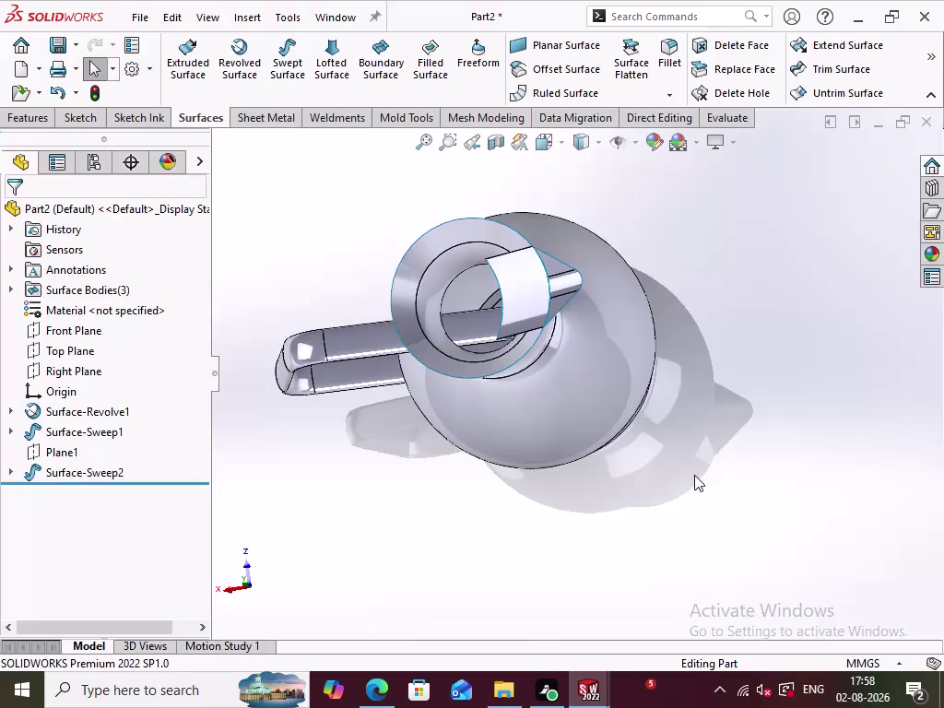
Start a mutual surface trim with Surface-Revolve1 and Surface-Sweep1 as trim surfaces.
middle_drag(519, 489, 565, 334)
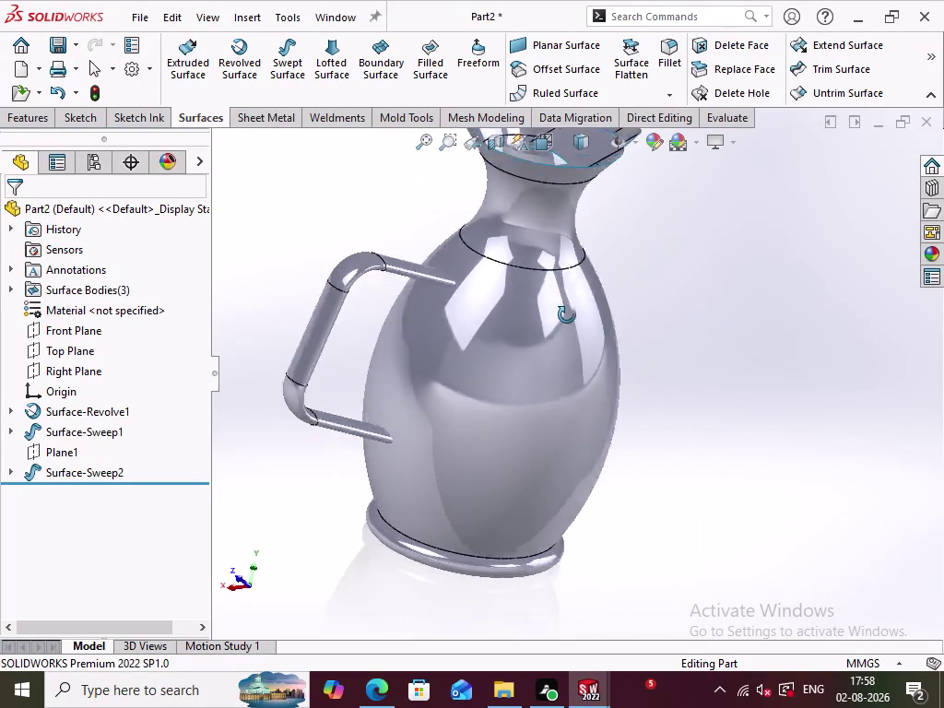
middle_drag(565, 334, 561, 343)
click(847, 68)
middle_drag(724, 358, 703, 368)
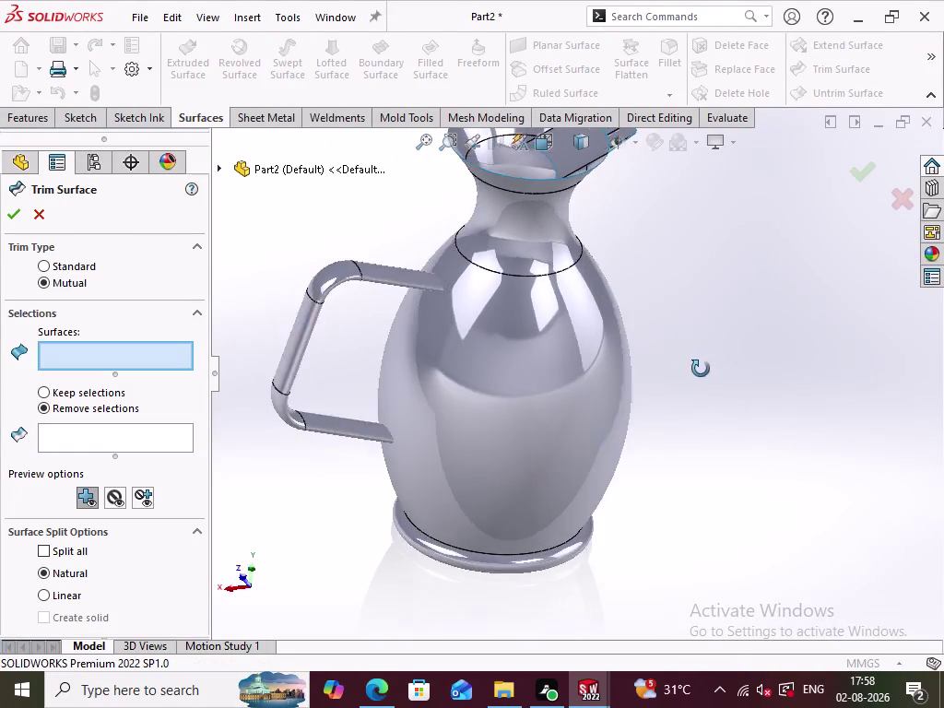
middle_drag(703, 367, 678, 369)
click(514, 384)
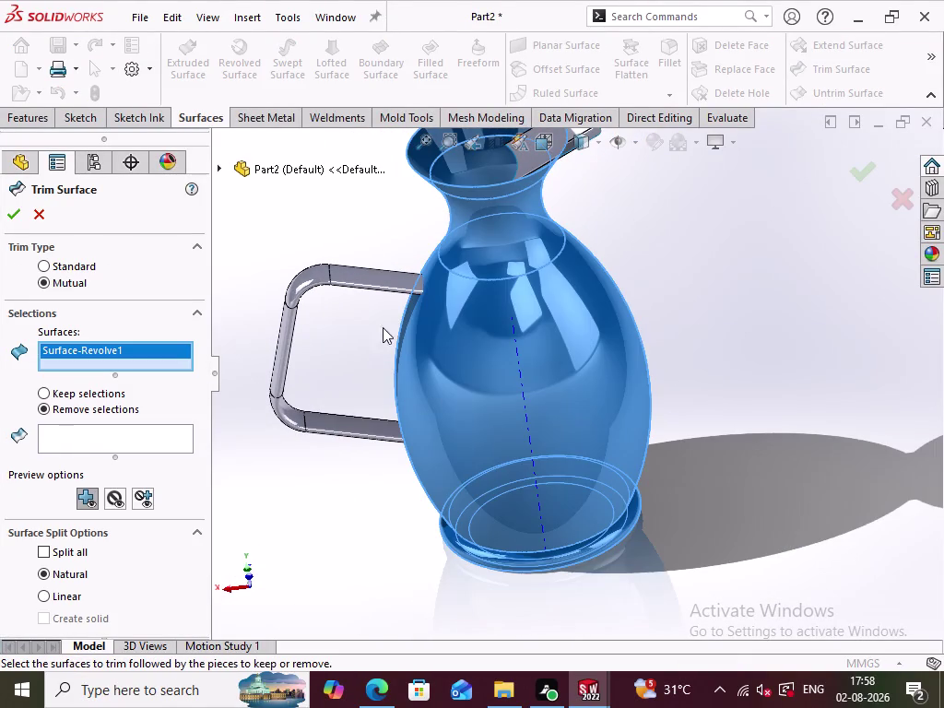
click(373, 283)
Remove both handle ends inside the jug, creating Surface-Trim1.
click(140, 447)
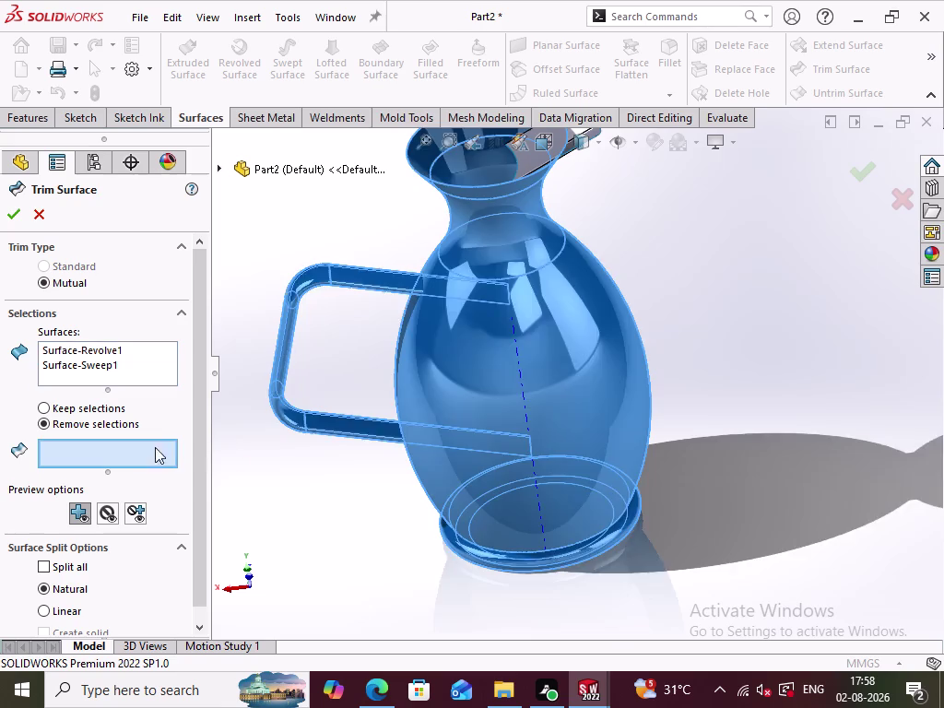
middle_drag(774, 390, 780, 543)
scroll(down, 3)
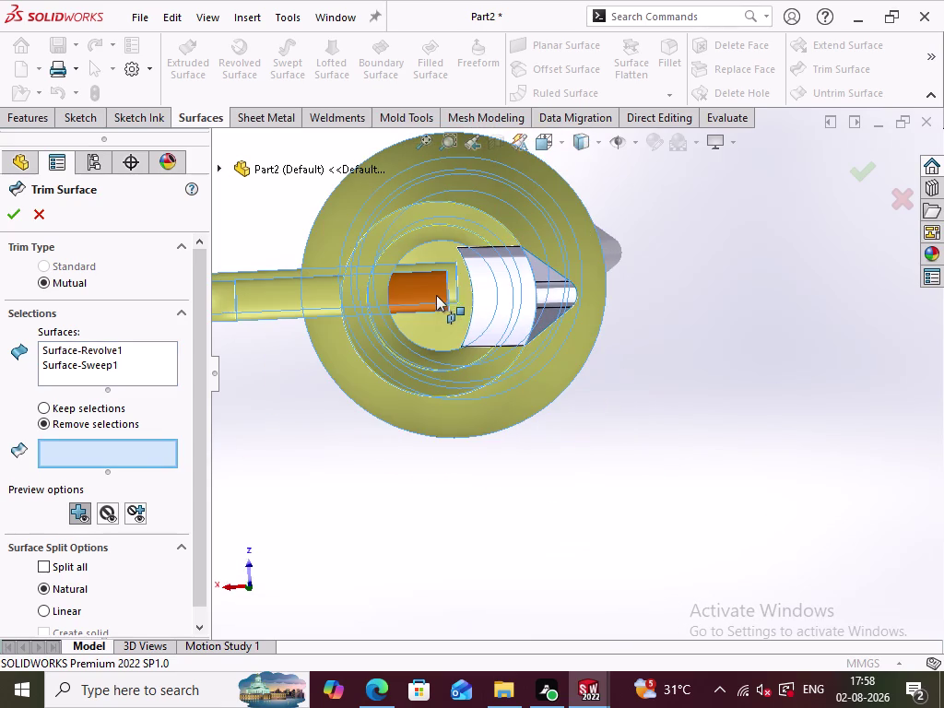
click(432, 292)
click(451, 273)
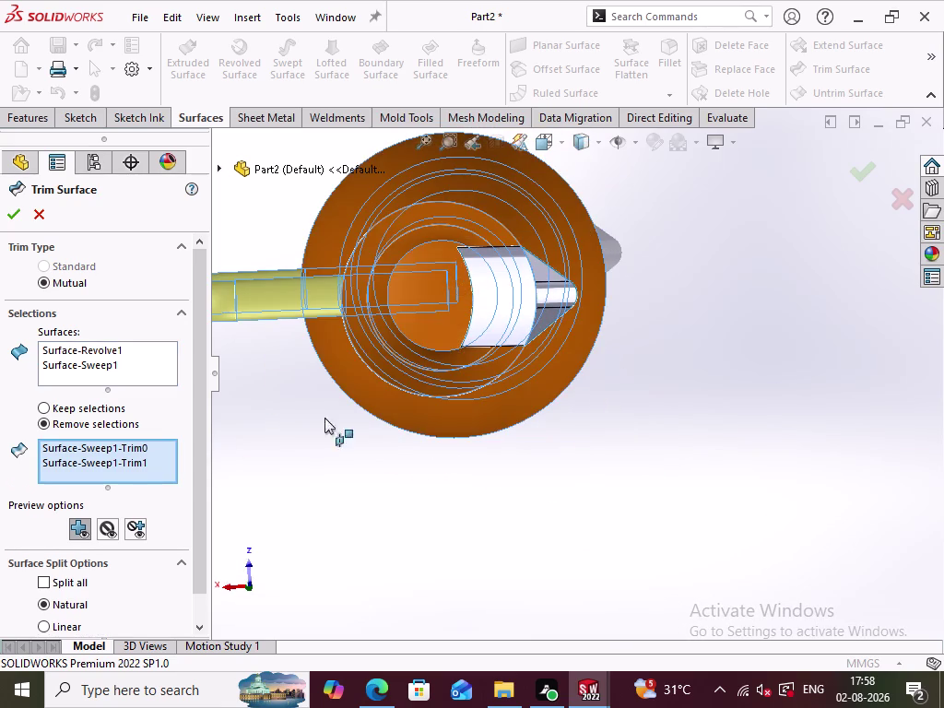
middle_drag(346, 462, 342, 387)
click(15, 211)
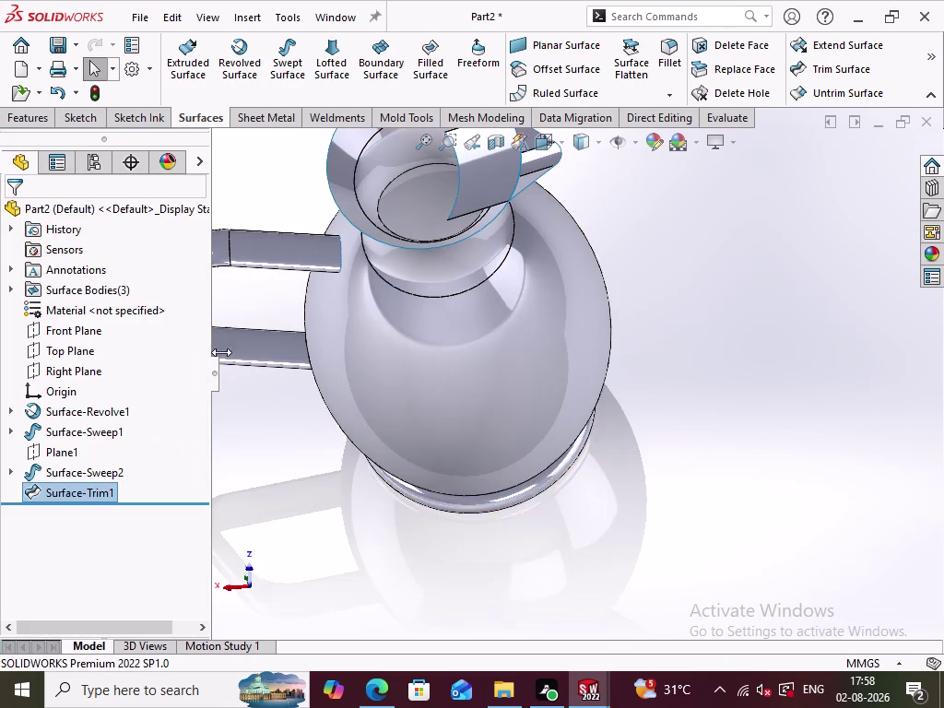
Start another mutual trim, clearing old picks and selecting Surface-Sweep2 and the jug body.
middle_drag(426, 509, 458, 547)
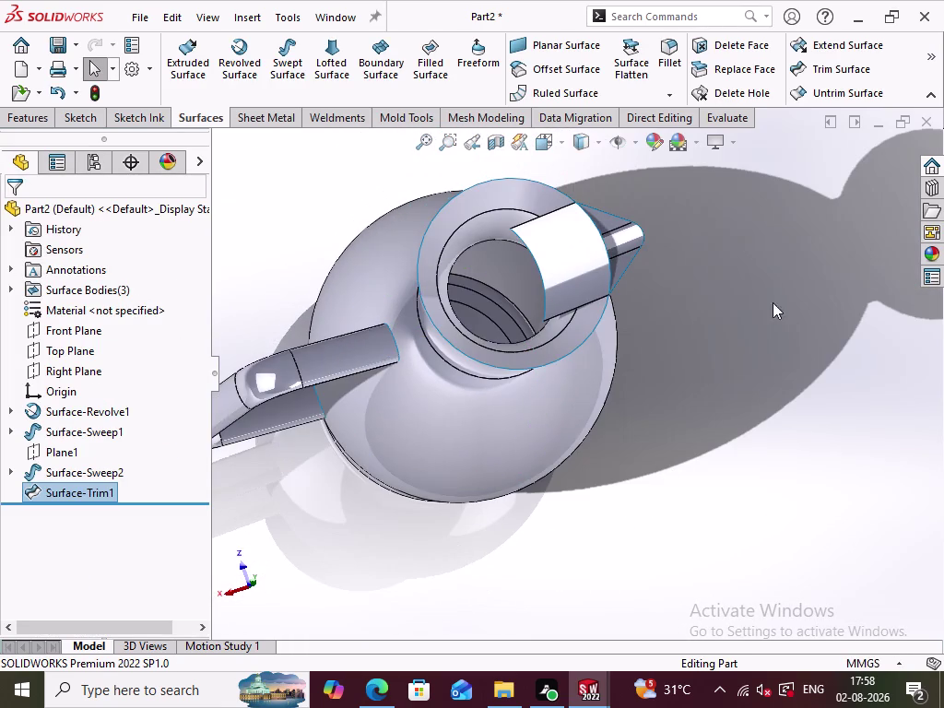
click(812, 70)
middle_drag(667, 435, 652, 381)
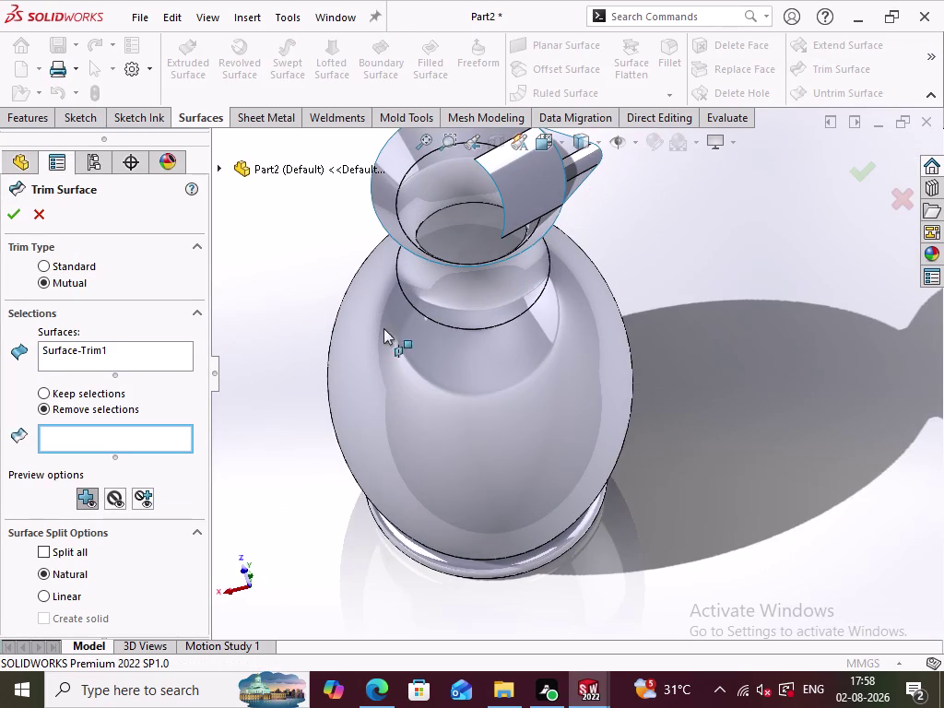
click(149, 361)
right_click(149, 361)
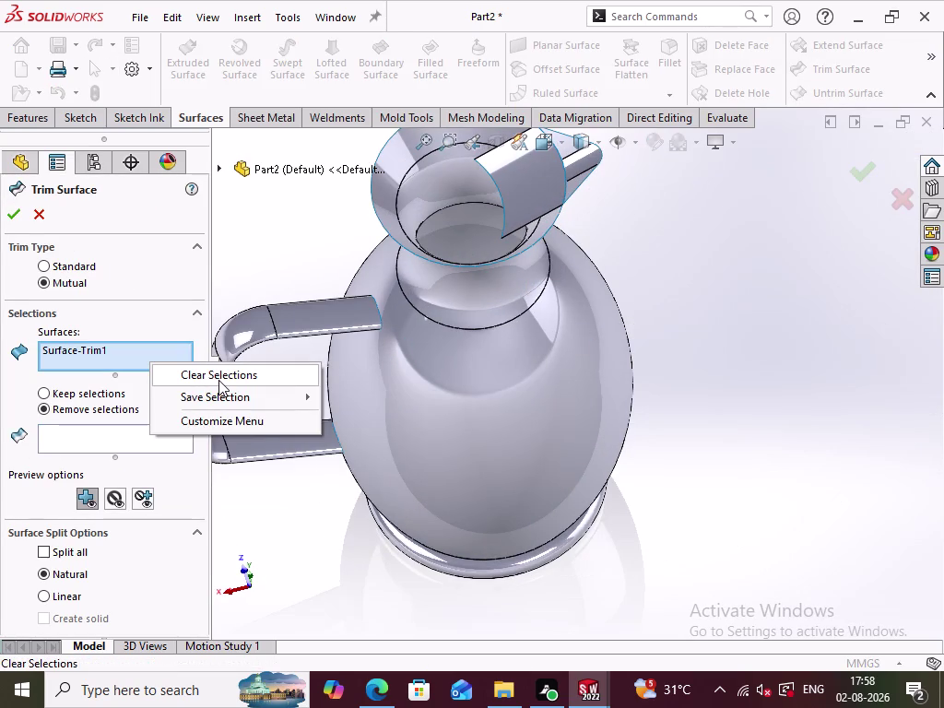
click(219, 380)
click(148, 345)
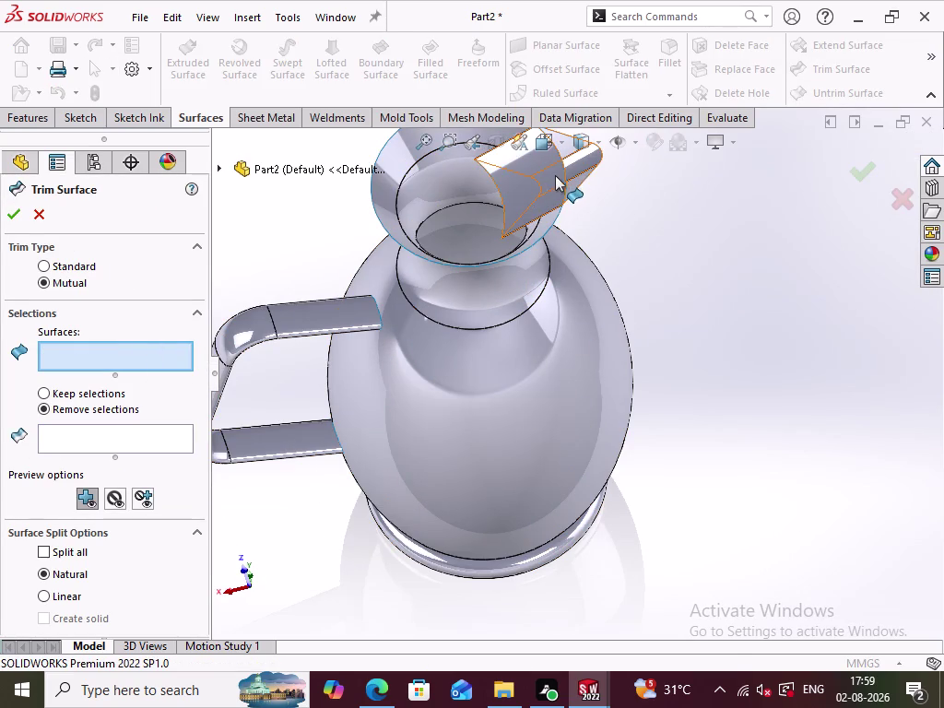
click(554, 175)
click(534, 353)
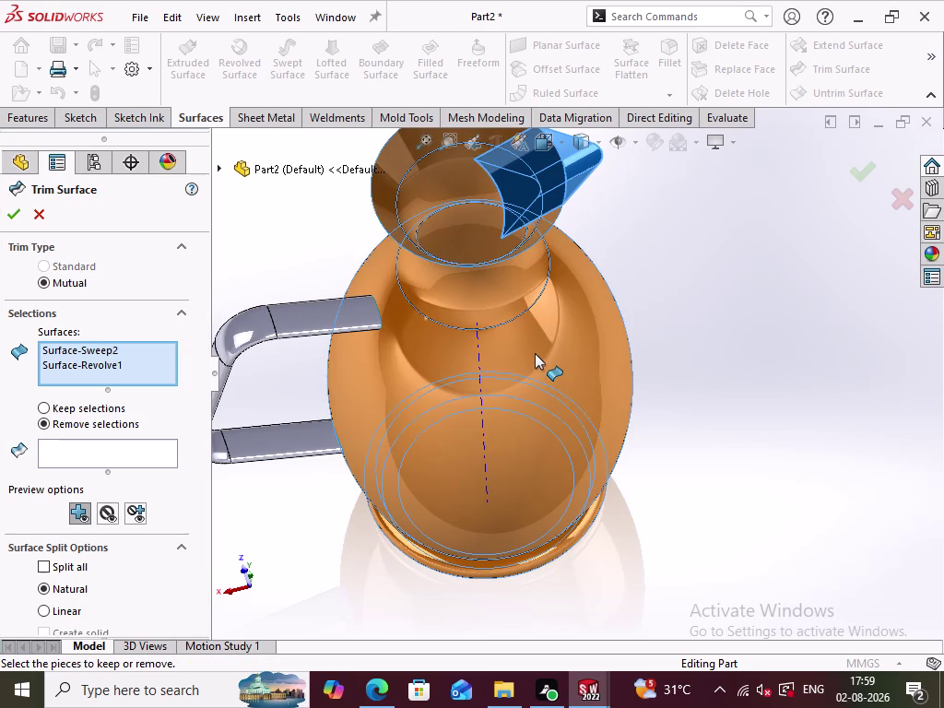
Remove the spout piece inside the jug and the body patch beneath it, creating Surface-Trim2.
click(132, 453)
middle_click(719, 319)
middle_drag(733, 354, 734, 374)
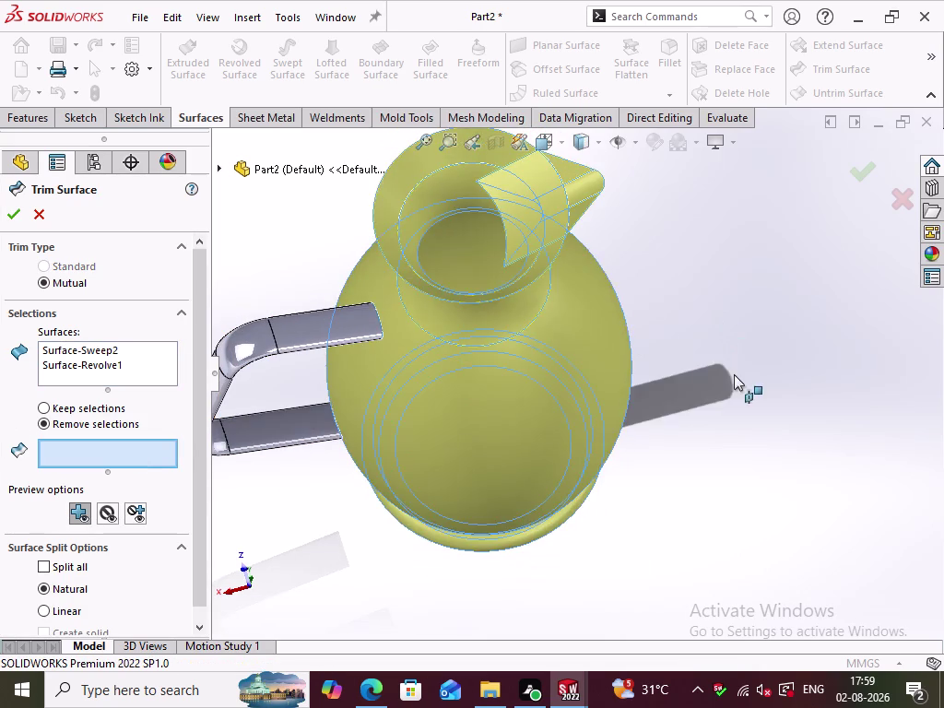
click(513, 218)
click(550, 203)
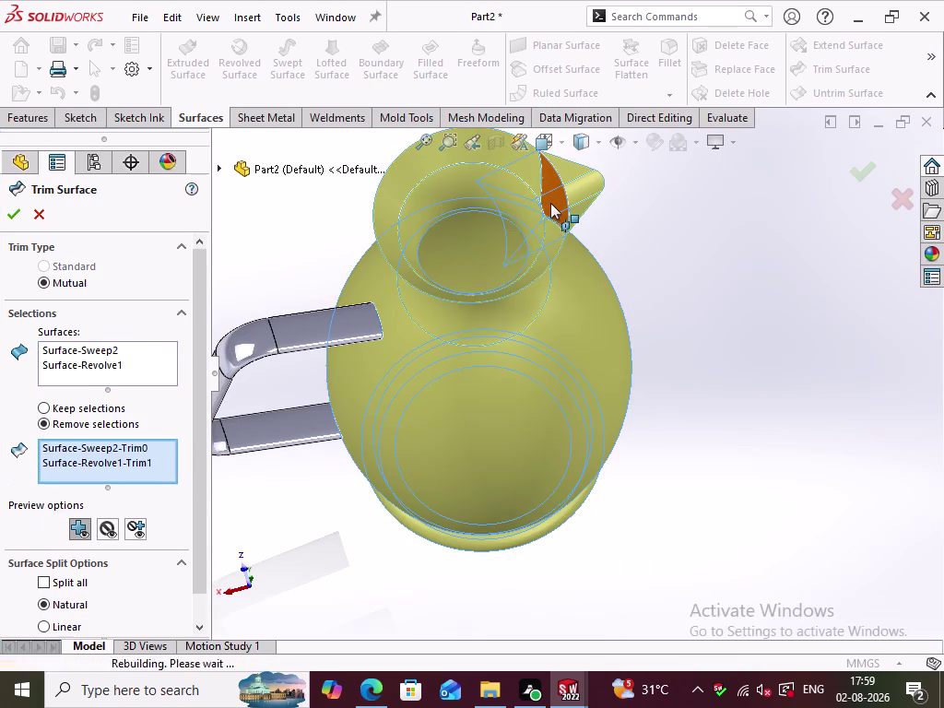
scroll(up, 3)
click(17, 208)
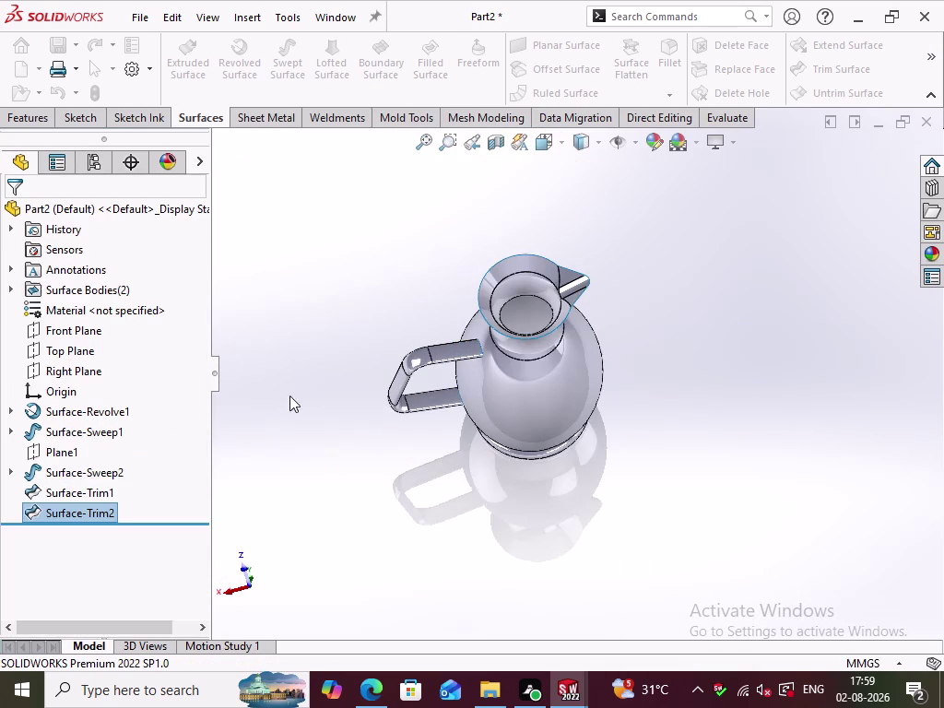
click(397, 472)
Return the trimmed jug to Isometric view and bring up the Knit Surface tool.
middle_drag(409, 472, 466, 457)
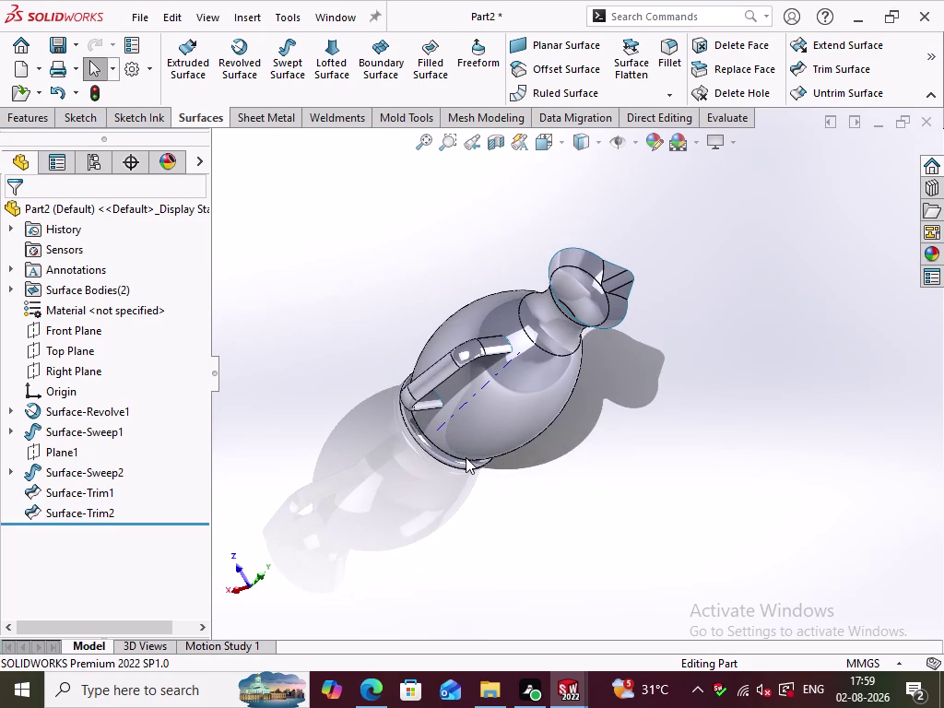
key(ctrl+7)
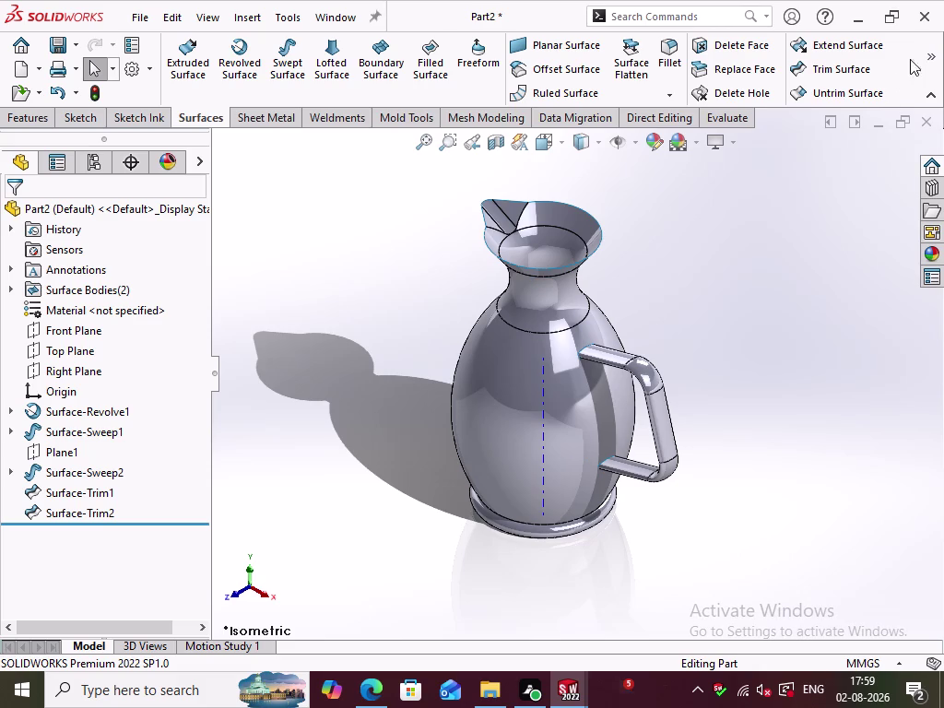
click(933, 52)
Select Surface-Trim2 and Surface-Trim1 for knitting and attempt to confirm.
click(918, 114)
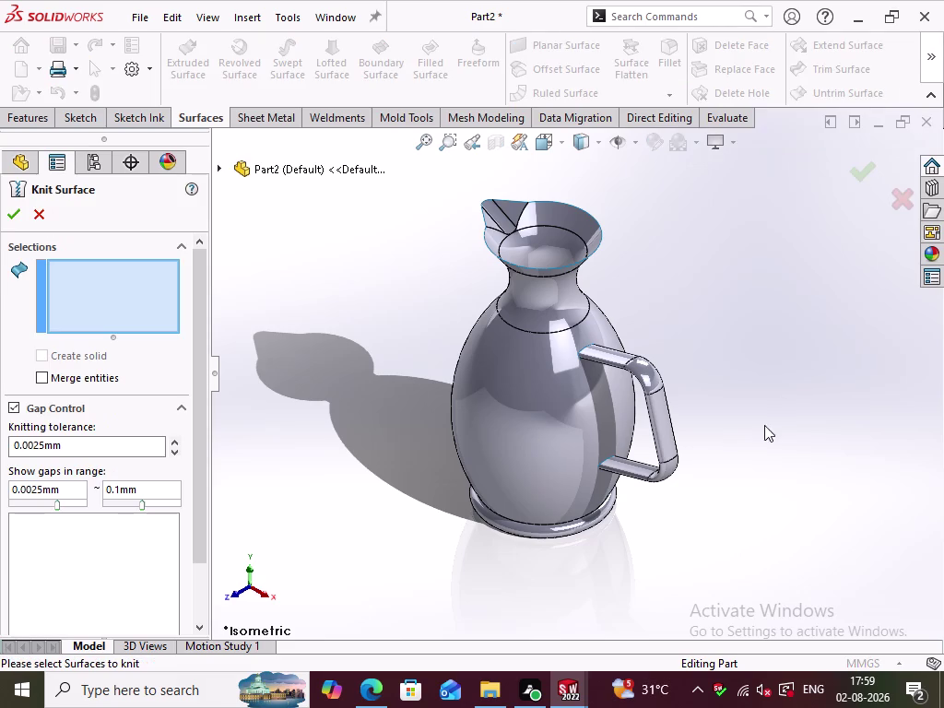
drag(748, 510, 383, 189)
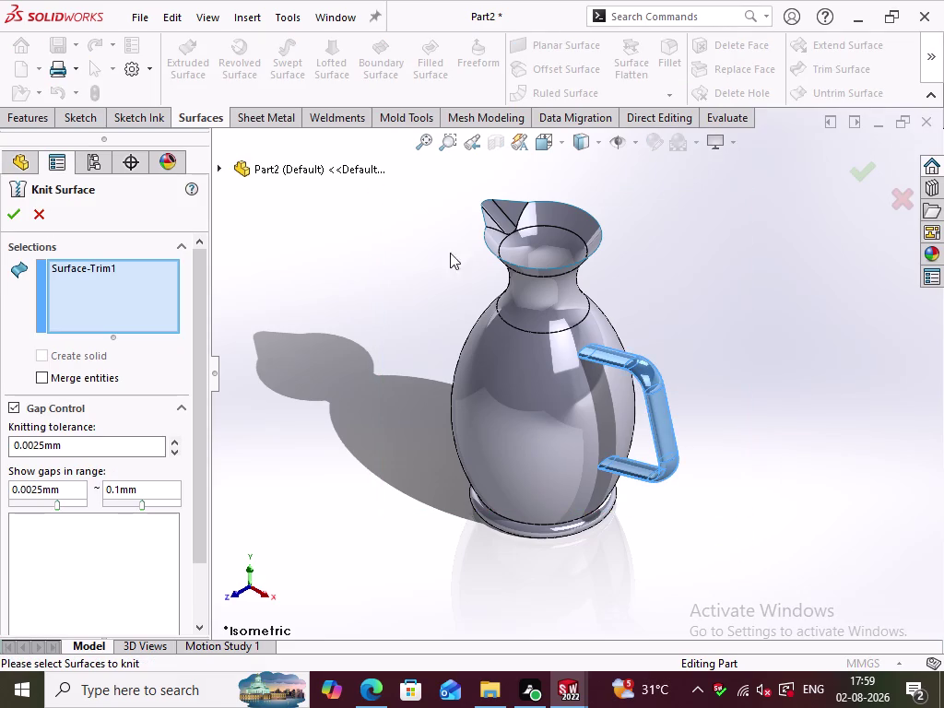
drag(682, 580, 422, 103)
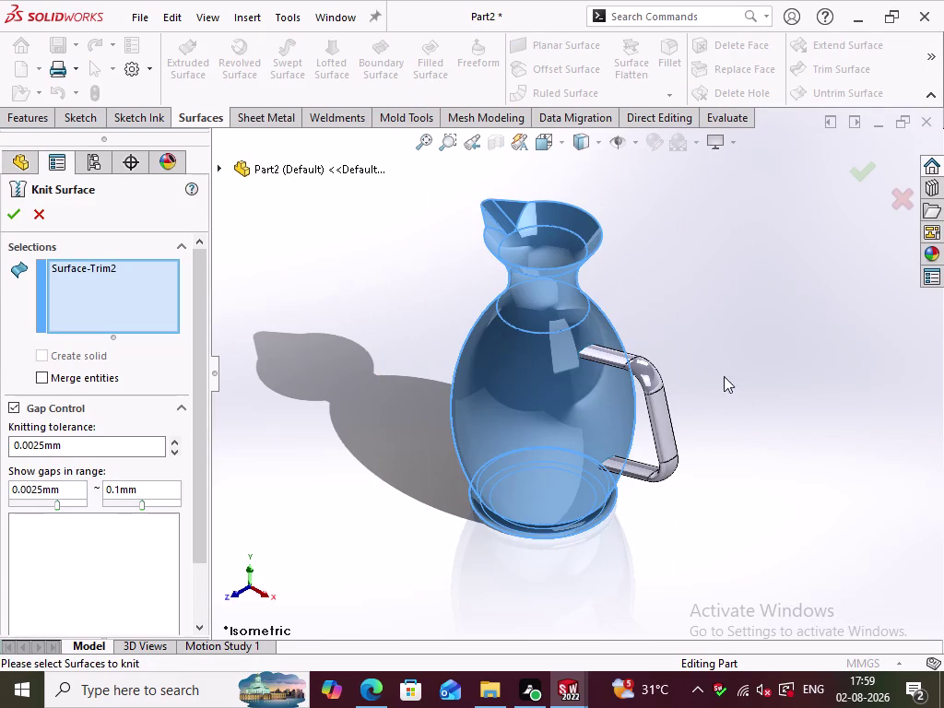
click(651, 390)
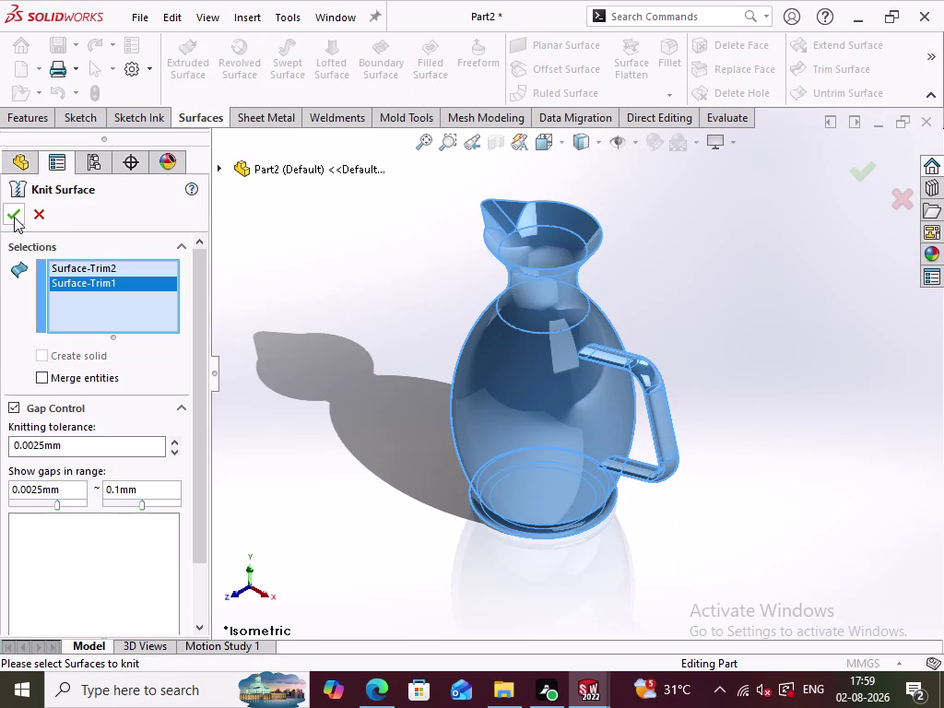
click(14, 216)
Inspect the jug from below, then exit Knit Surface without adding a knit.
click(286, 366)
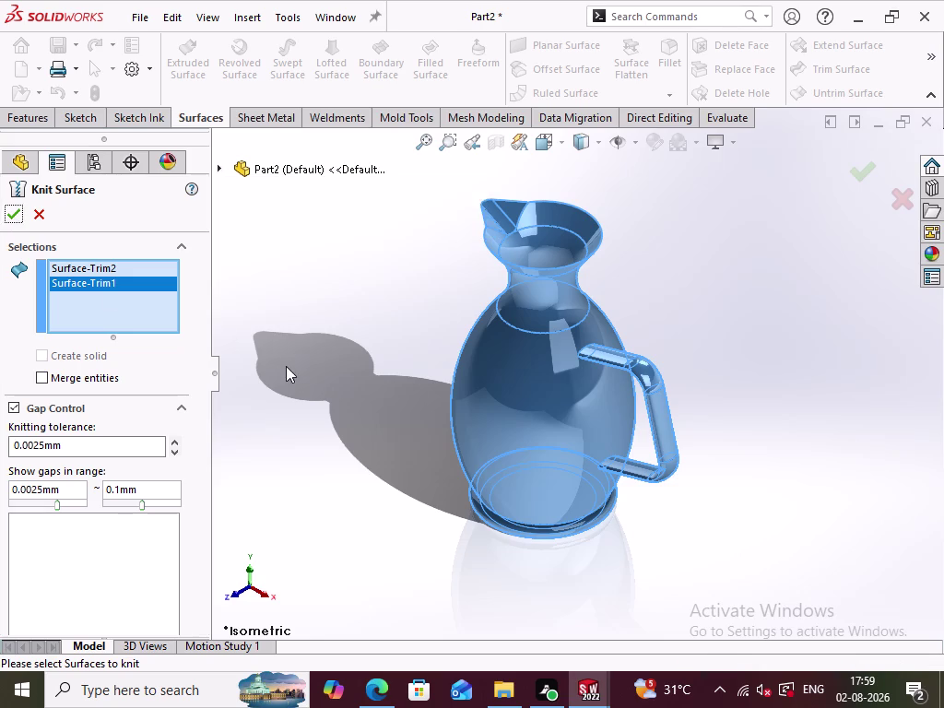
middle_drag(354, 439, 713, 345)
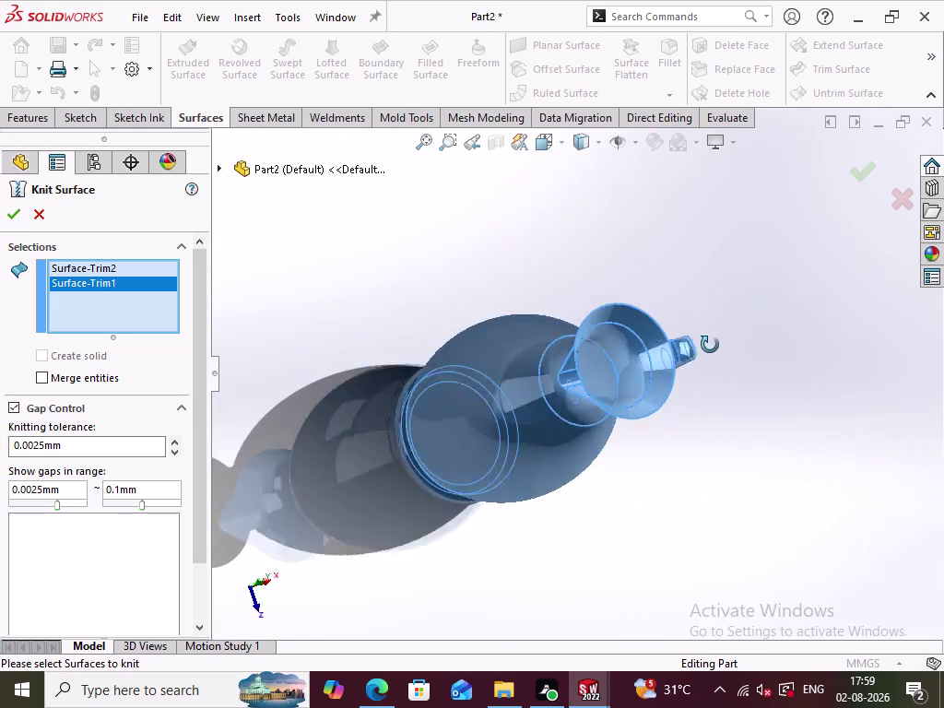
middle_drag(713, 345, 666, 352)
click(46, 212)
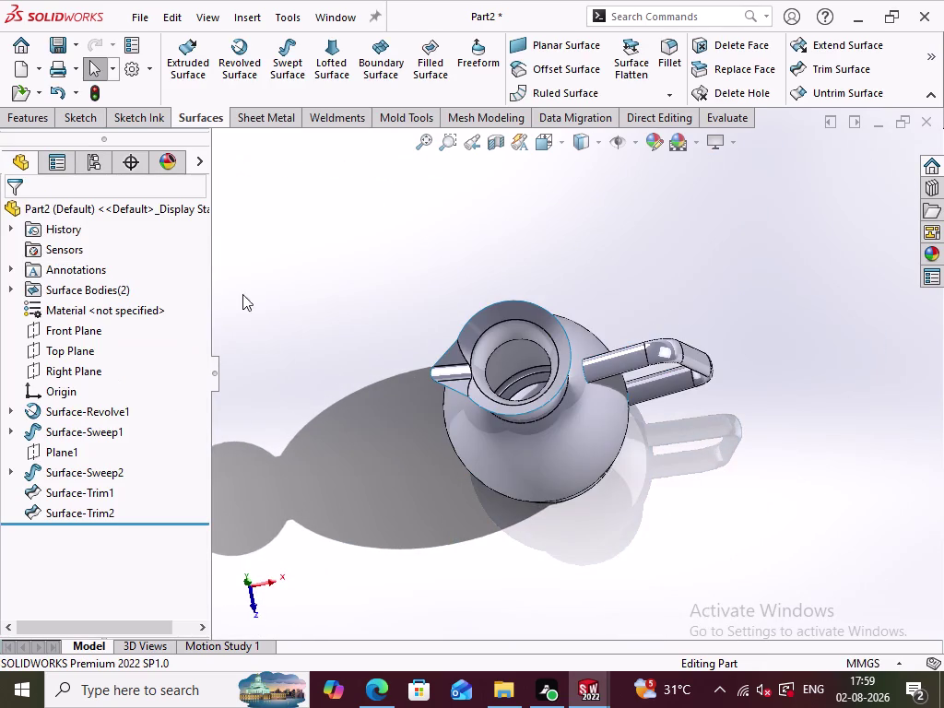
click(272, 354)
middle_drag(412, 544, 415, 393)
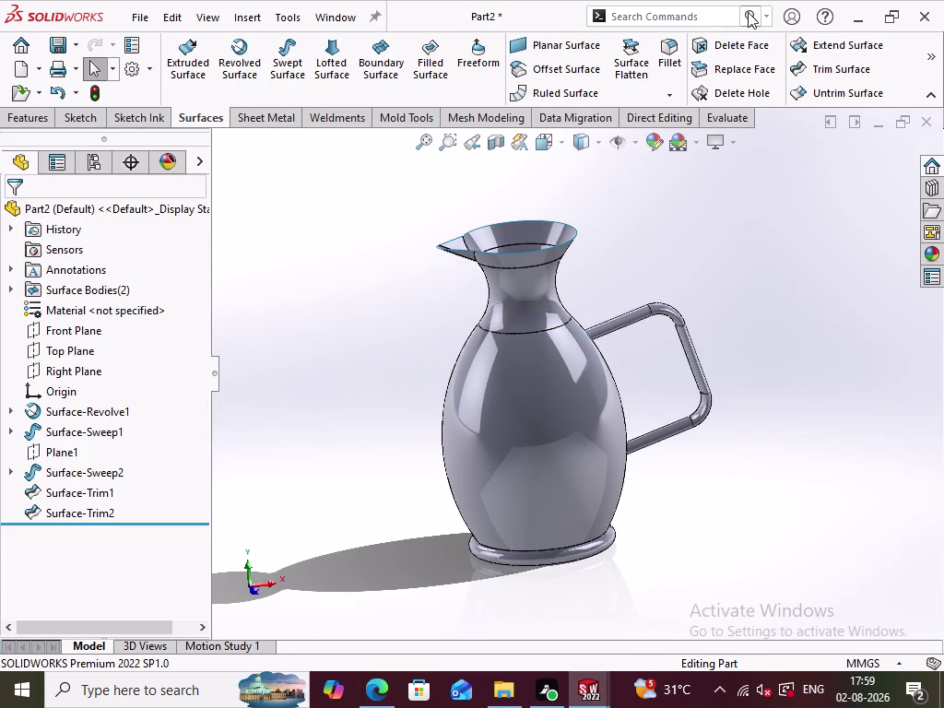
click(748, 12)
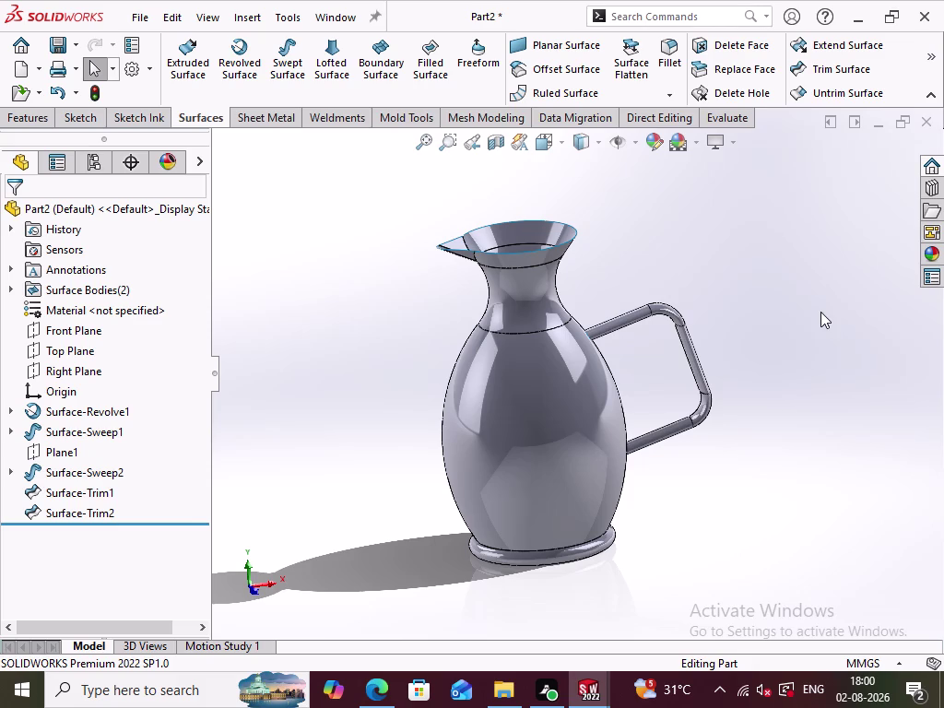
click(820, 312)
click(254, 21)
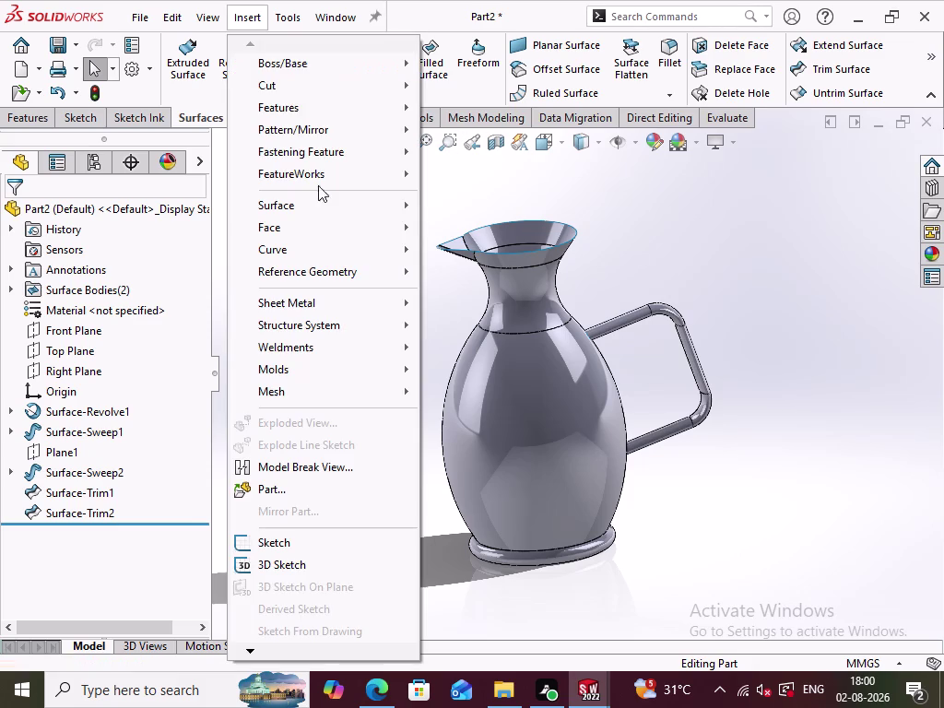
click(737, 213)
click(296, 23)
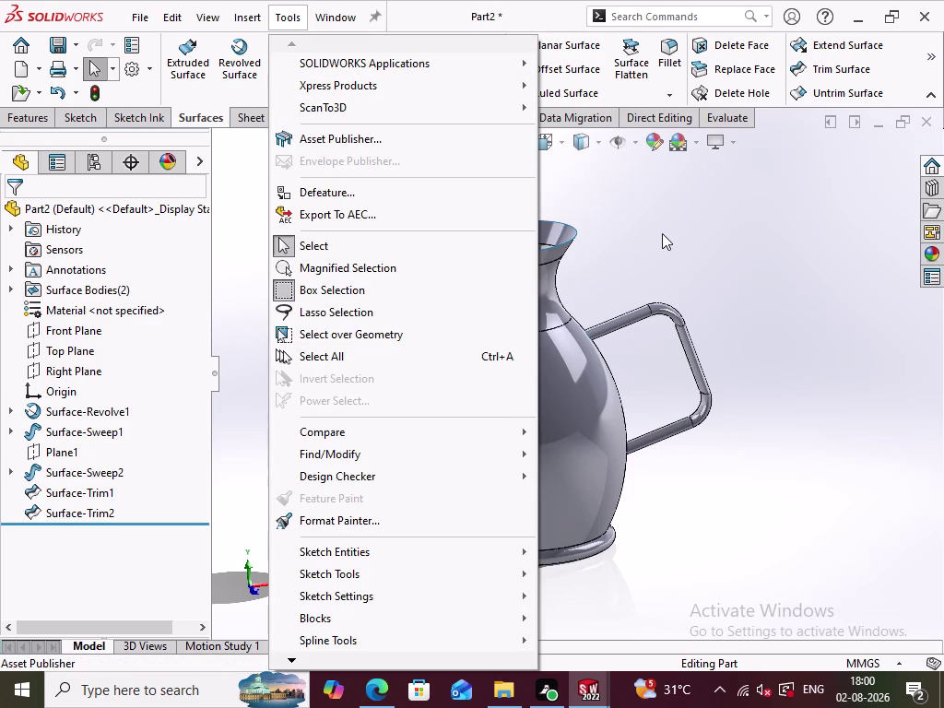
click(506, 436)
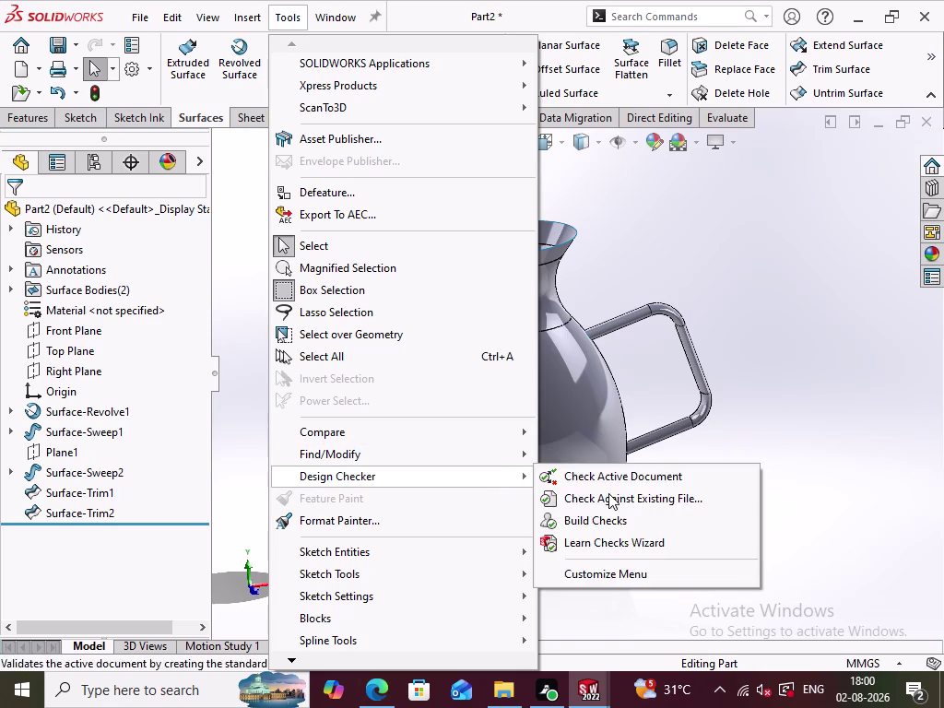
click(738, 300)
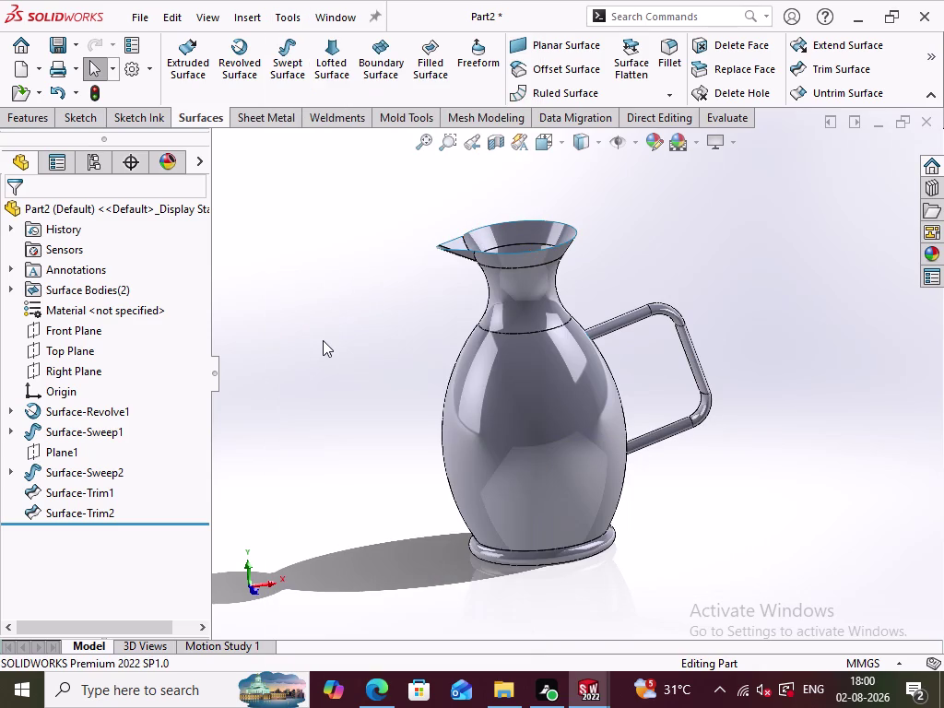
click(9, 408)
click(66, 407)
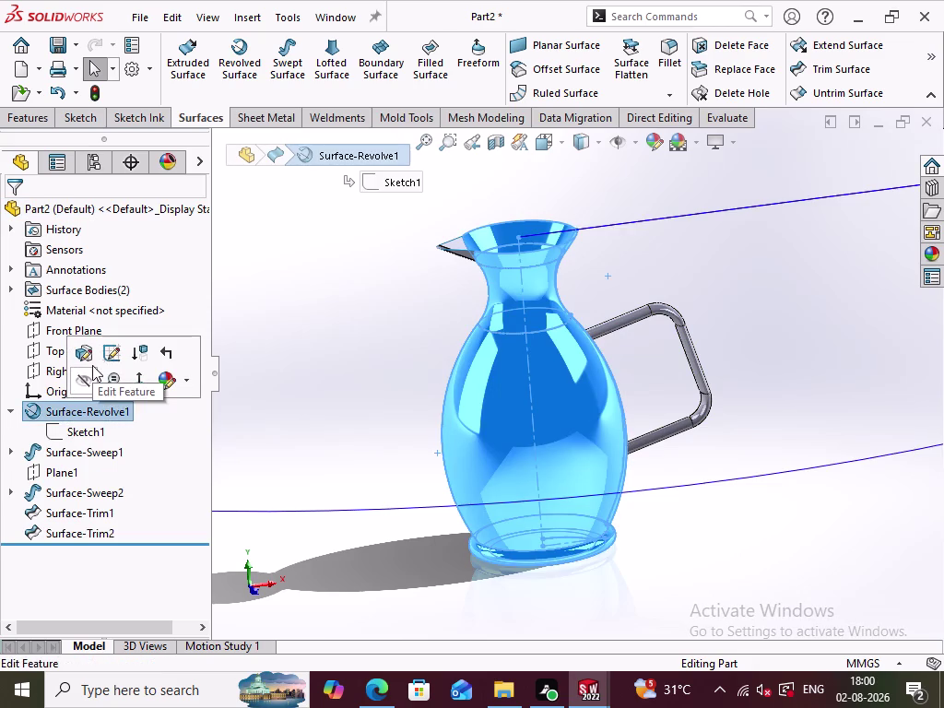
click(92, 365)
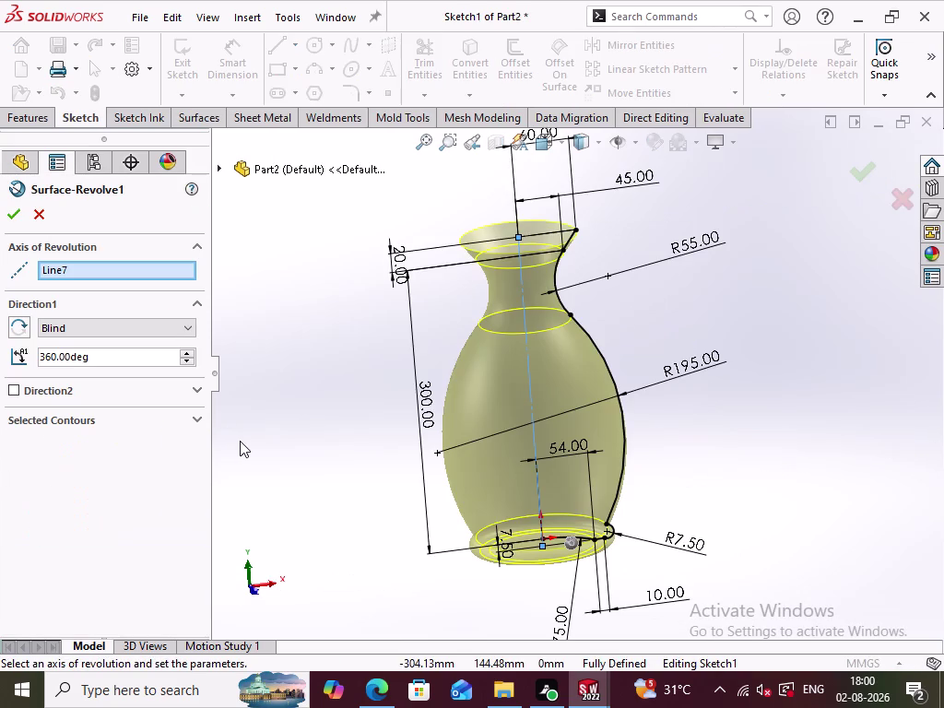
click(41, 215)
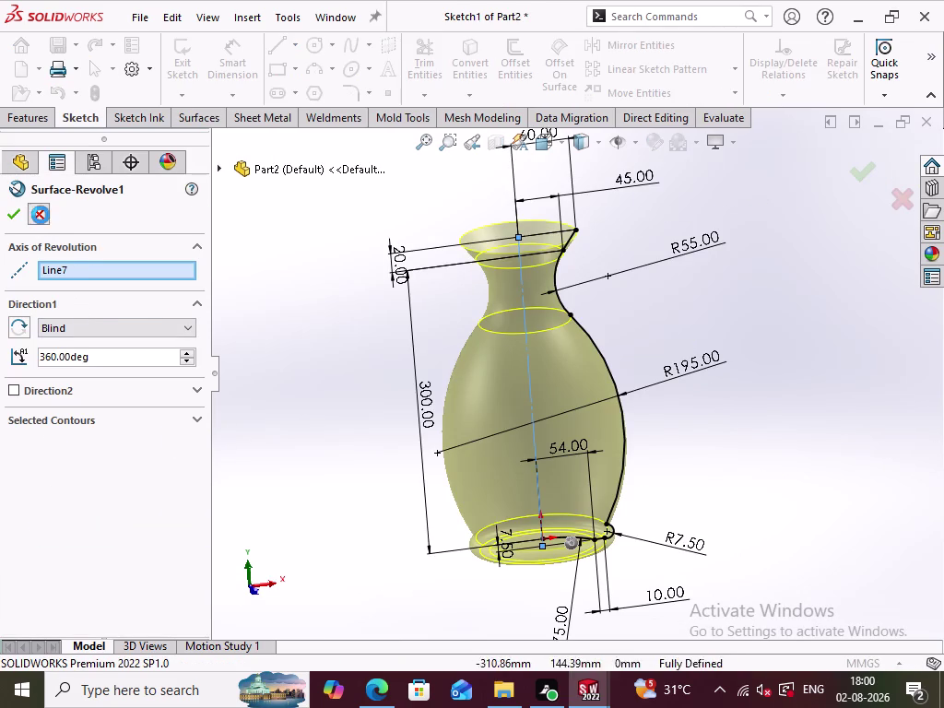
click(10, 448)
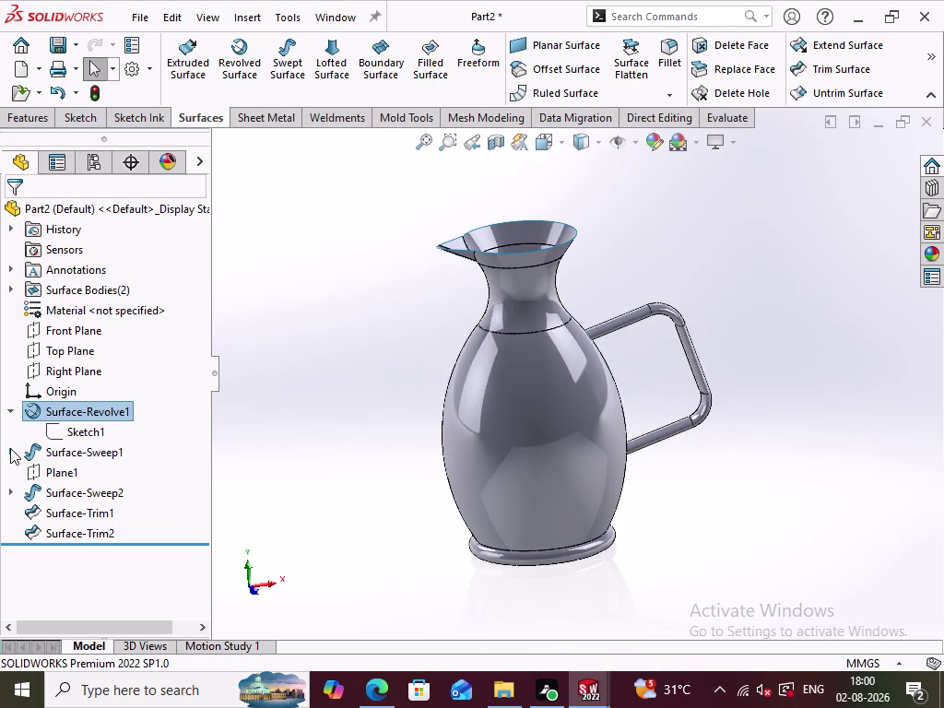
click(59, 449)
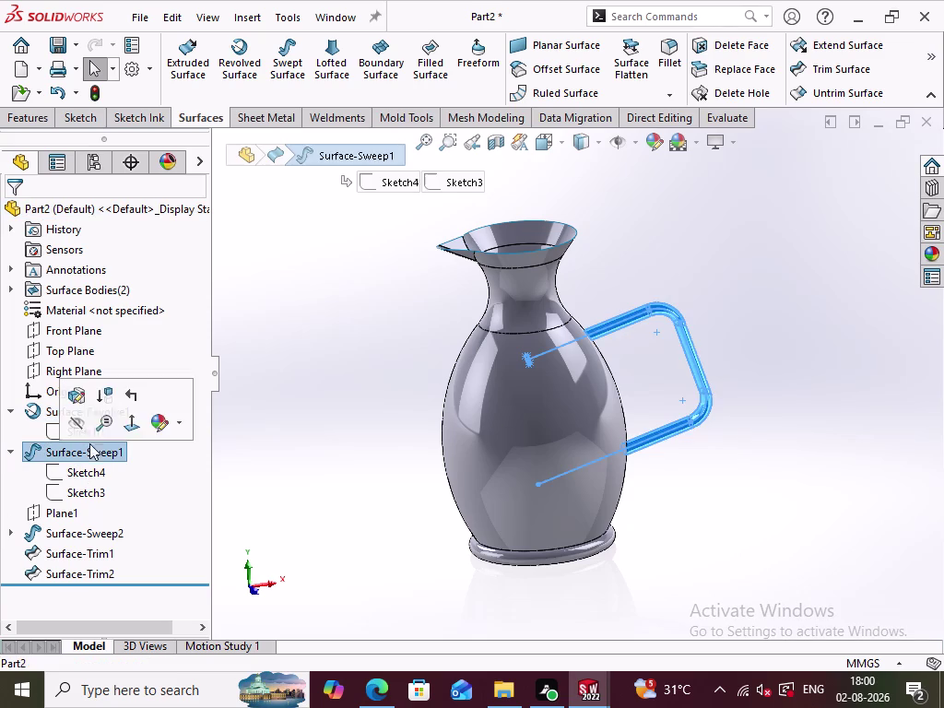
click(84, 390)
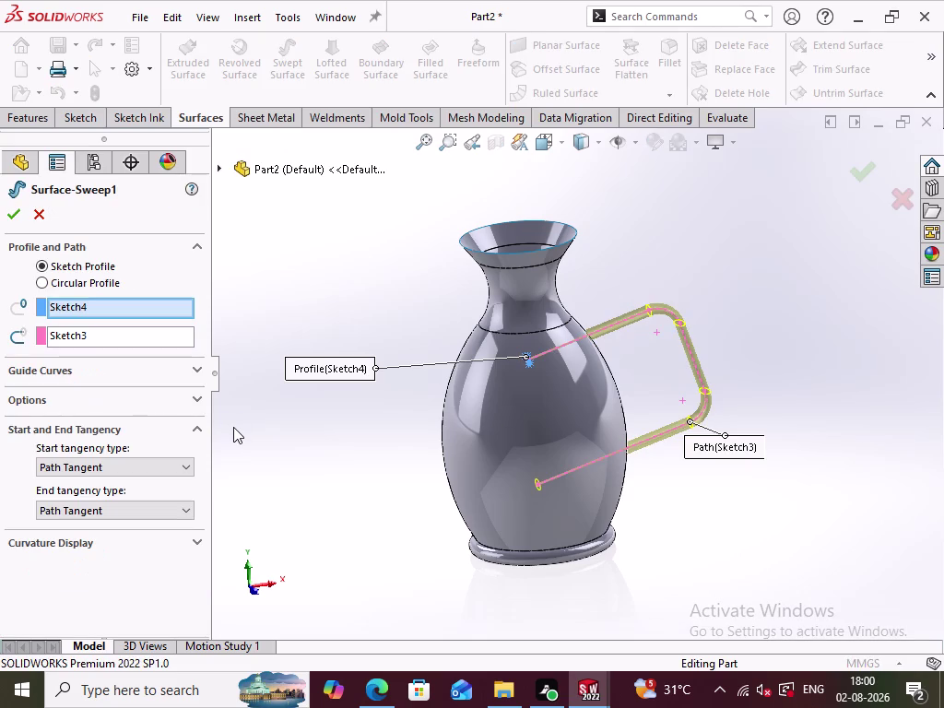
click(43, 217)
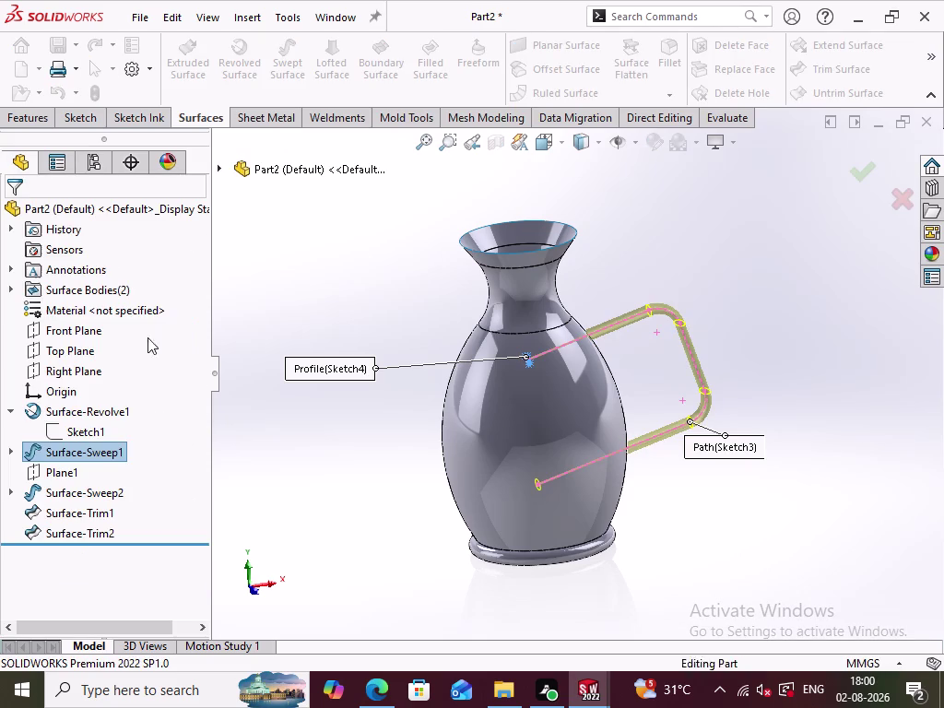
click(263, 472)
click(16, 492)
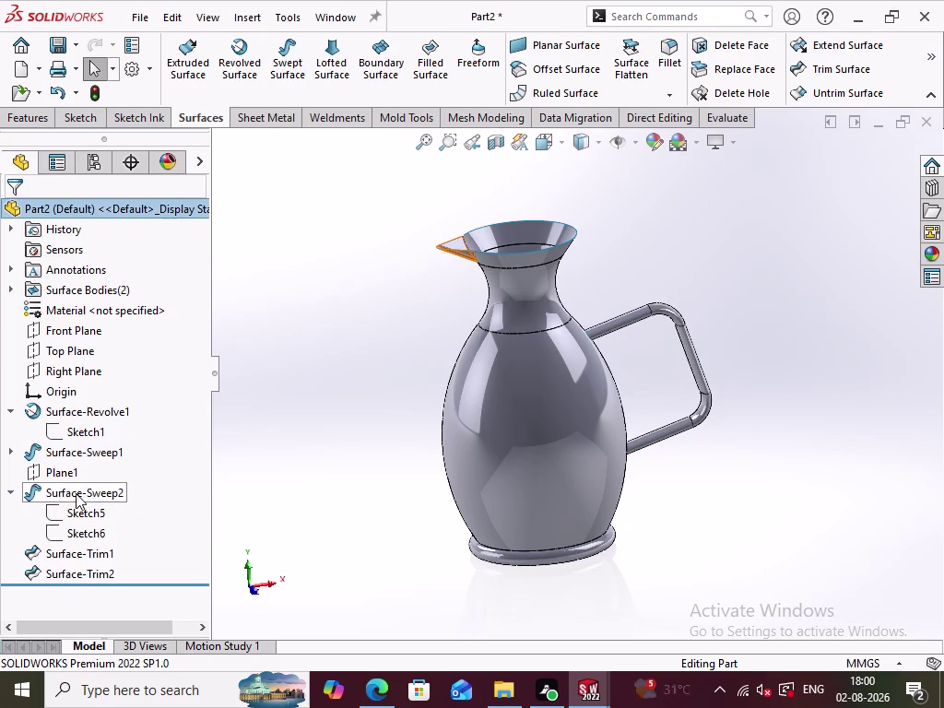
click(11, 488)
click(40, 487)
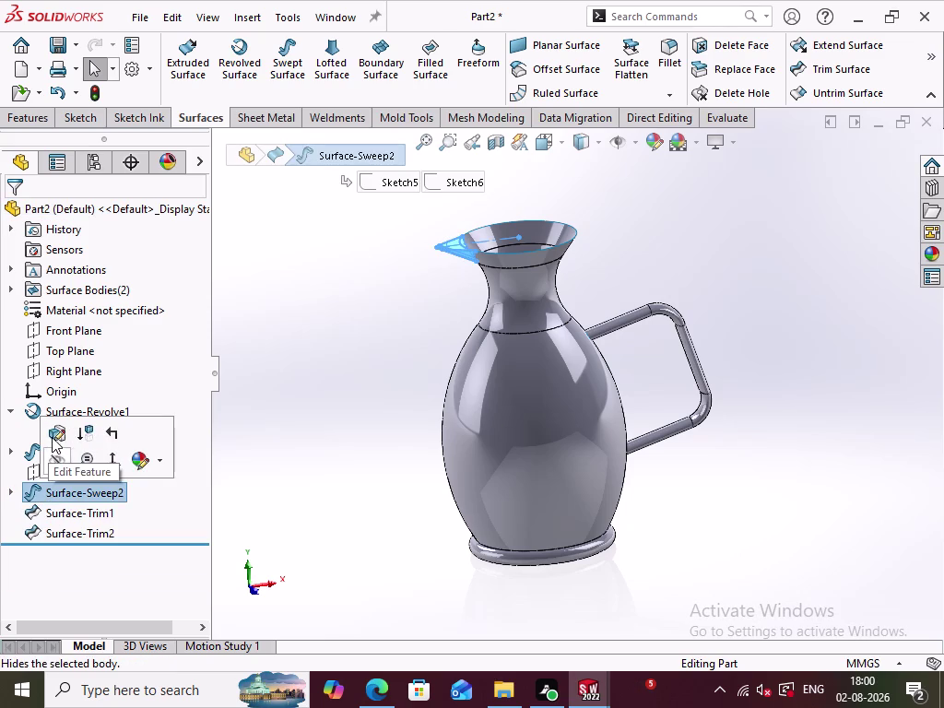
click(53, 437)
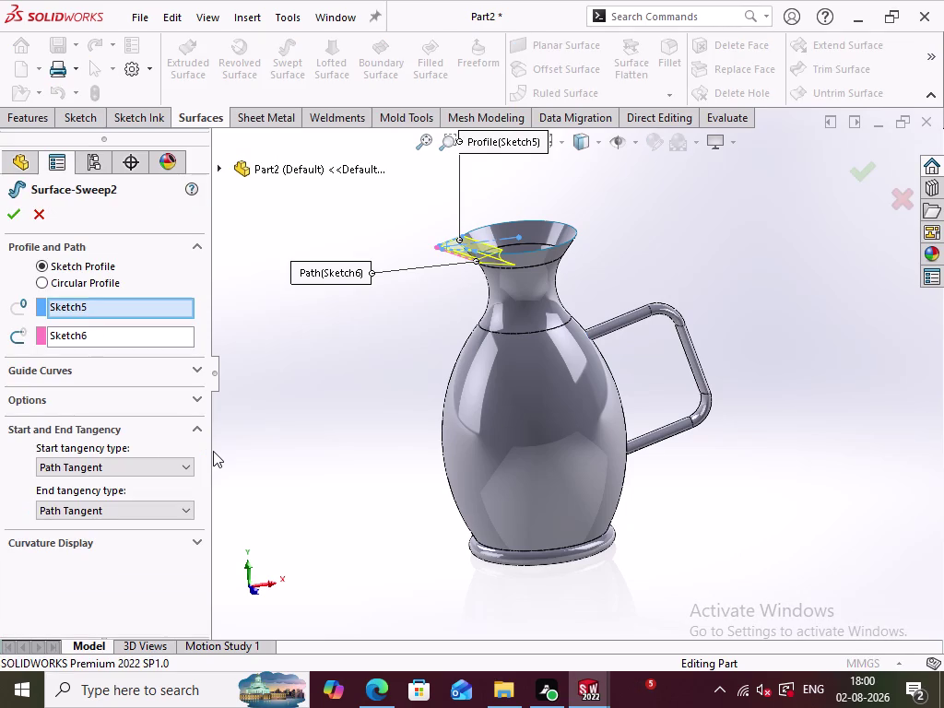
click(39, 213)
click(314, 423)
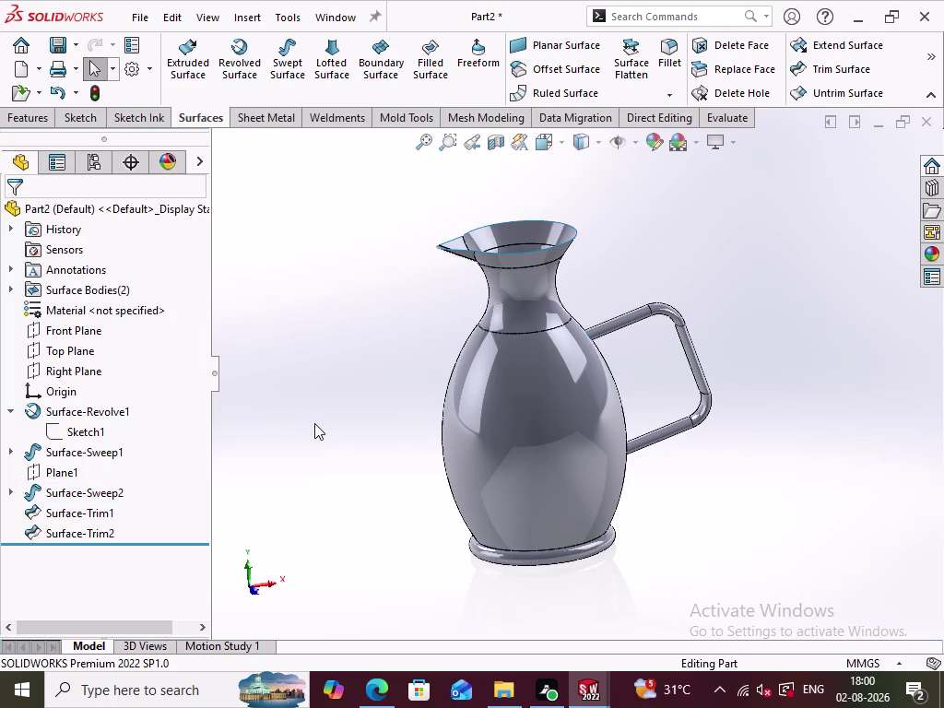
middle_drag(314, 423, 340, 611)
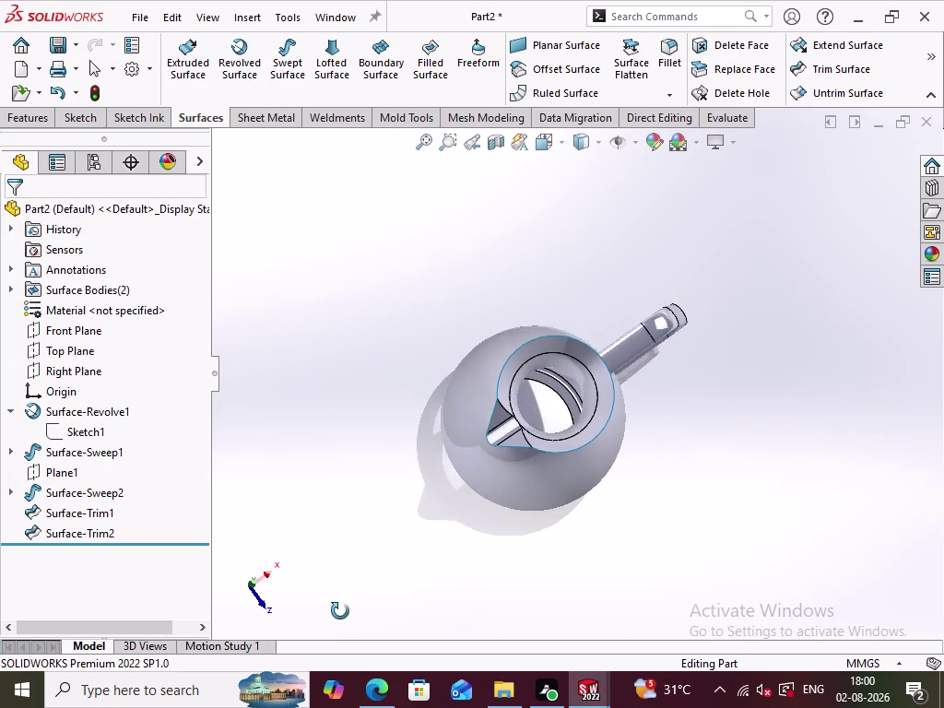
middle_drag(340, 611, 551, 430)
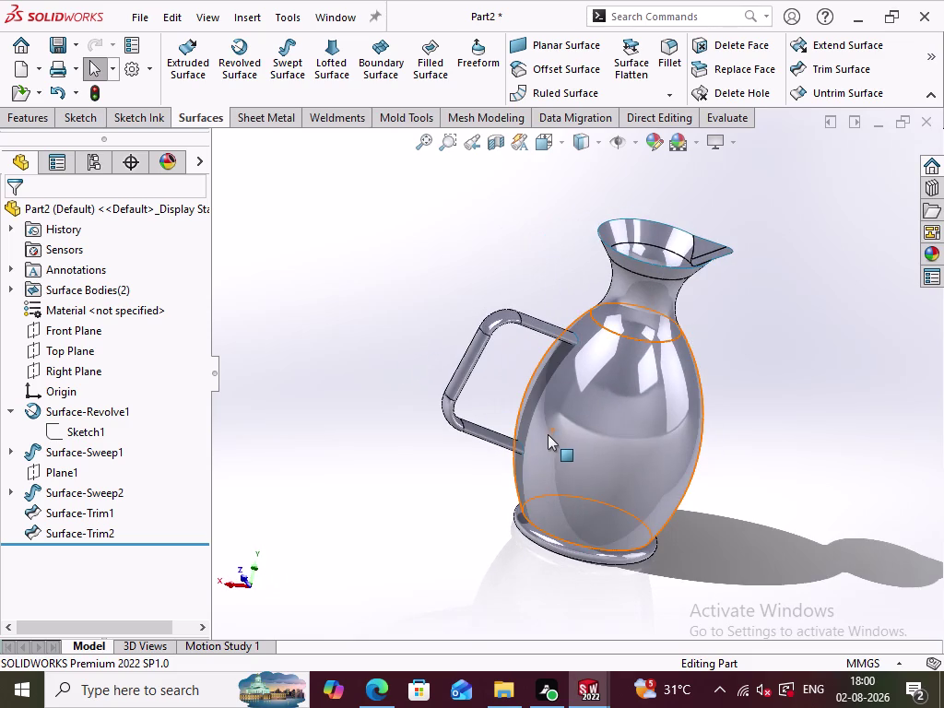
key(ctrl+7)
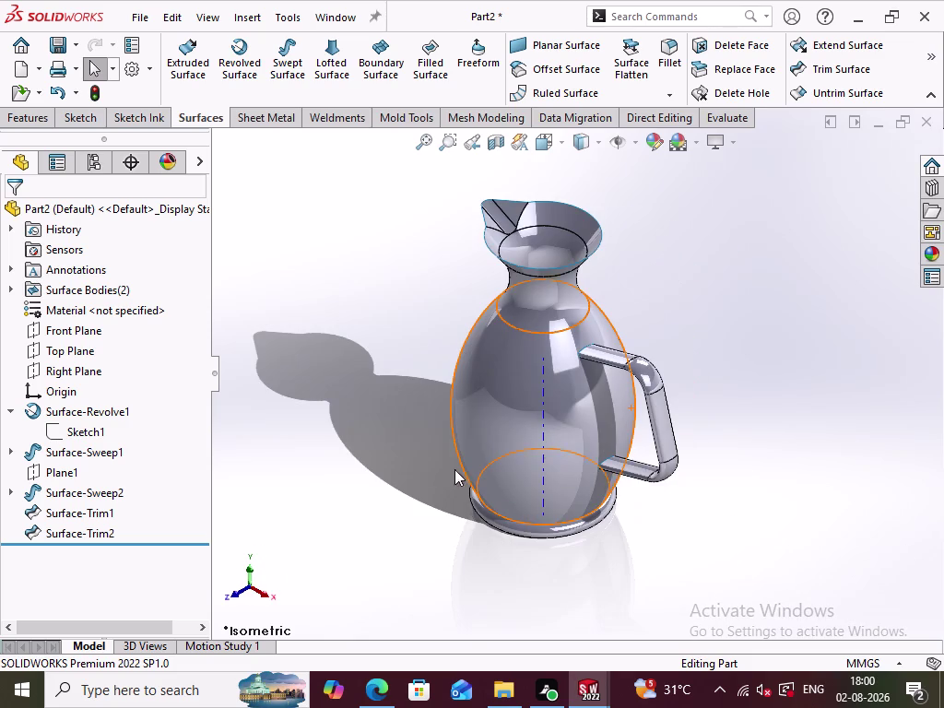
click(320, 451)
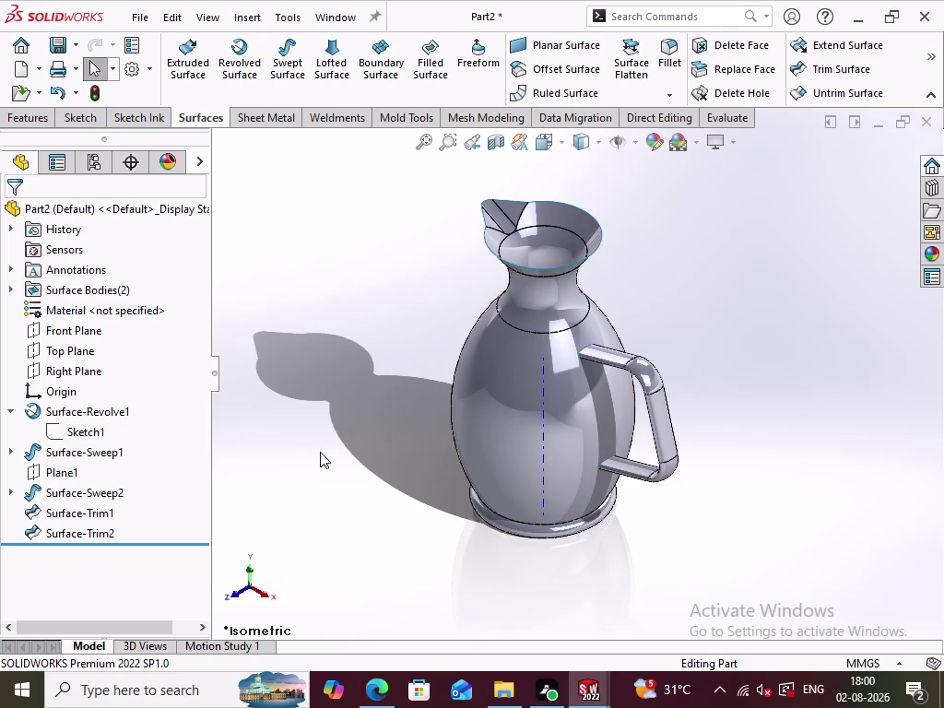
click(308, 466)
click(90, 289)
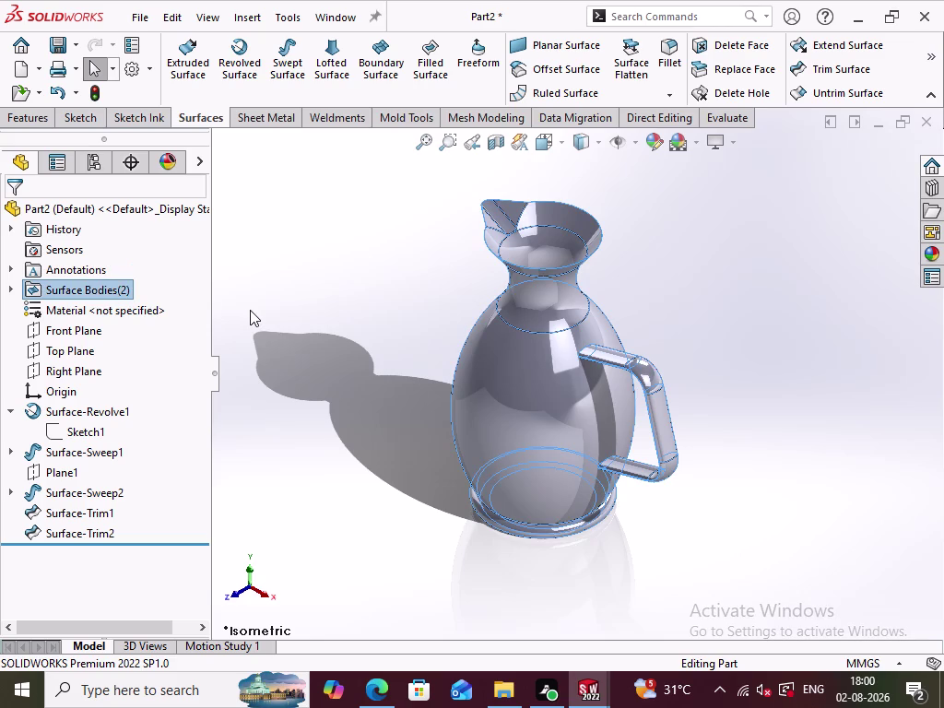
right_click(107, 293)
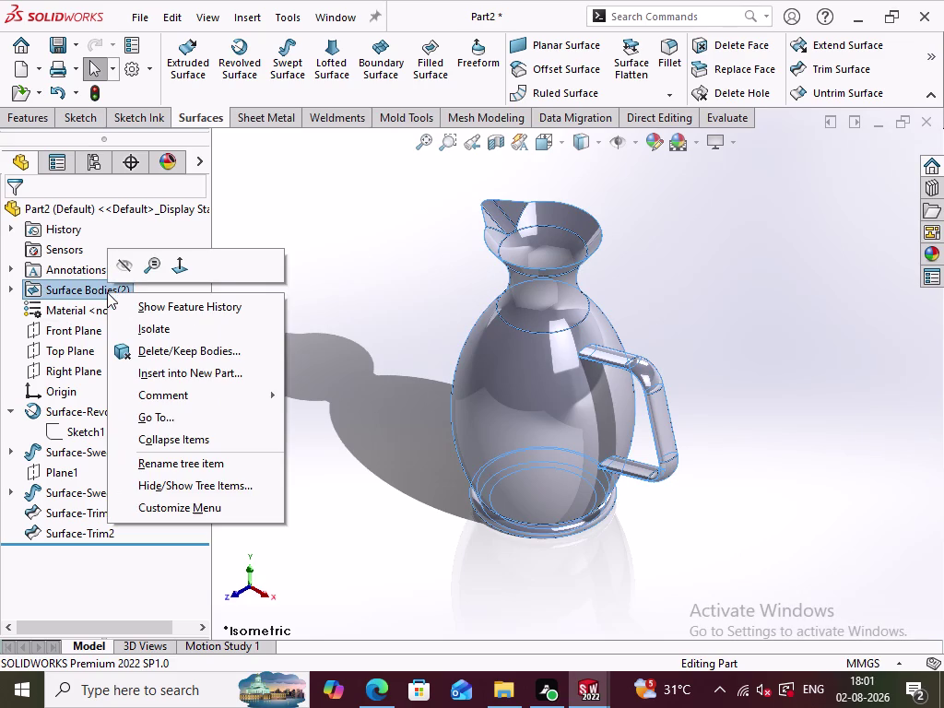
Open Appearances for both bodies and collapse the metal and rubber categories.
click(648, 140)
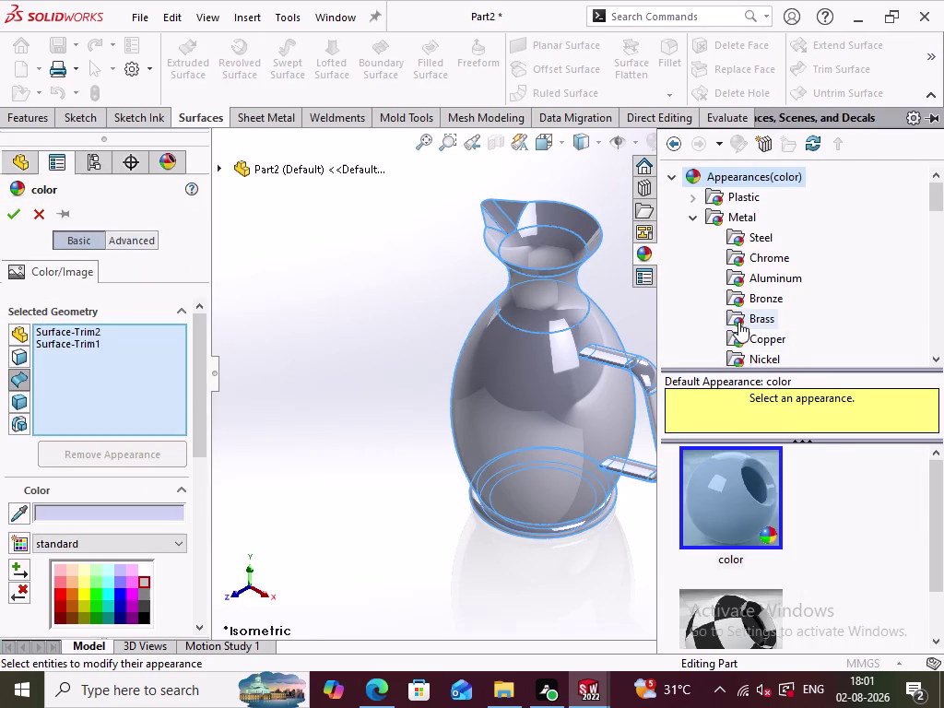
scroll(down, 3)
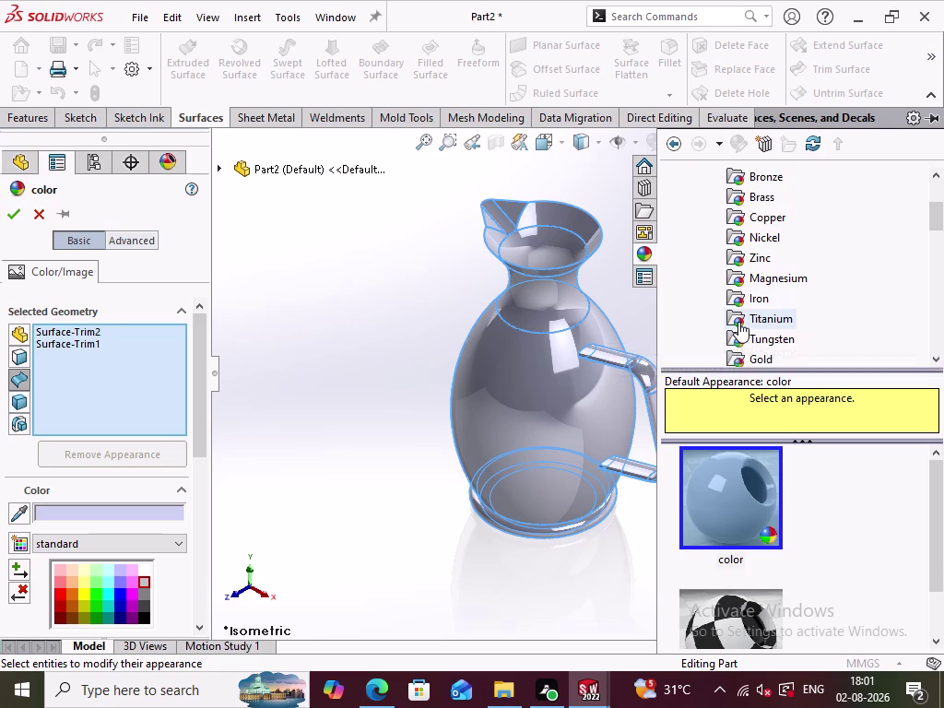
scroll(down, 3)
scroll(down, 3)
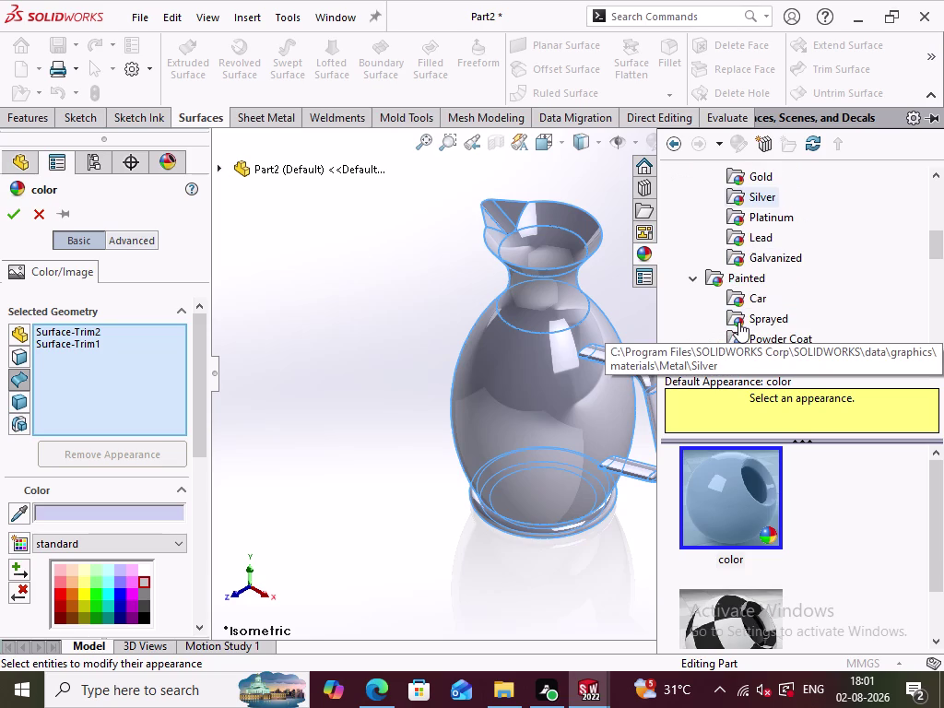
click(693, 278)
scroll(up, 3)
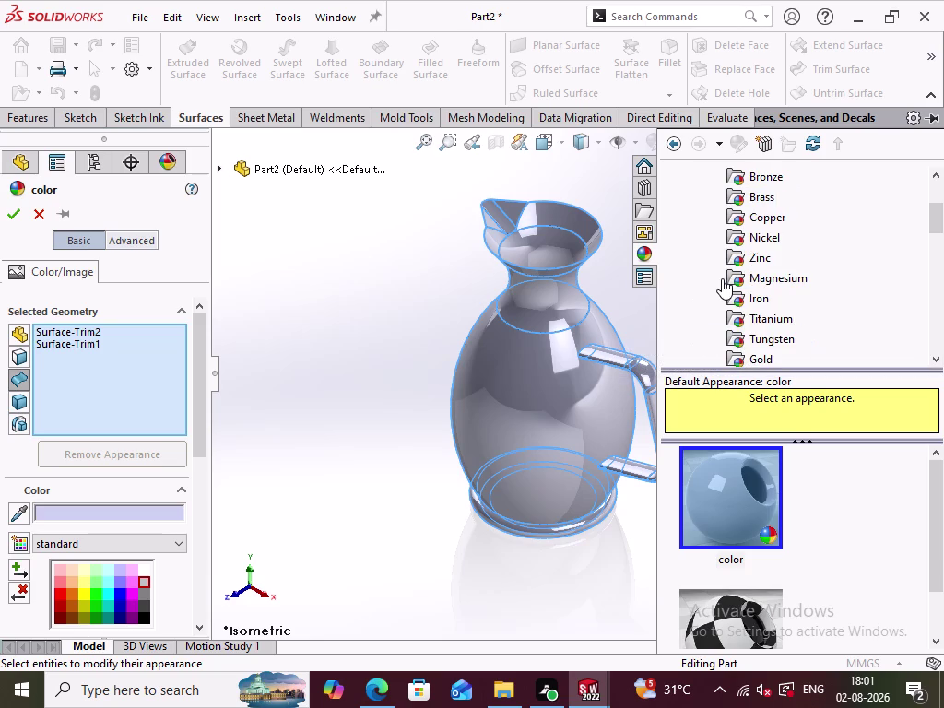
scroll(down, 3)
scroll(up, 3)
scroll(up, 3)
click(698, 219)
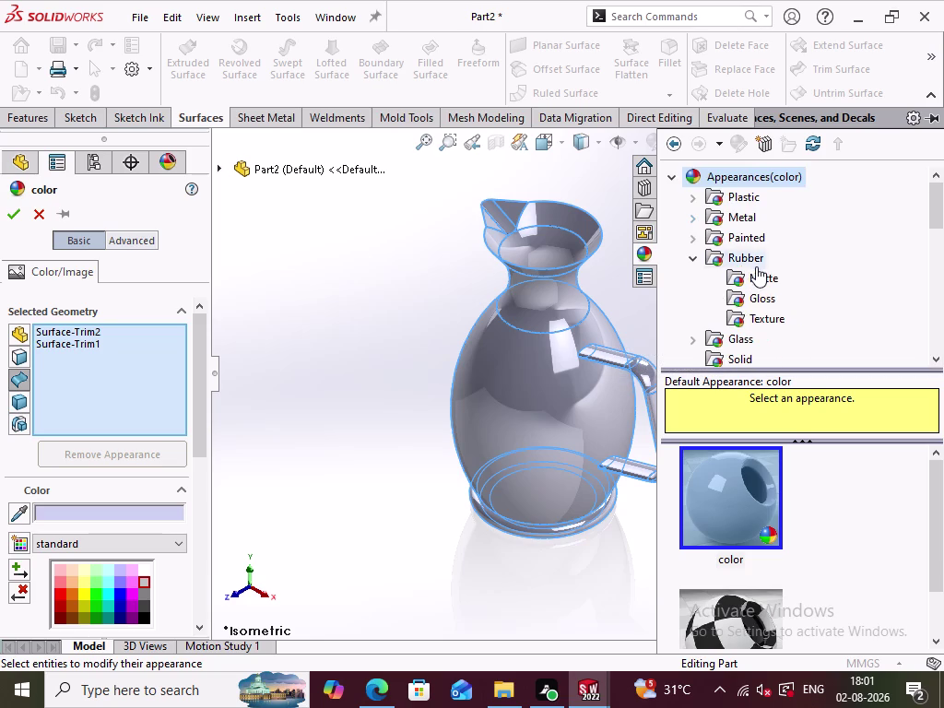
scroll(up, 3)
click(689, 253)
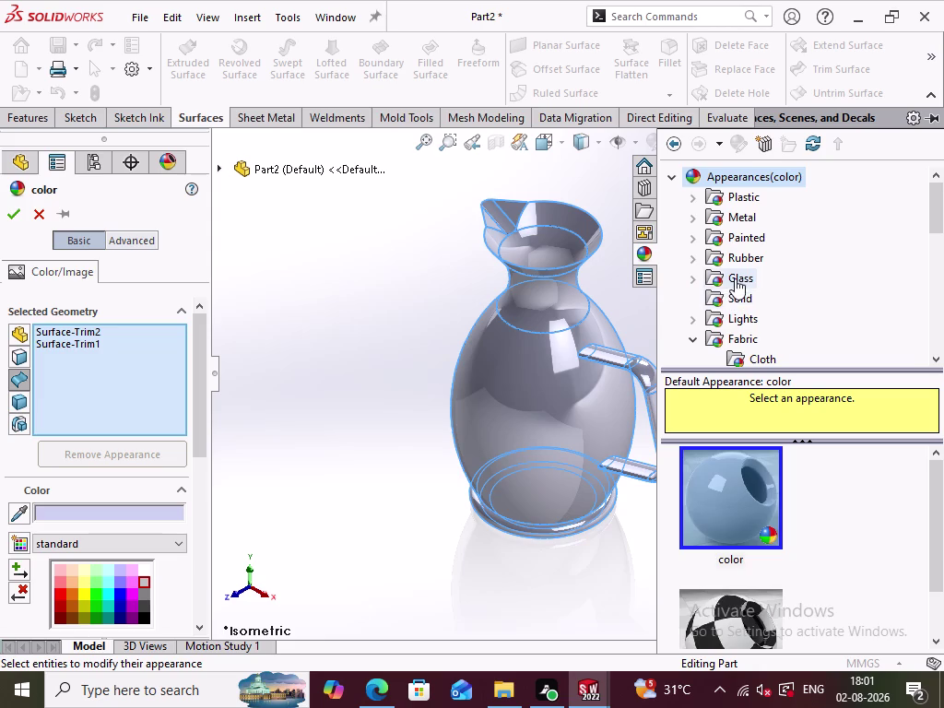
Apply 'glass sandblasted 01' from Glass > Textured to both jug bodies.
click(736, 277)
click(697, 281)
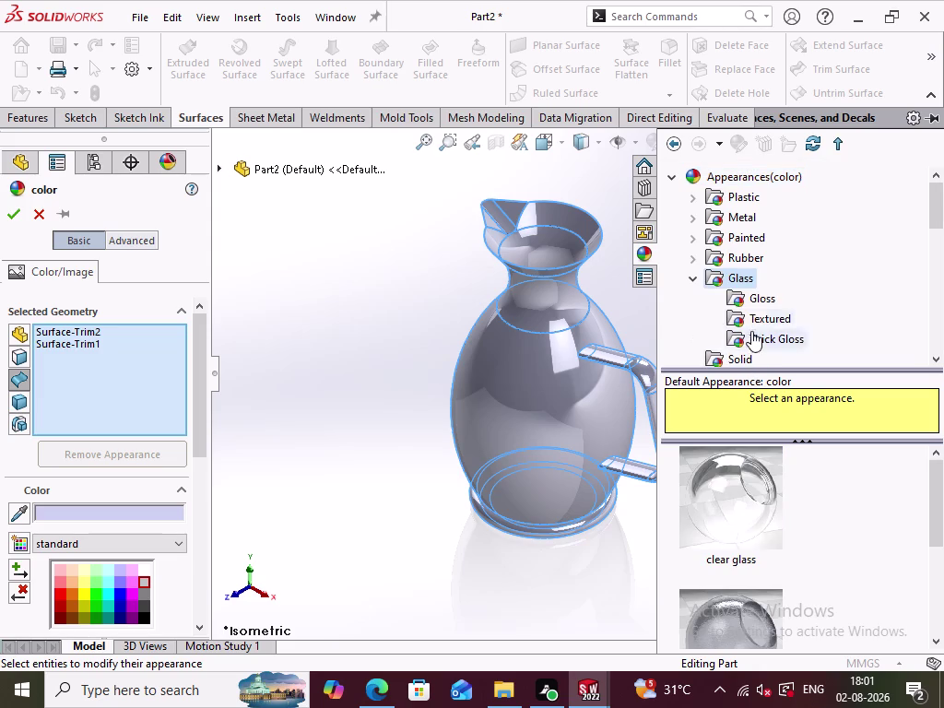
click(757, 305)
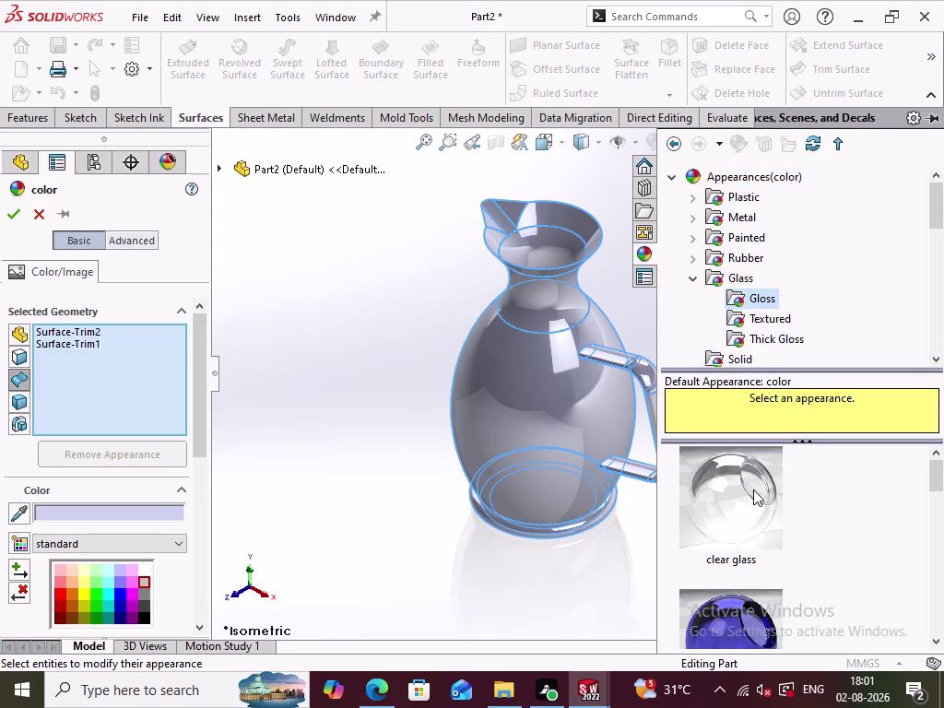
click(770, 314)
scroll(down, 3)
scroll(down, 3)
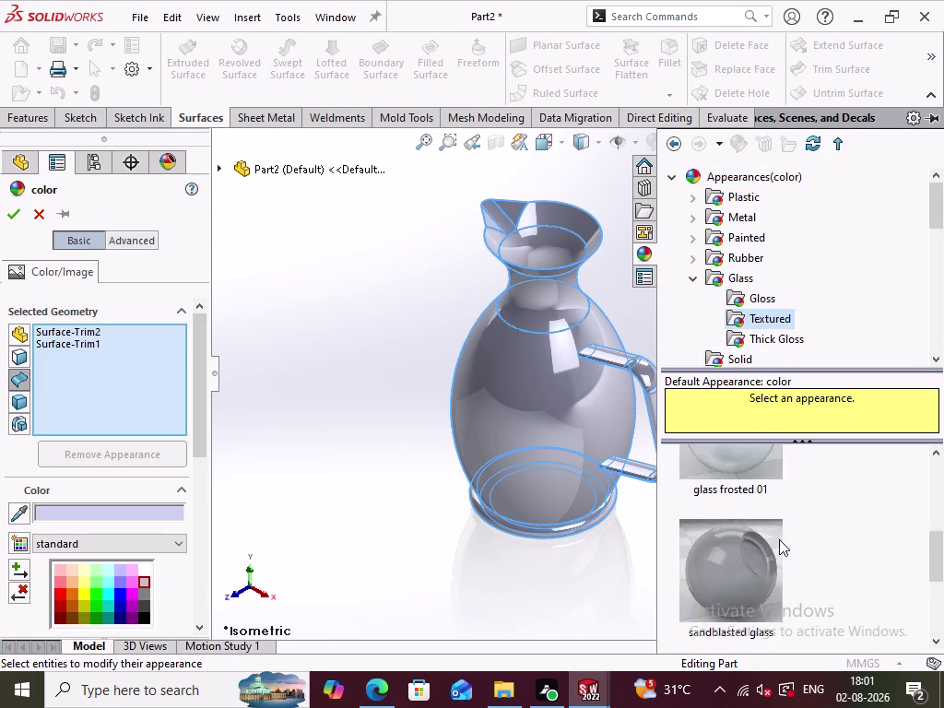
scroll(down, 3)
scroll(up, 3)
scroll(down, 3)
drag(743, 511, 534, 402)
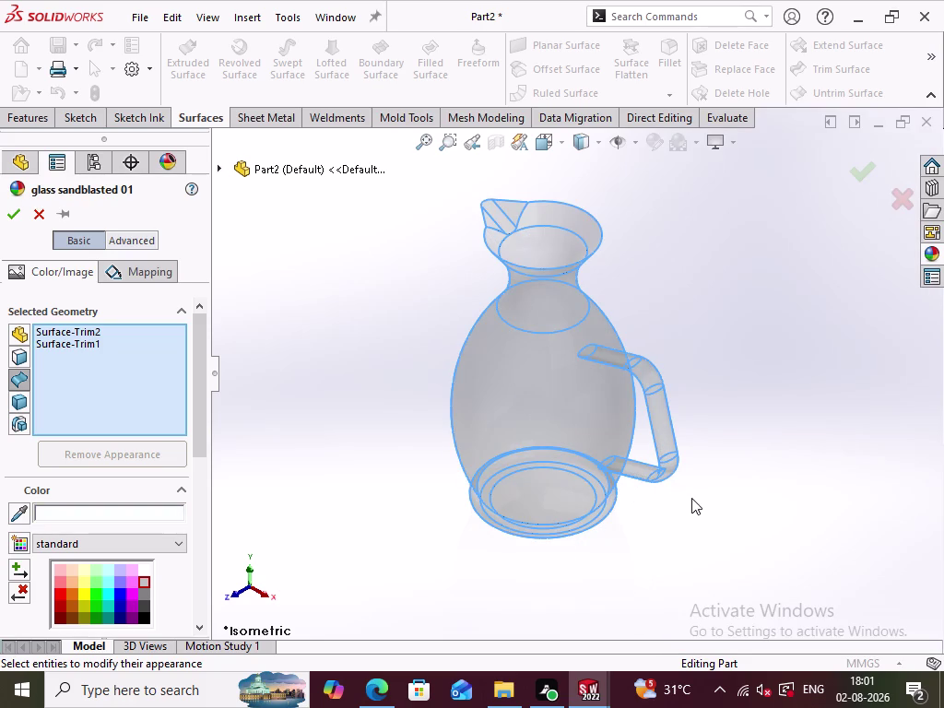
click(13, 219)
Select the jug's revolved body face and open its Face appearance editor.
middle_drag(357, 473, 410, 398)
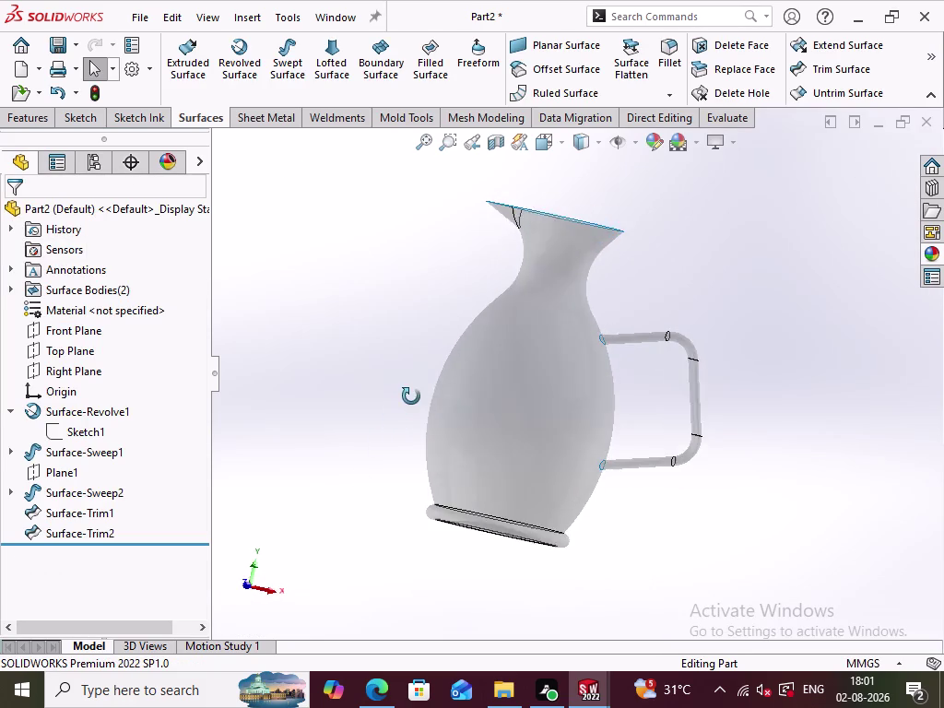
middle_drag(411, 398, 398, 386)
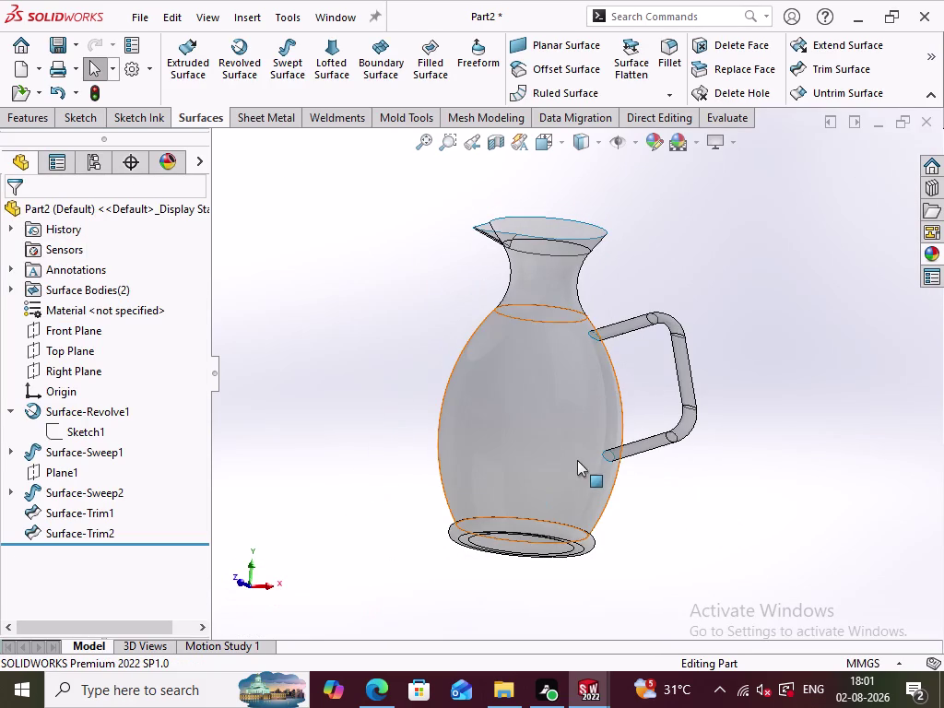
click(546, 416)
click(702, 484)
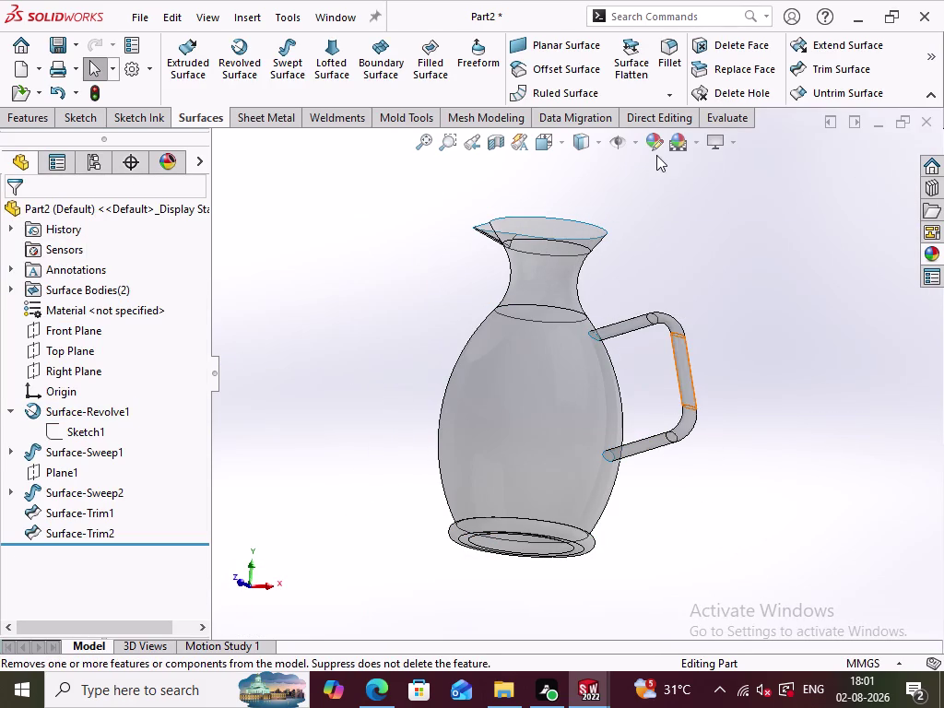
click(750, 426)
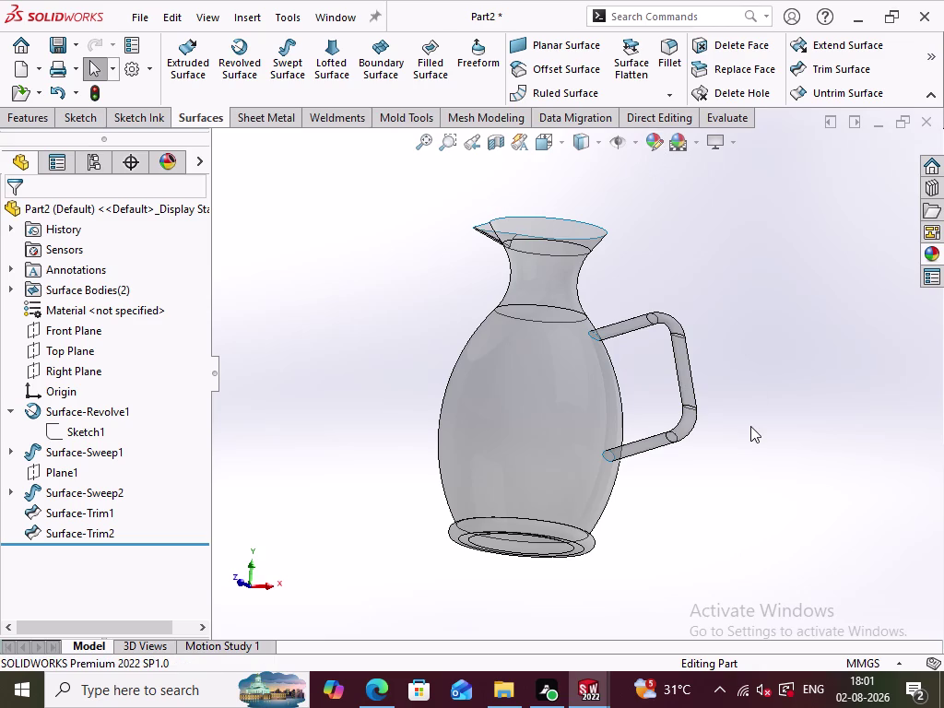
click(485, 422)
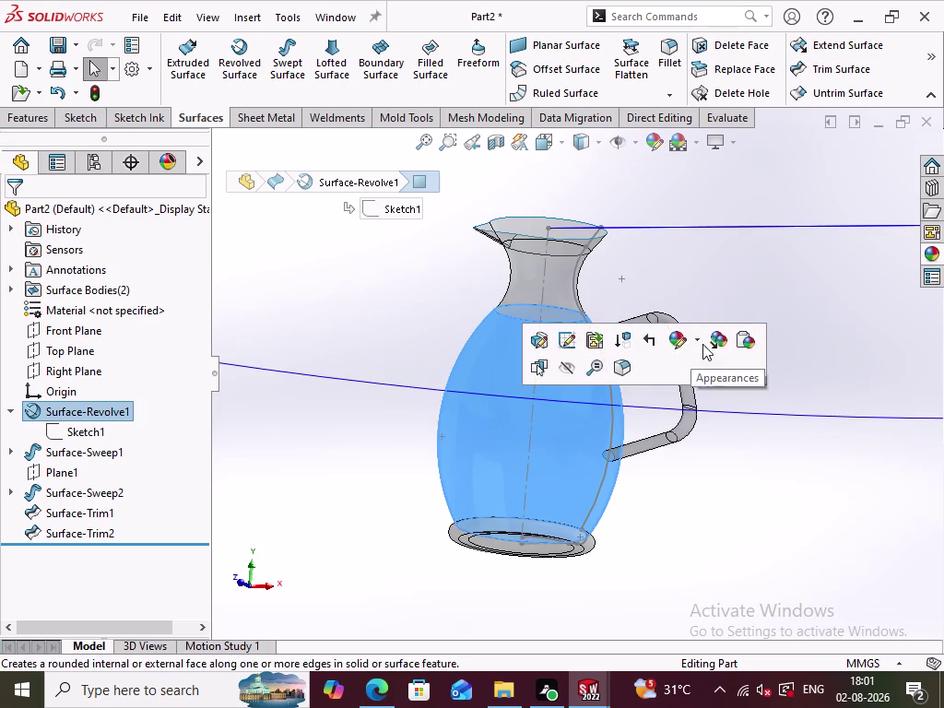
click(697, 341)
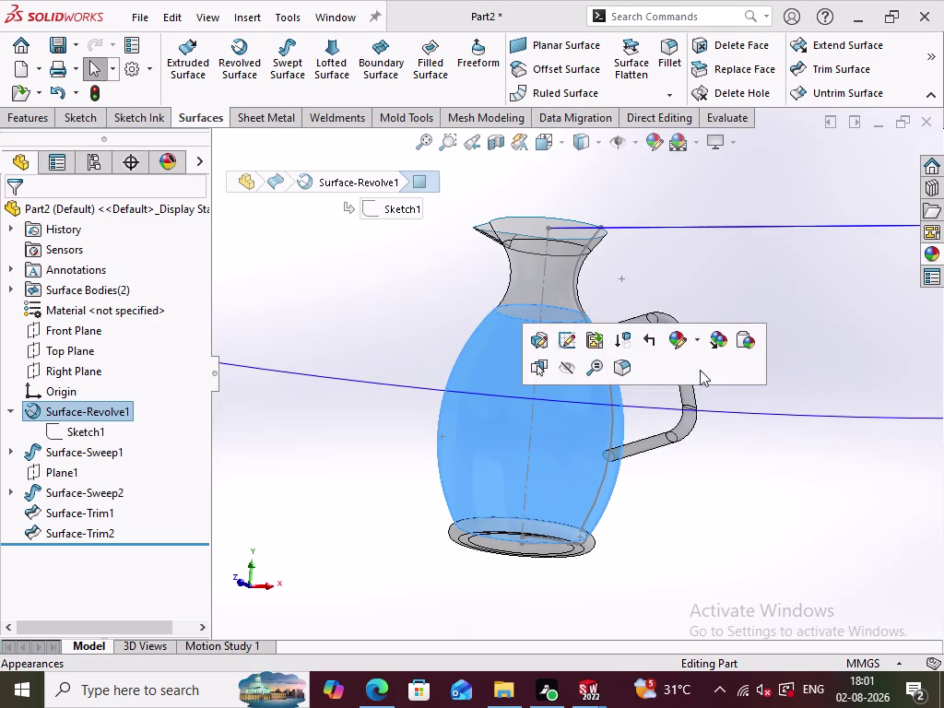
click(692, 342)
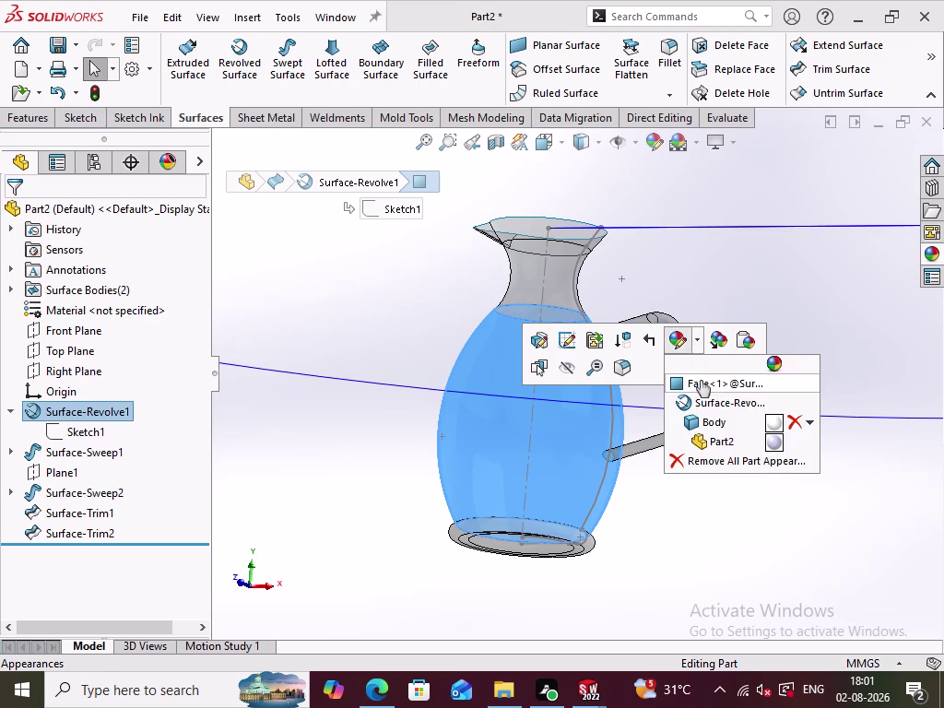
click(702, 379)
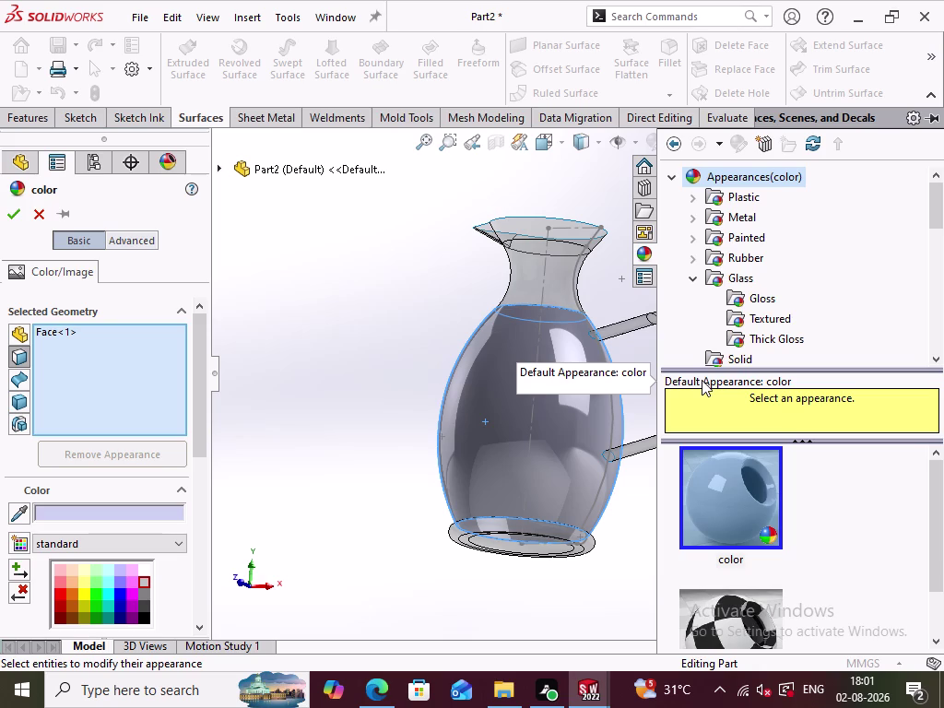
Try yellow, cyan and pale pastel swatches on the jug's body face.
scroll(down, 3)
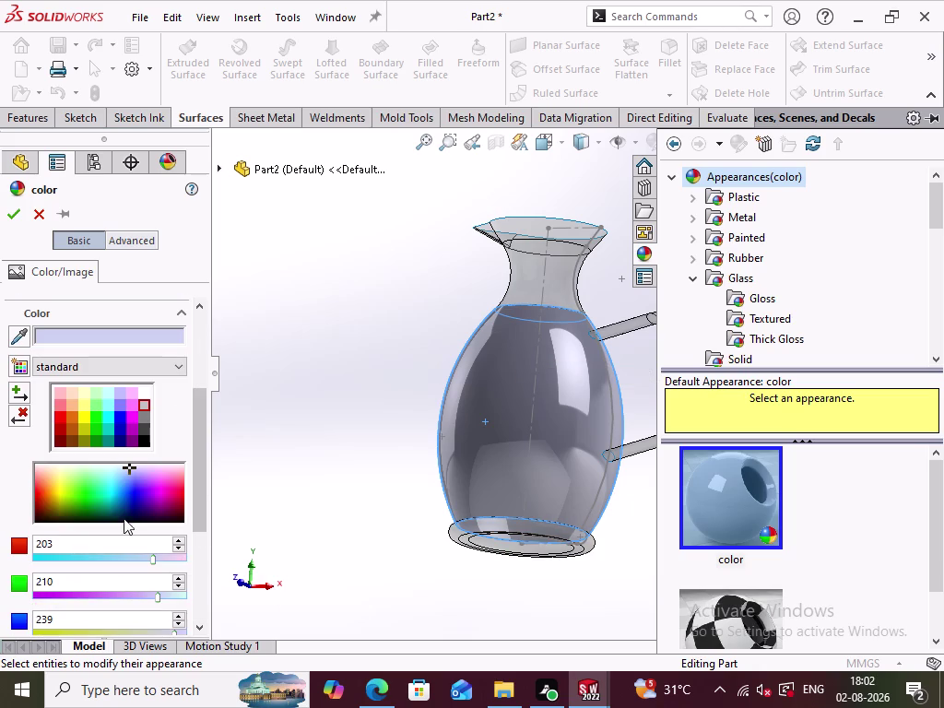
click(86, 415)
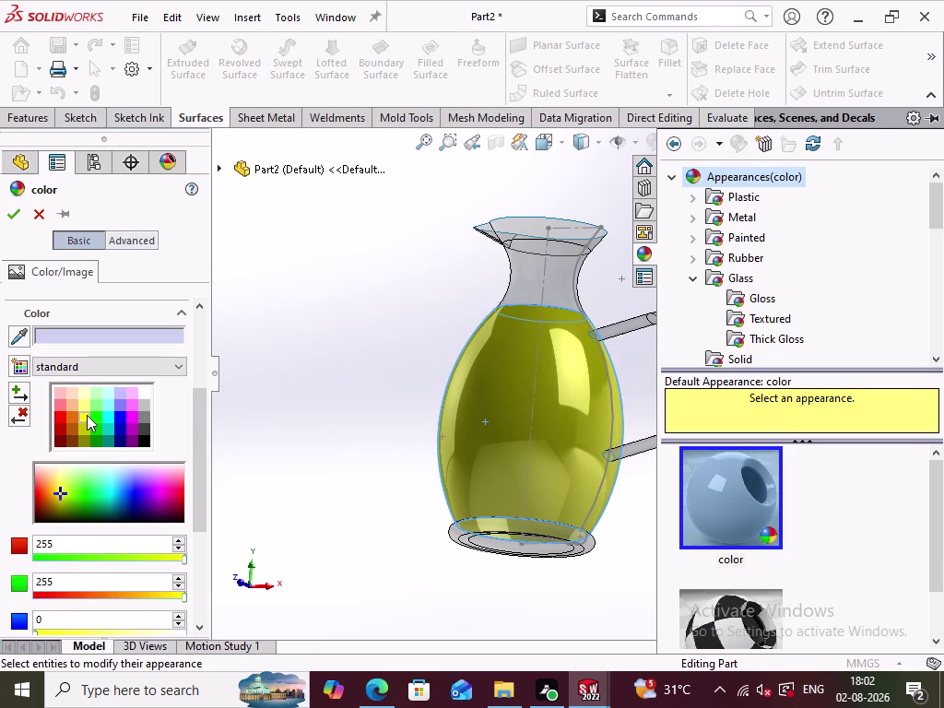
click(107, 414)
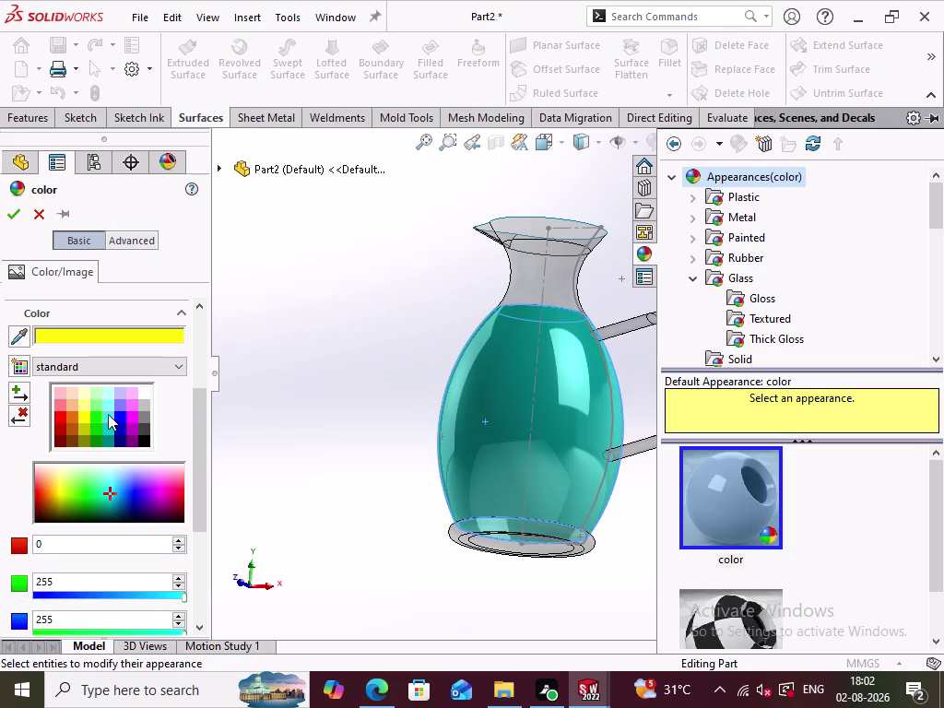
scroll(up, 3)
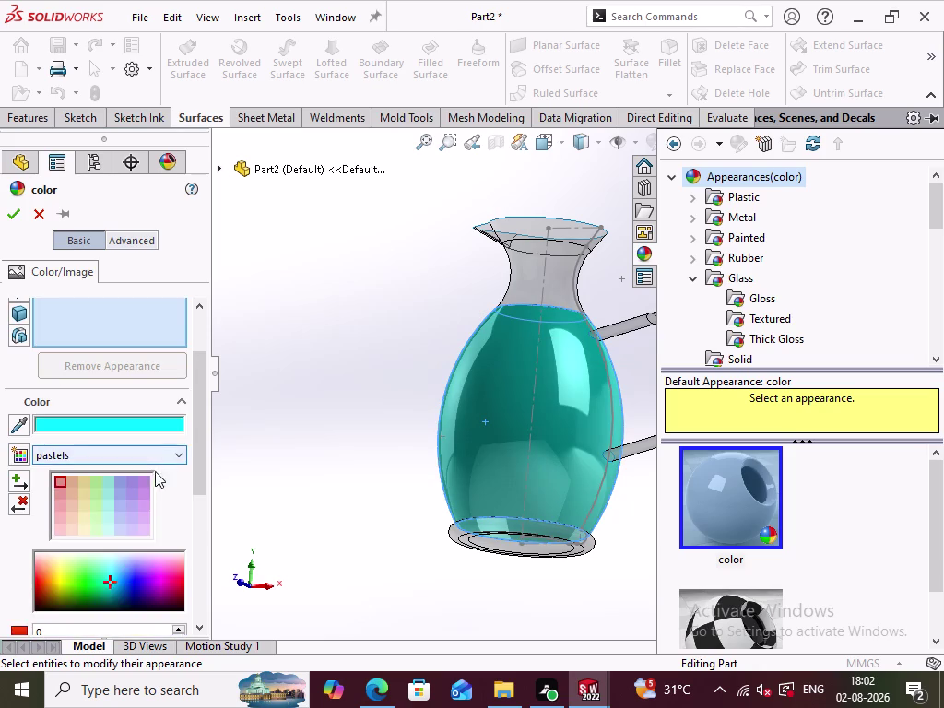
scroll(up, 3)
scroll(down, 3)
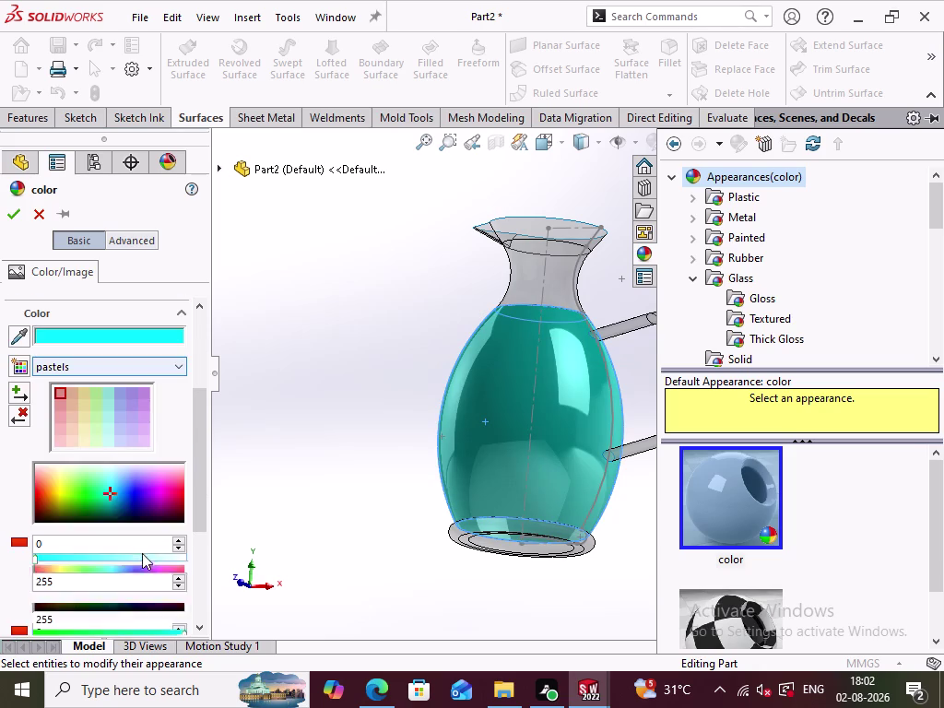
click(109, 415)
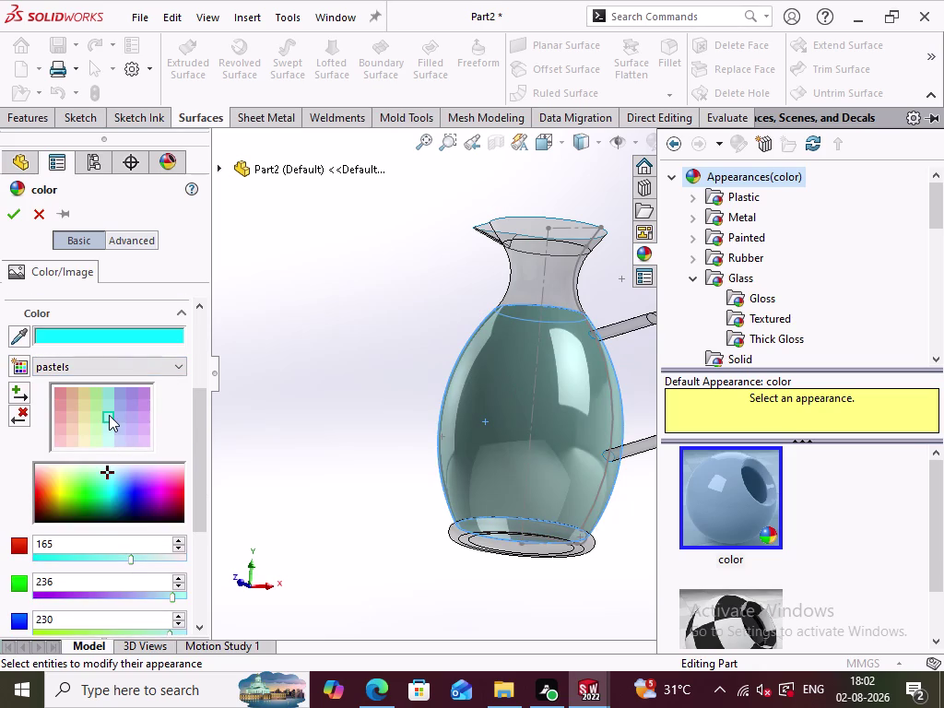
click(108, 427)
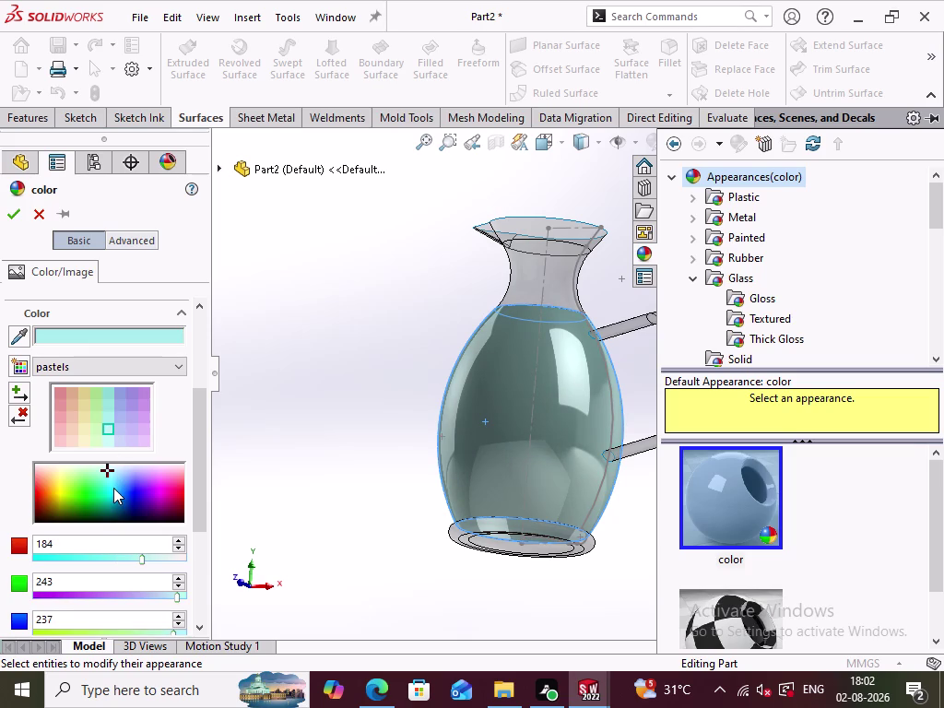
Settle on yellow after turquoise and green shades, and add the neck face.
click(110, 486)
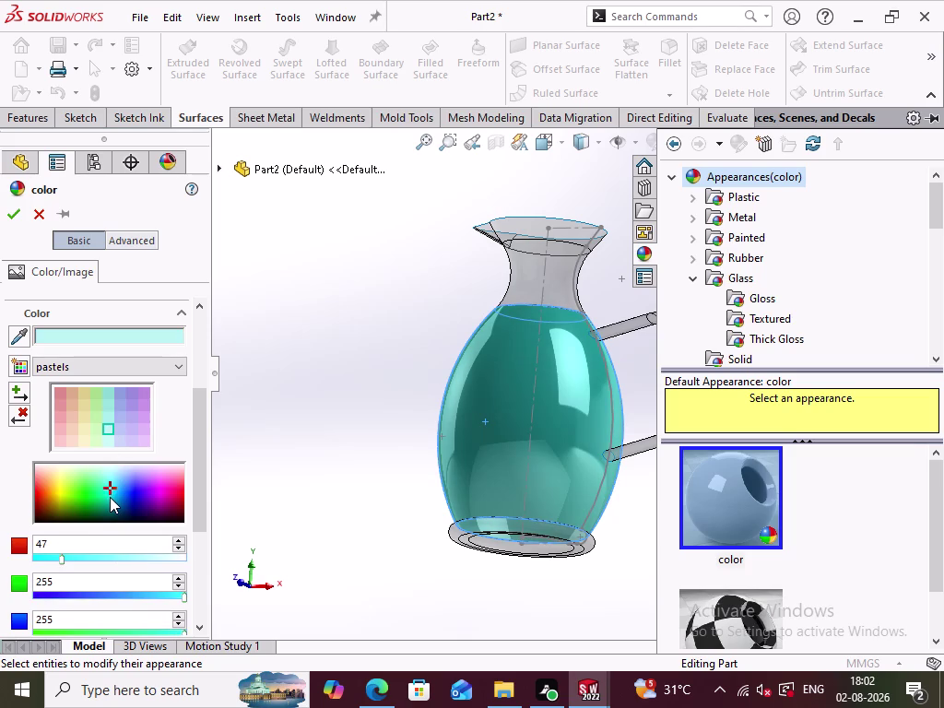
click(110, 497)
click(76, 490)
click(60, 490)
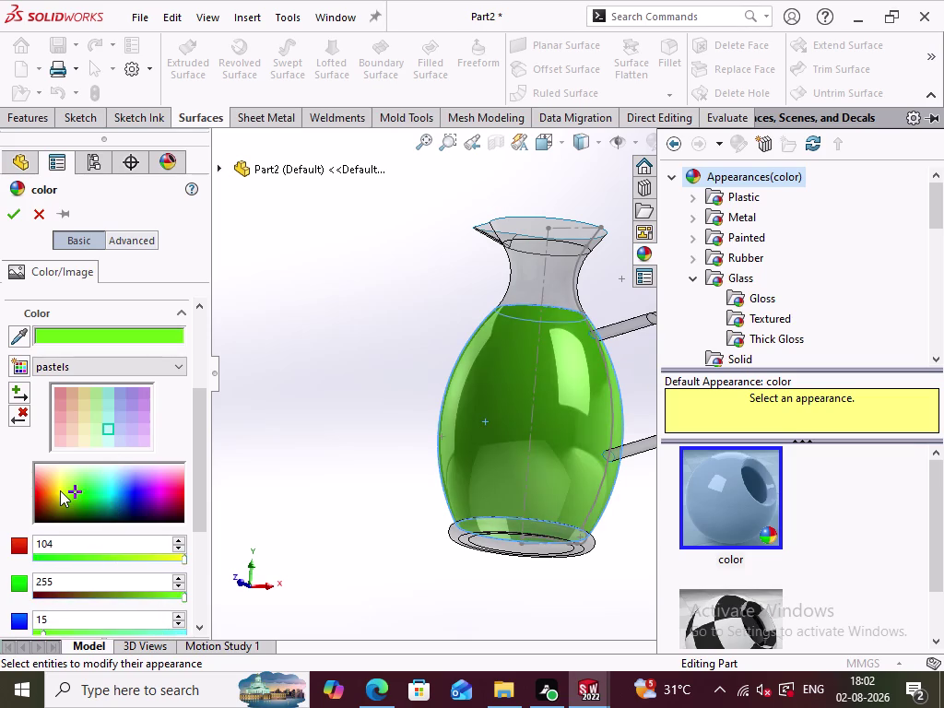
click(62, 486)
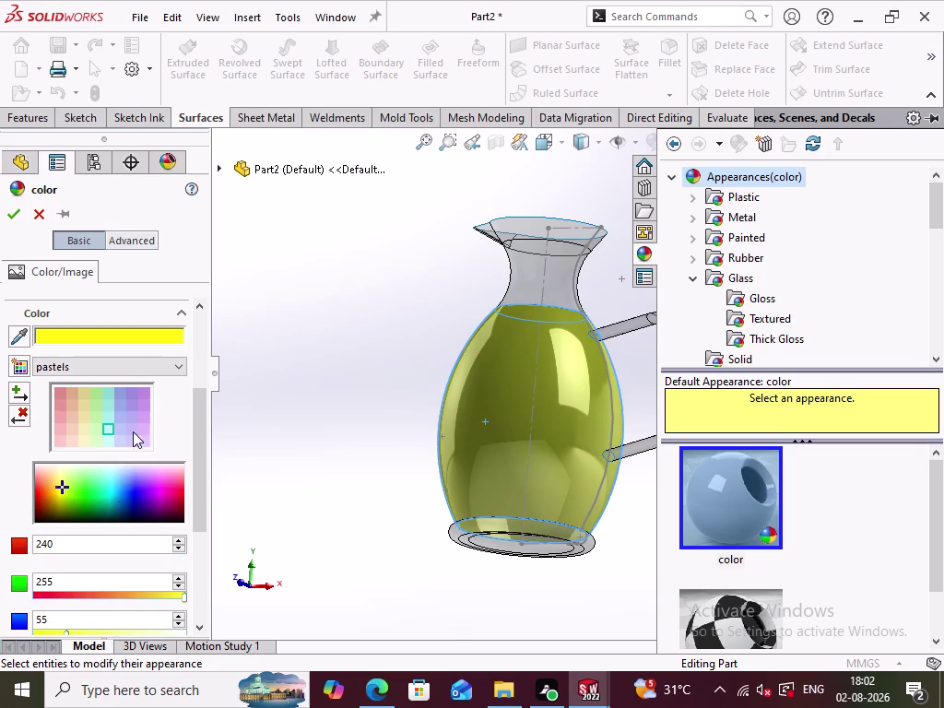
scroll(up, 3)
scroll(up, 3)
scroll(up, 3)
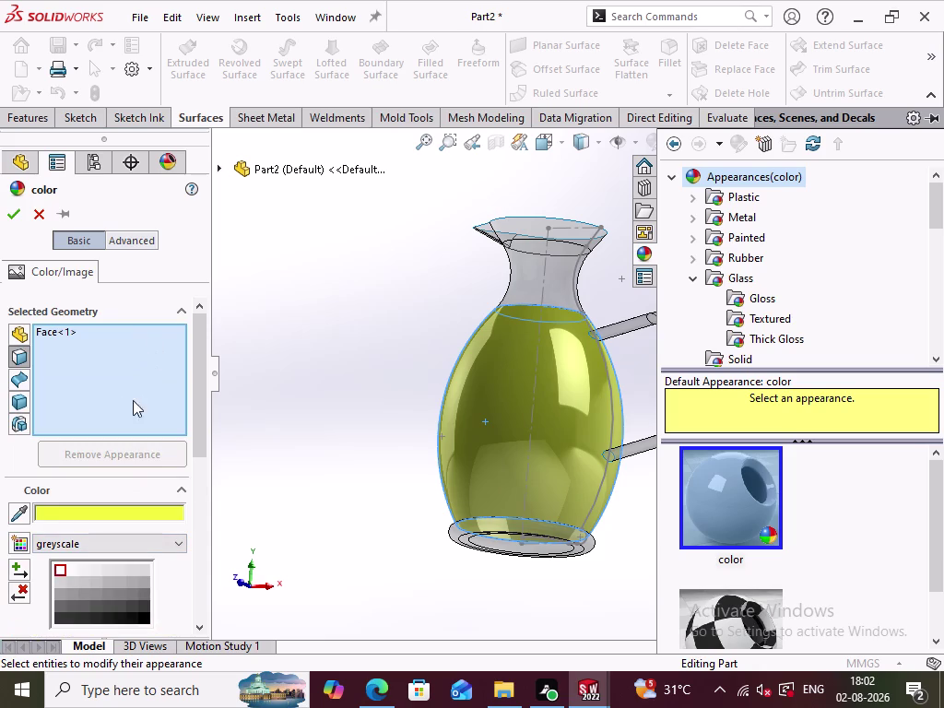
click(104, 391)
Add the jug's neck, handle arms, upright handle section and base faces to the yellow colour selection.
click(545, 284)
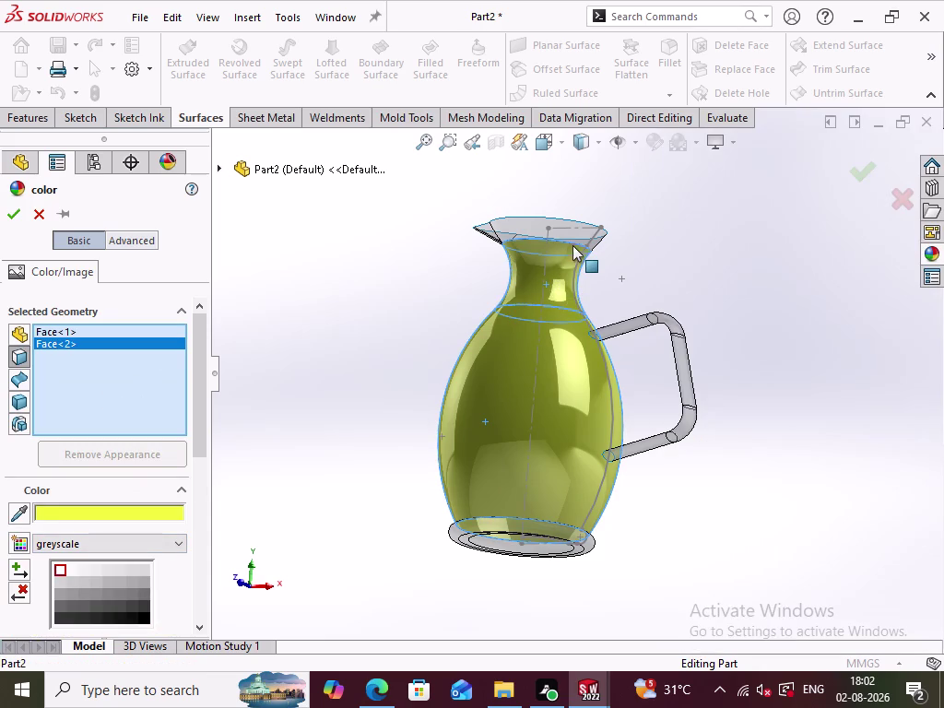
click(575, 237)
click(631, 328)
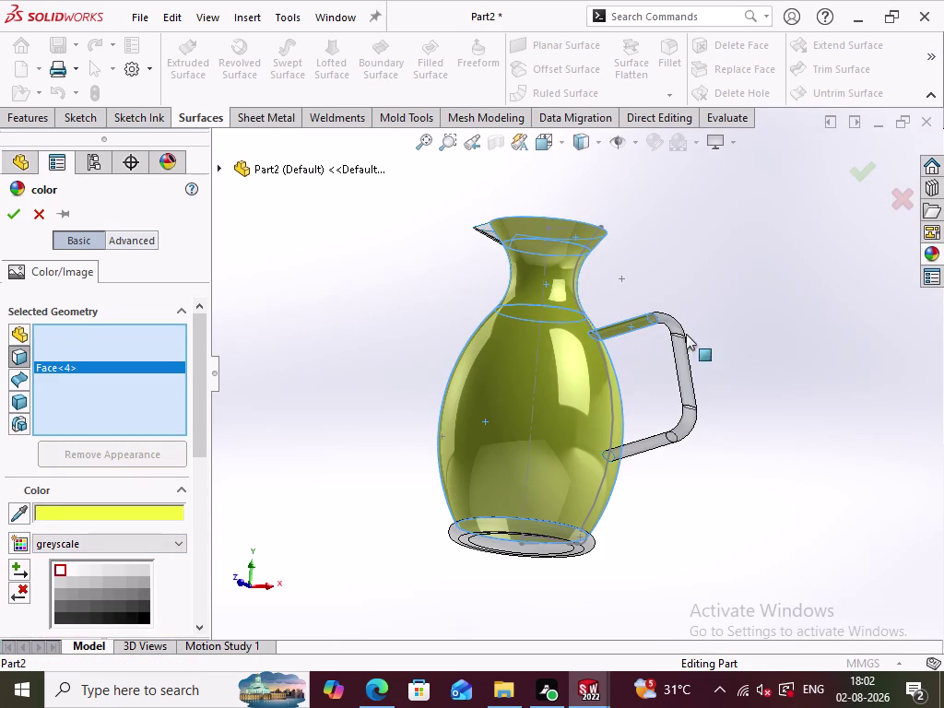
click(679, 328)
click(680, 355)
click(687, 420)
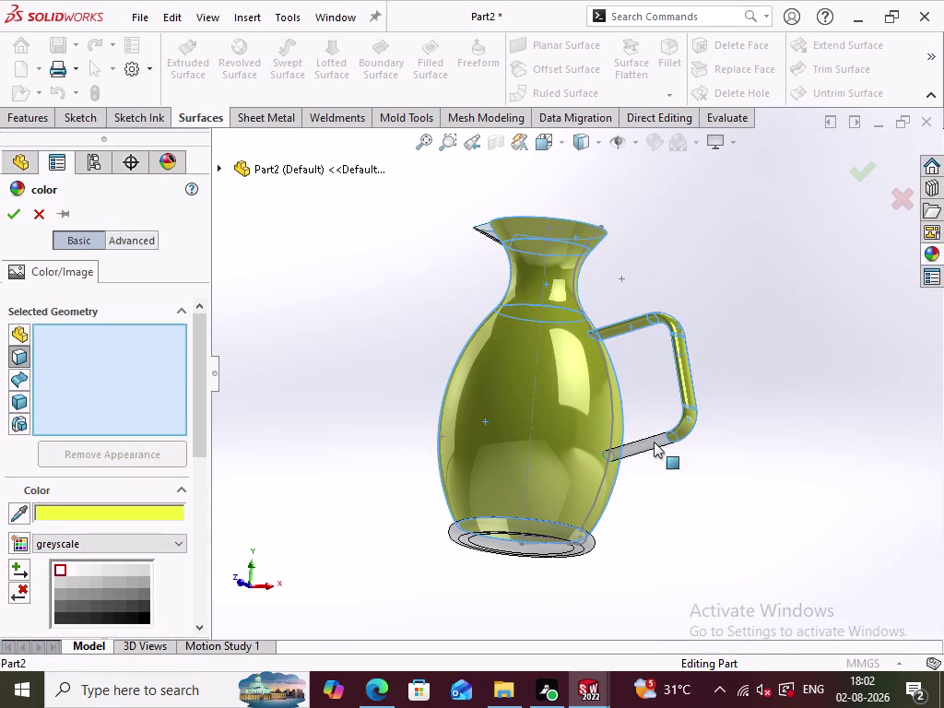
click(647, 449)
middle_drag(673, 488, 502, 517)
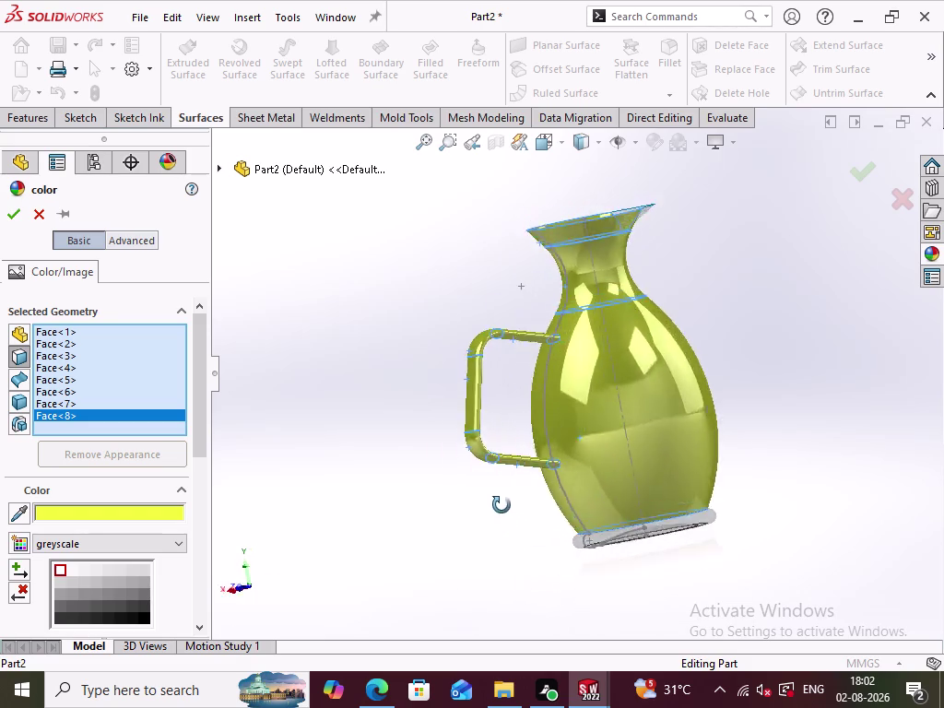
middle_drag(501, 517, 522, 426)
click(649, 510)
middle_drag(752, 435, 719, 511)
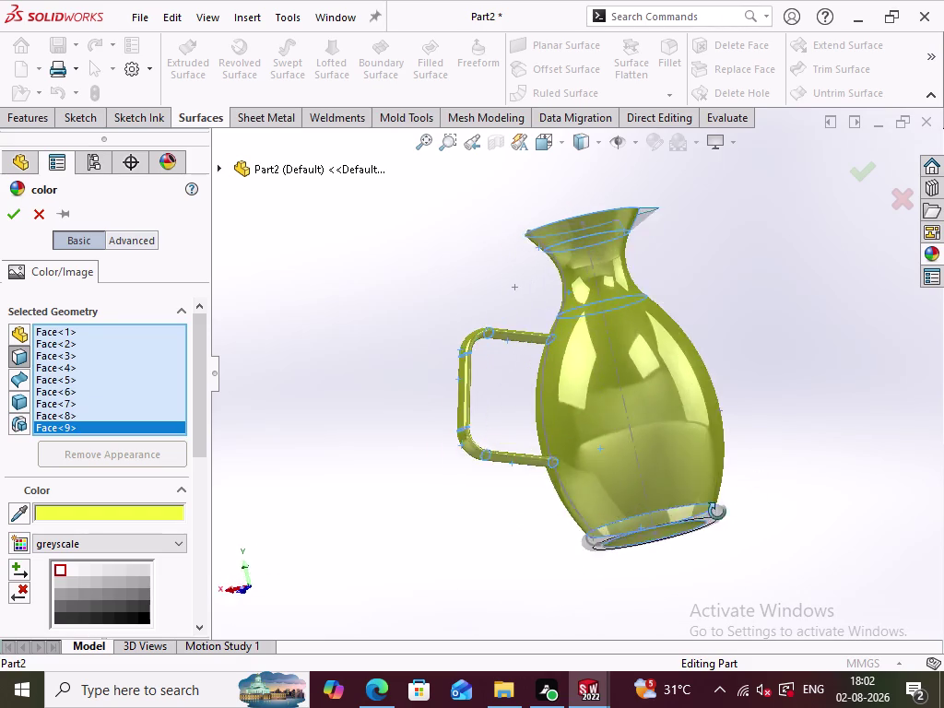
middle_drag(719, 511, 661, 602)
click(714, 515)
middle_drag(752, 552, 621, 351)
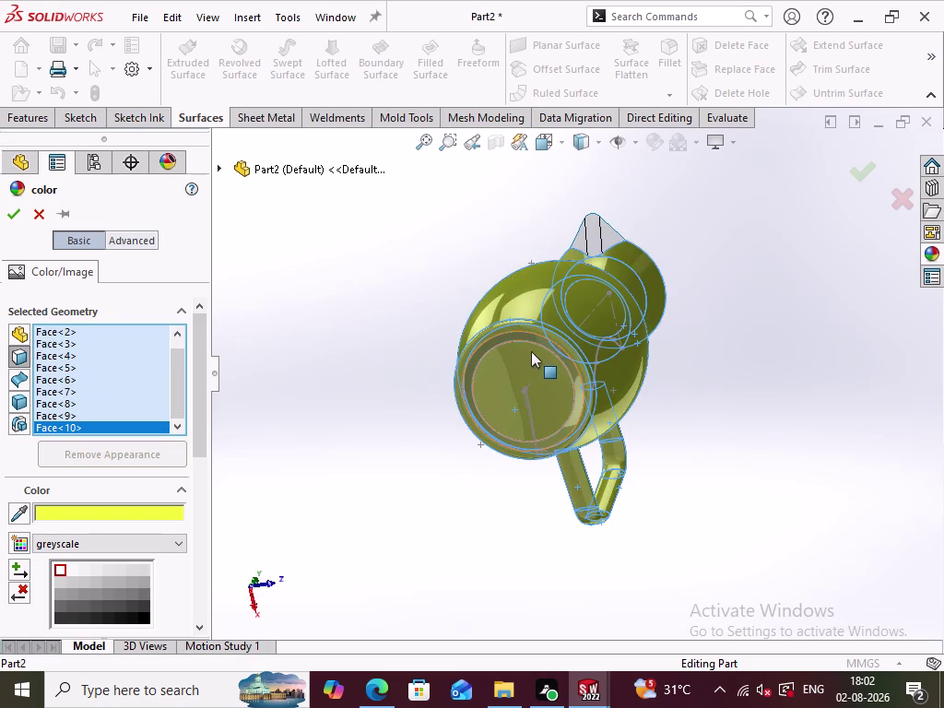
click(523, 335)
Box-select the remaining jug faces and add the spout faces to the yellow selection.
middle_drag(526, 483, 646, 430)
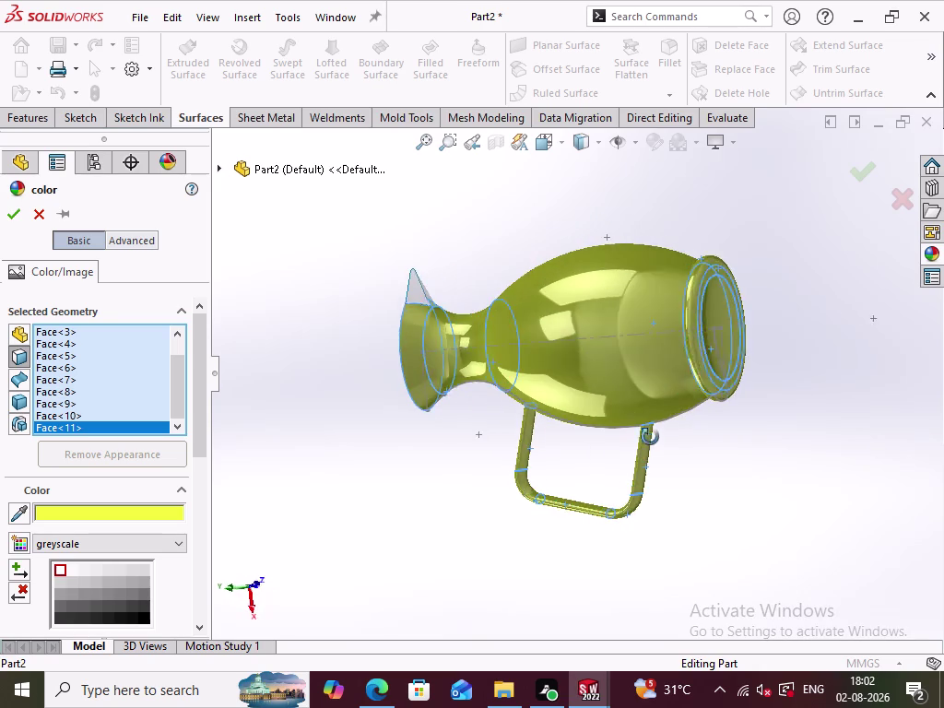
middle_drag(646, 430, 658, 452)
drag(773, 550, 670, 228)
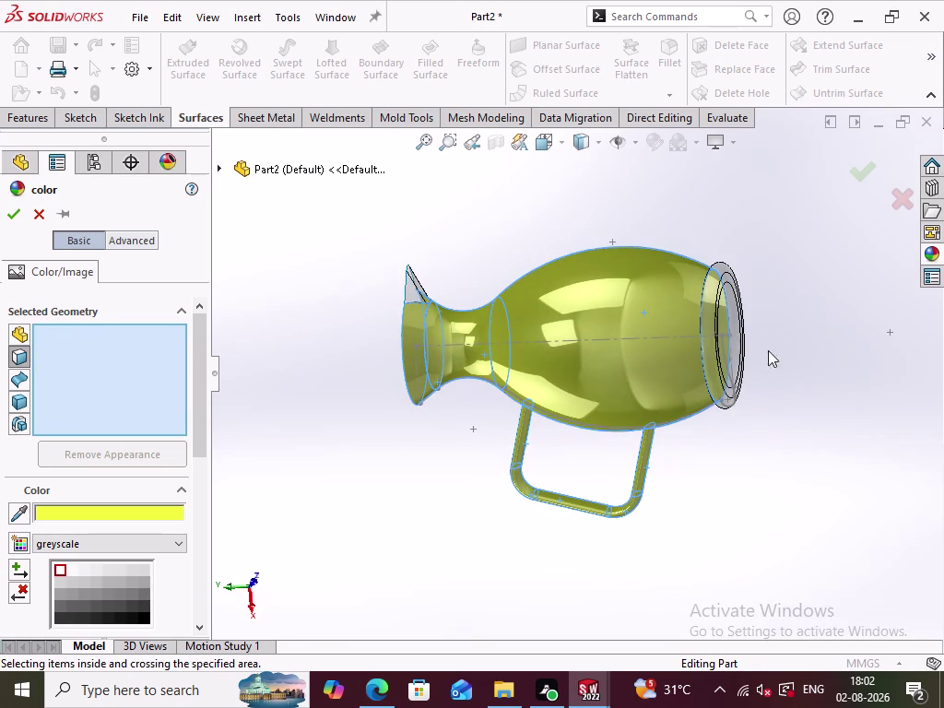
drag(797, 498, 686, 186)
middle_drag(814, 415, 759, 396)
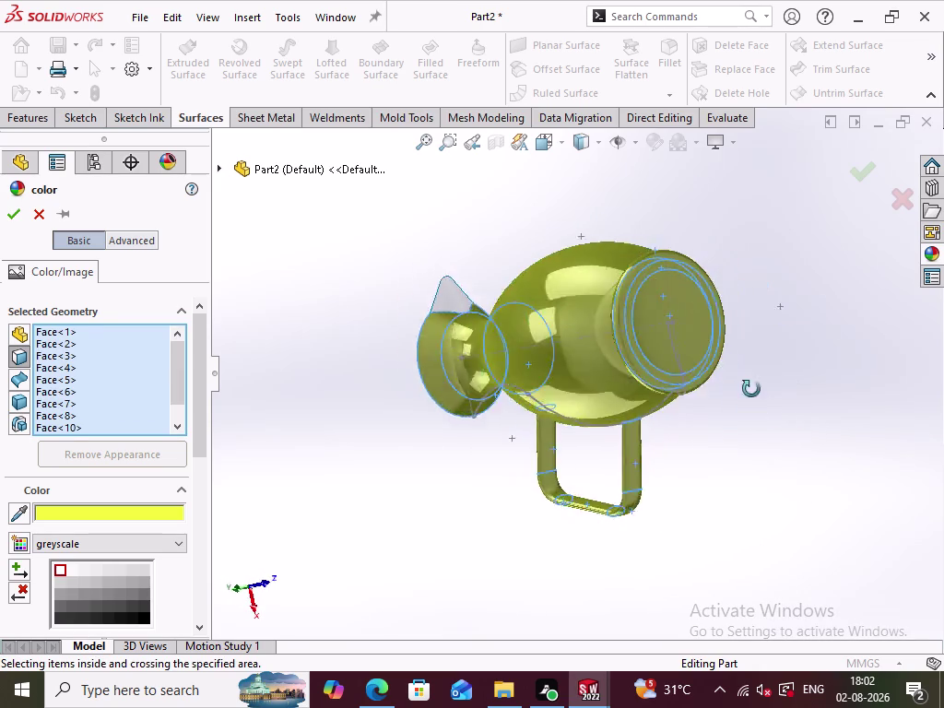
middle_drag(760, 395, 505, 396)
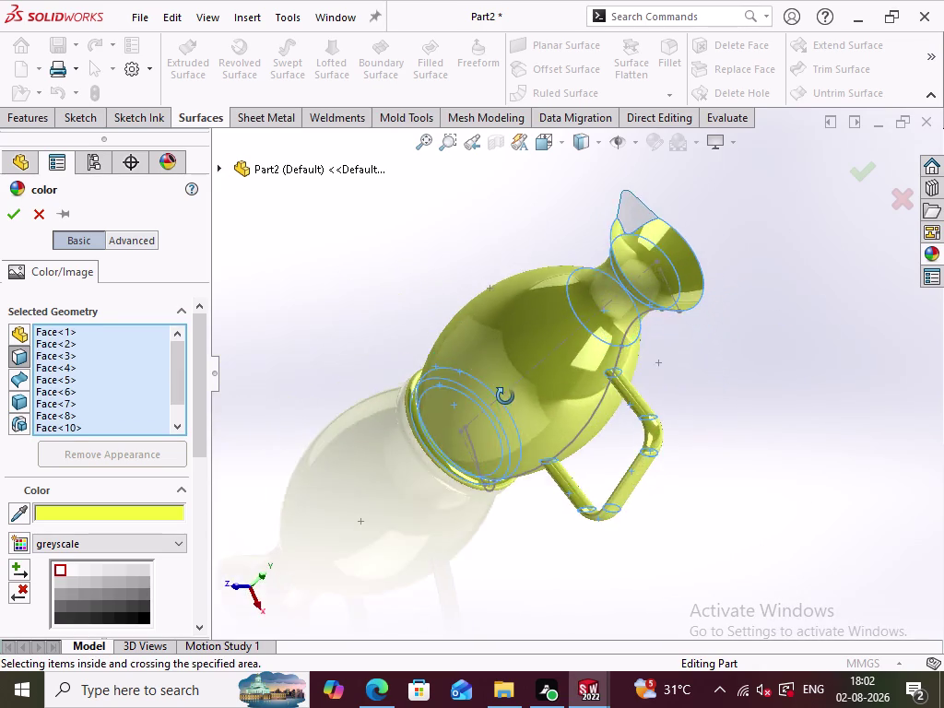
middle_drag(505, 396, 508, 481)
click(650, 270)
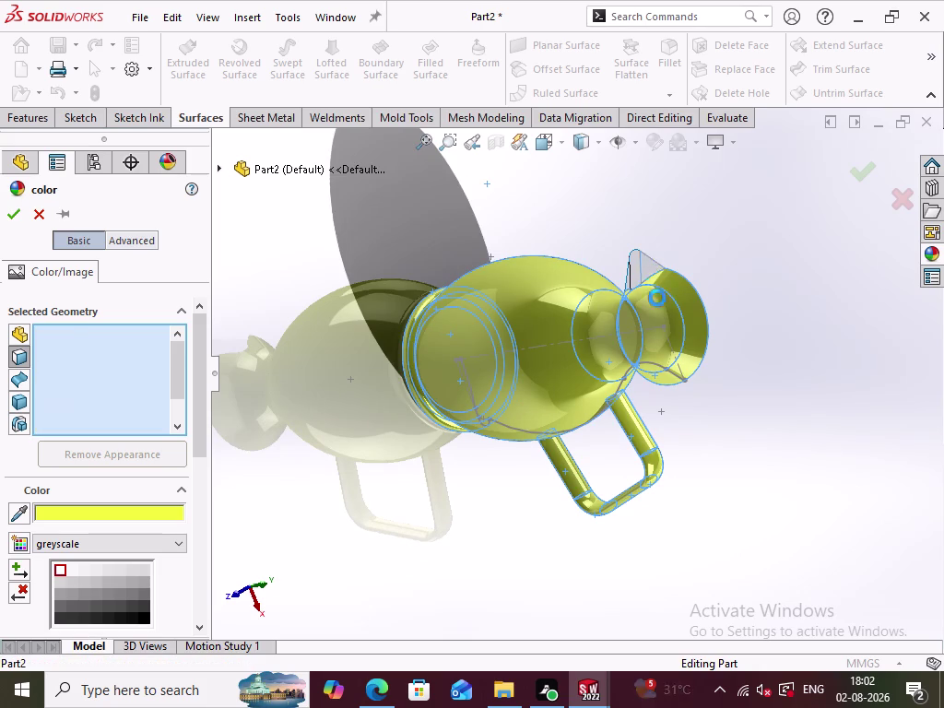
middle_drag(807, 521, 757, 532)
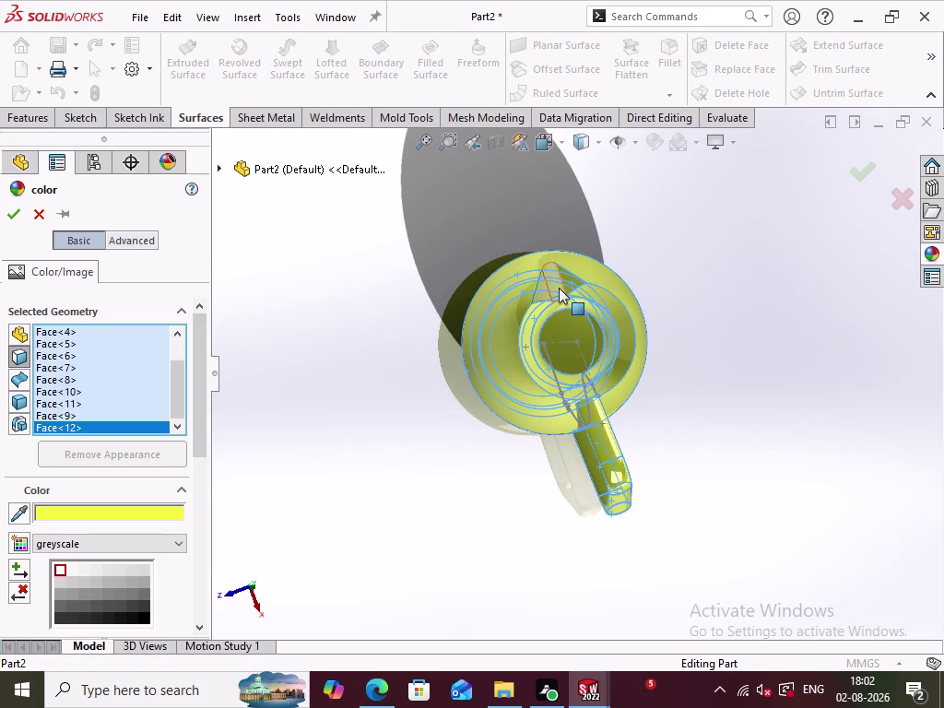
click(559, 287)
click(545, 292)
middle_drag(679, 419, 720, 307)
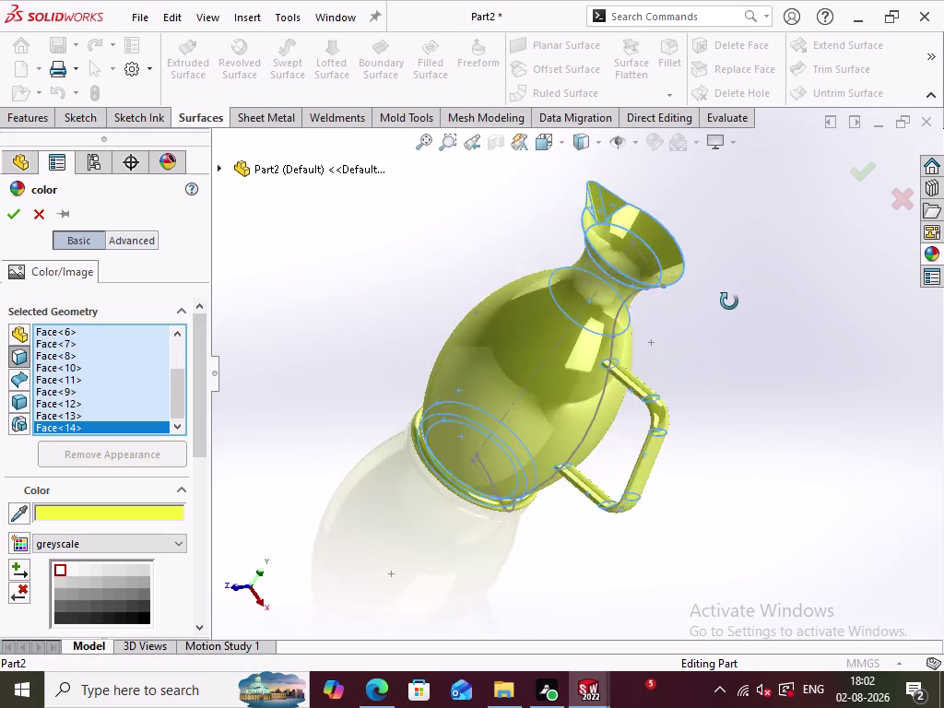
middle_drag(720, 307, 943, 583)
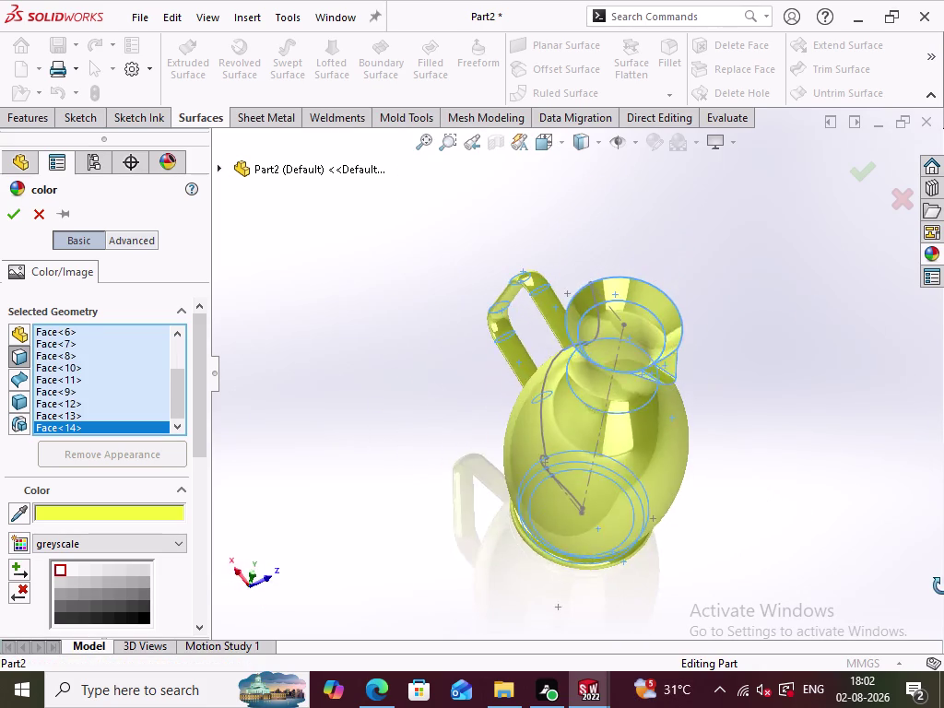
middle_drag(943, 582, 939, 610)
middle_drag(503, 541, 641, 559)
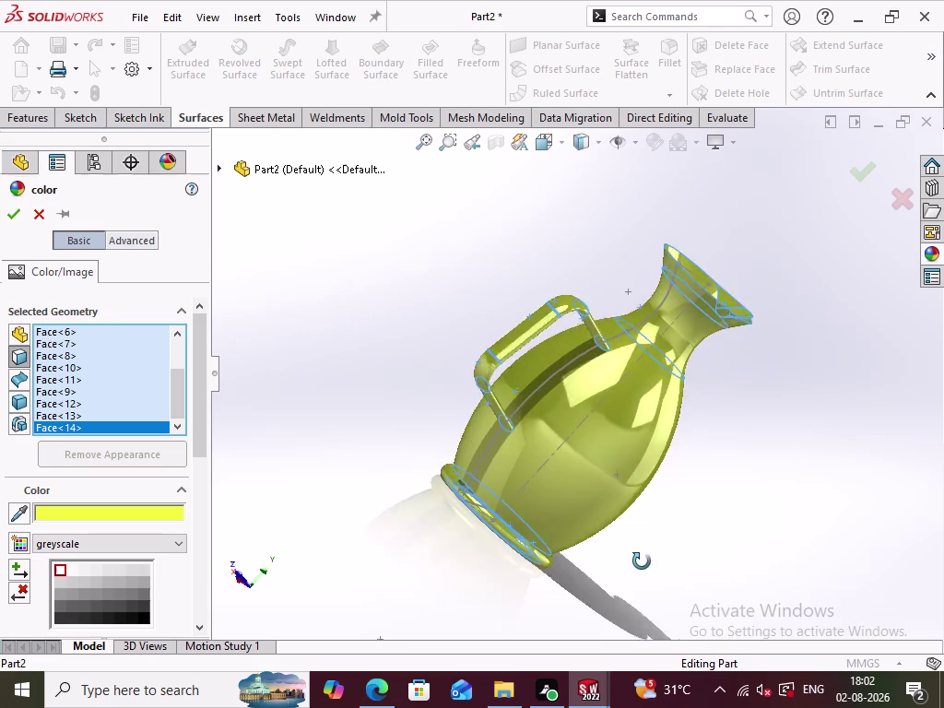
middle_drag(641, 559, 406, 471)
middle_click(340, 472)
middle_click(339, 475)
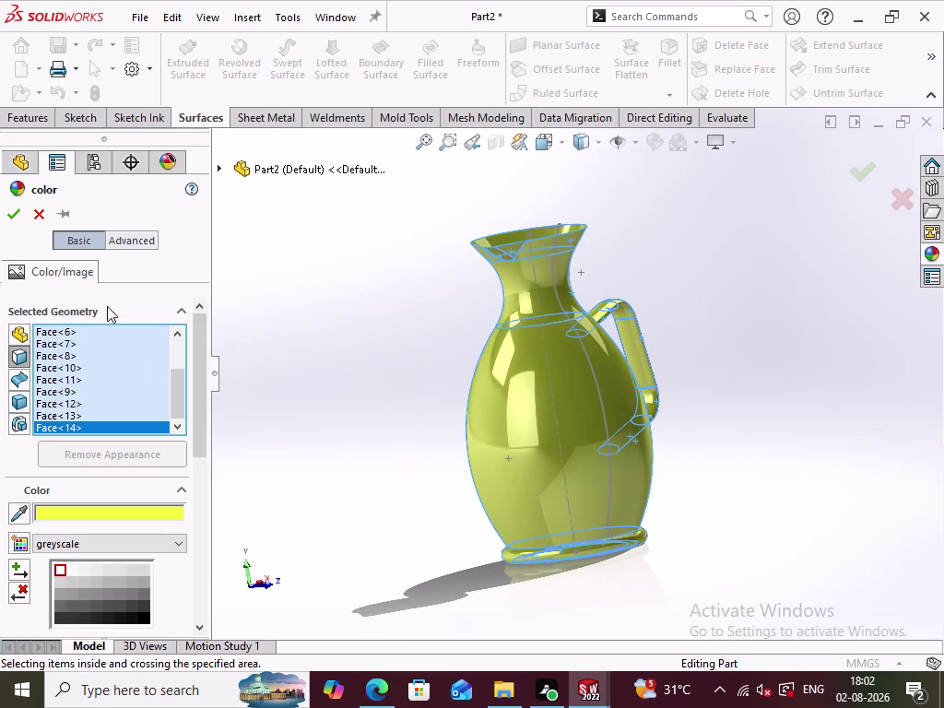
Confirm the yellow colour, inspect the jug, return to isometric view and begin saving.
click(12, 211)
click(372, 451)
middle_drag(371, 451, 439, 406)
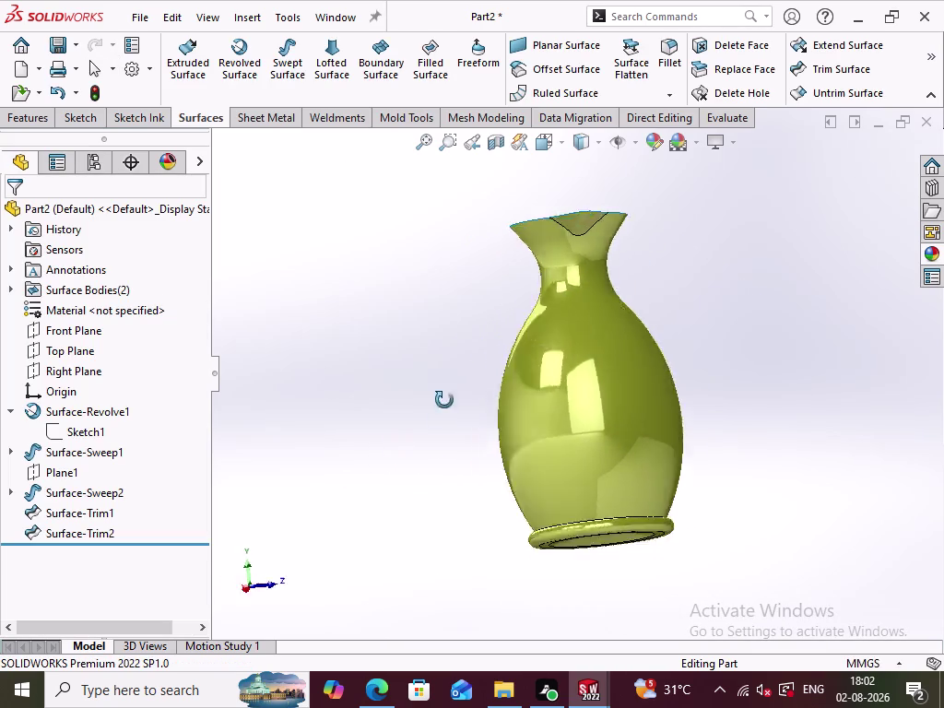
middle_drag(439, 405, 765, 265)
middle_drag(710, 461, 704, 414)
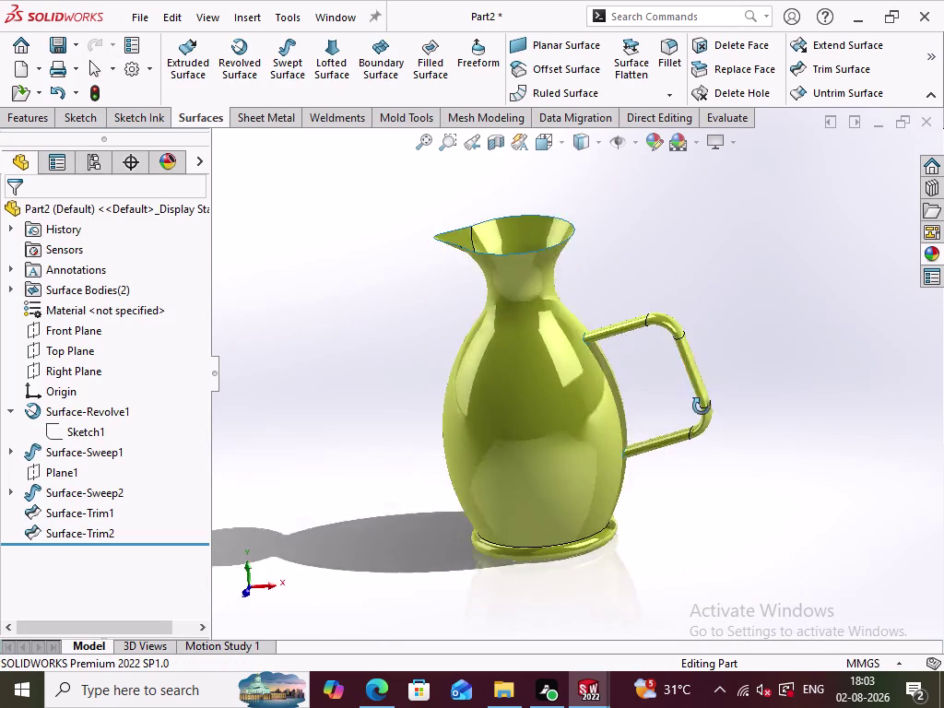
middle_drag(705, 414, 457, 415)
middle_drag(429, 486, 638, 457)
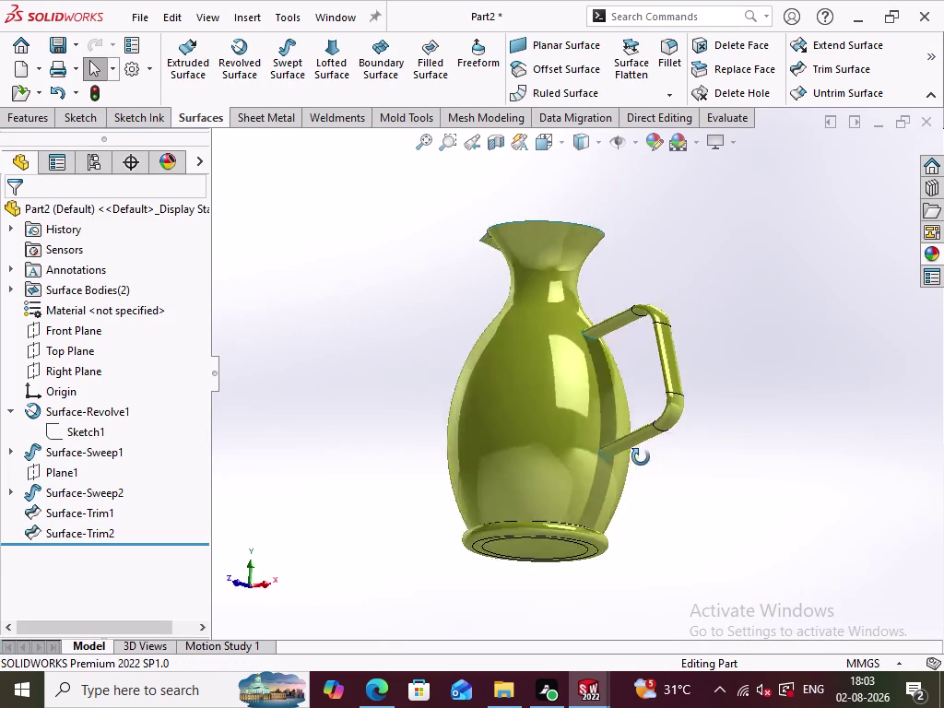
middle_drag(639, 457, 756, 554)
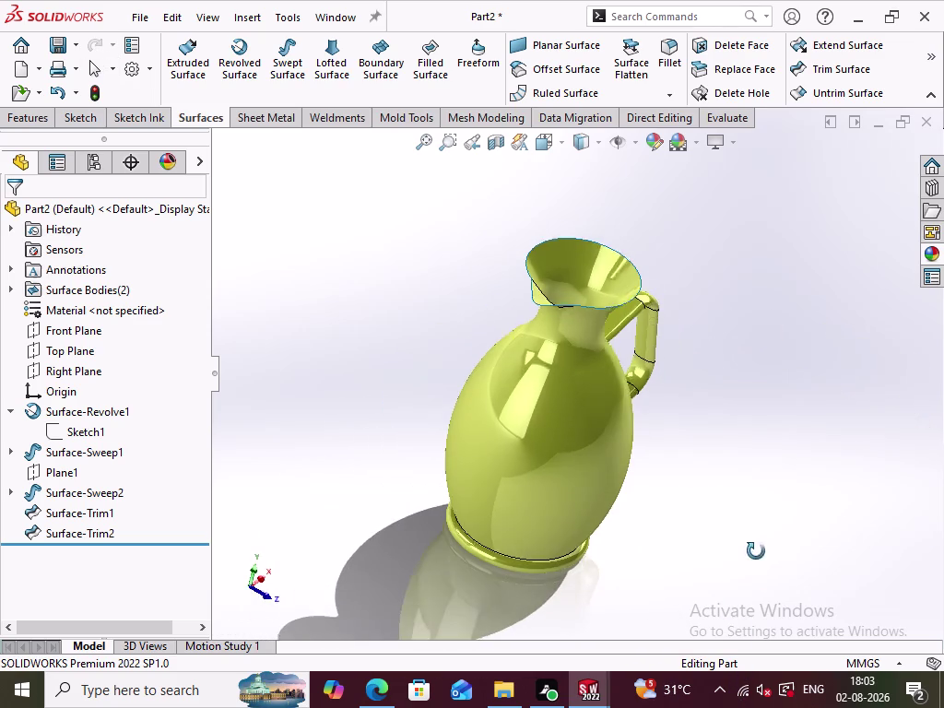
middle_drag(756, 554, 755, 549)
key(ctrl+7)
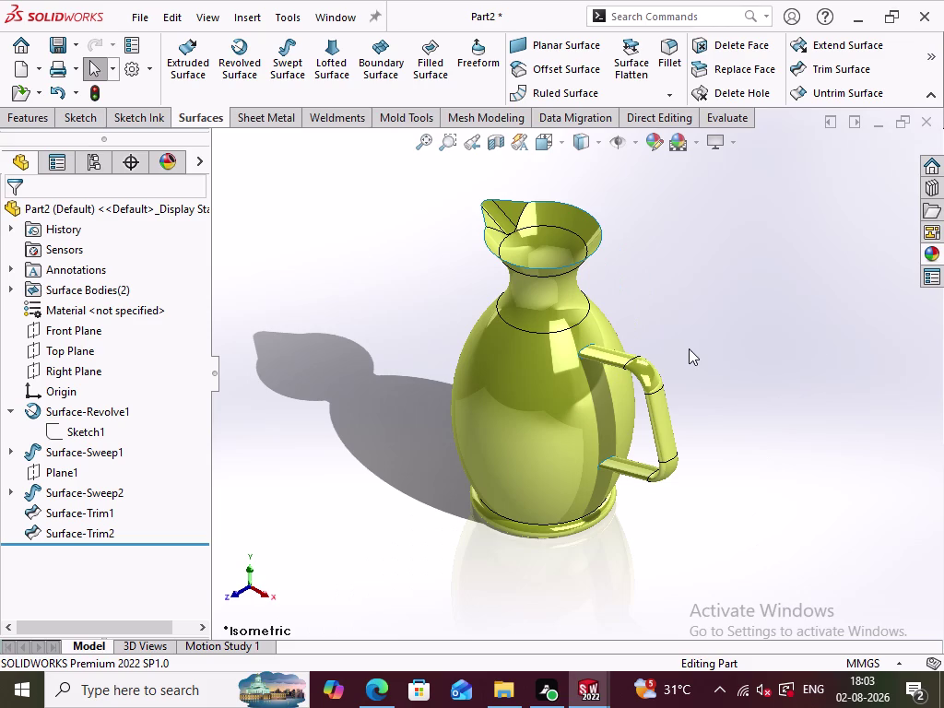
key(ctrl+s)
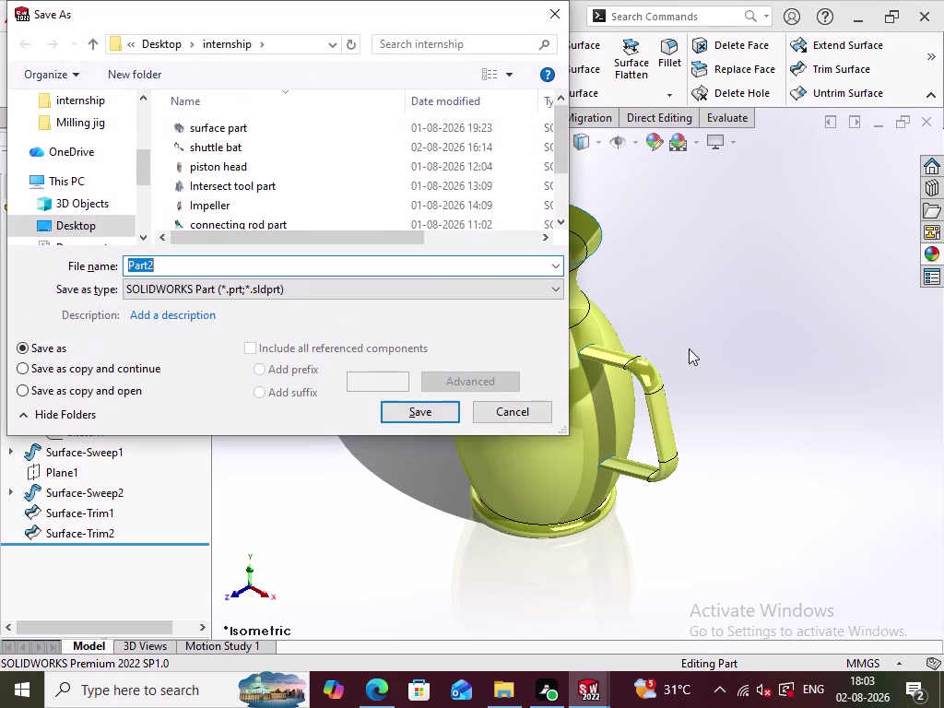
Enter 'Jug surface' as the part's file name.
text(jug)
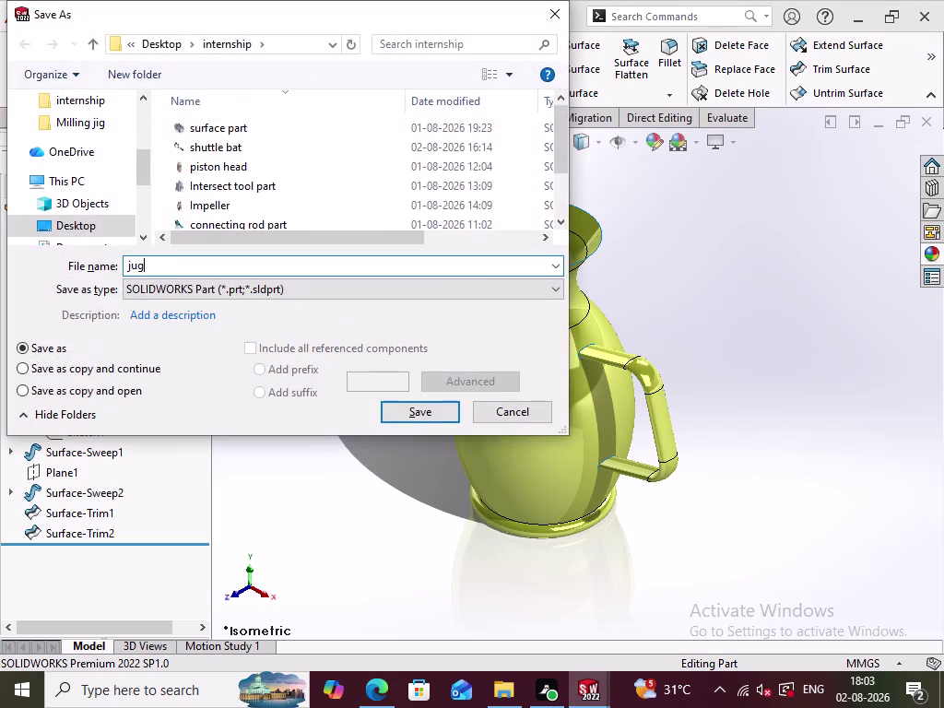
key(BackSpace)
key(BackSpace)
key(BackSpace)
text(ju)
key(BackSpace)
key(BackSpace)
key(shift+j)
key(u)
key(f)
key(BackSpace)
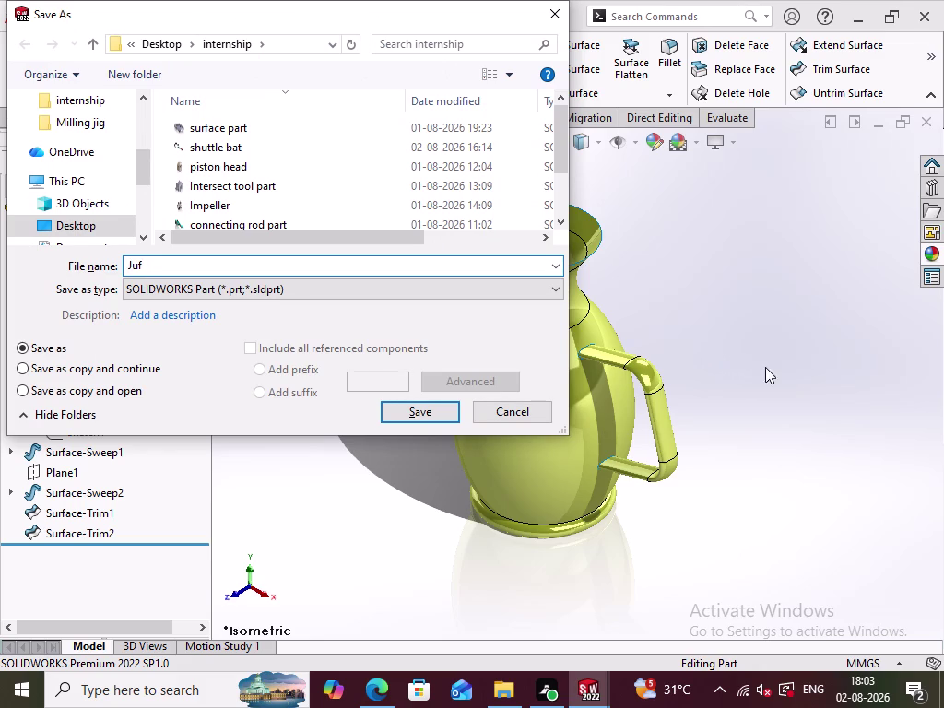
key(g)
key(space)
text(surf)
text(ace)
key(space)
Save the Jug surface part into the internship folder.
scroll(down, 3)
scroll(down, 3)
scroll(up, 3)
scroll(down, 3)
scroll(up, 3)
scroll(down, 3)
scroll(down, 3)
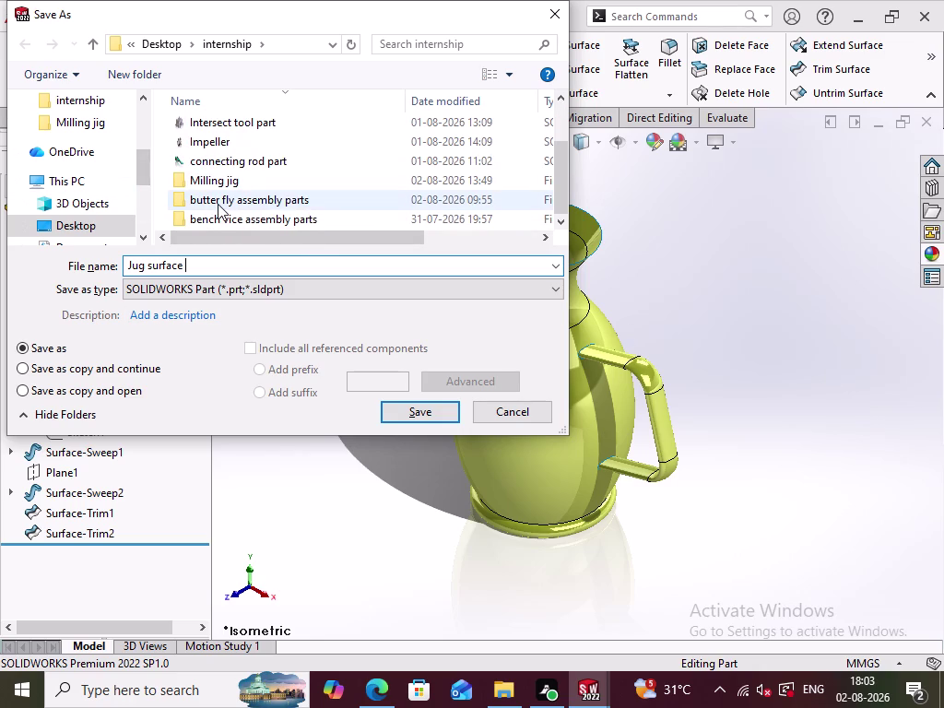
scroll(down, 3)
scroll(down, 3)
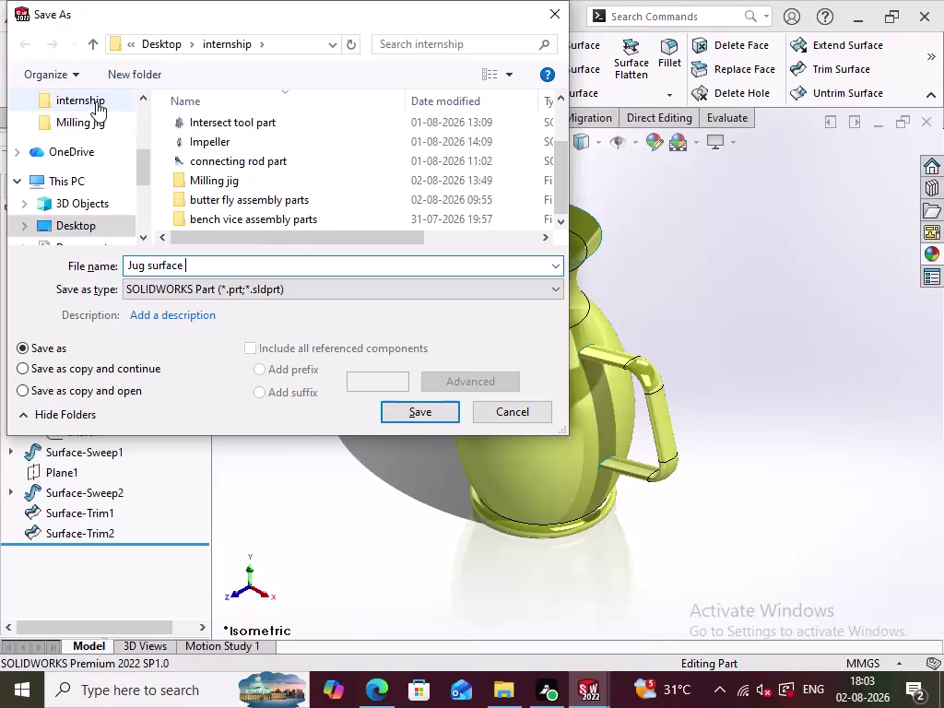
click(96, 101)
scroll(down, 3)
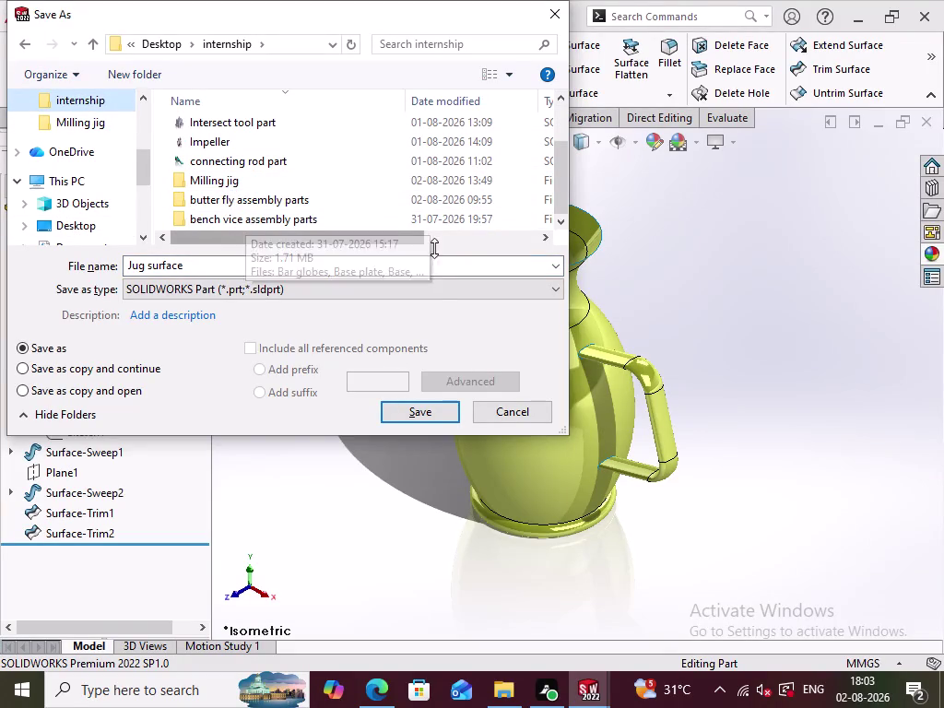
click(416, 410)
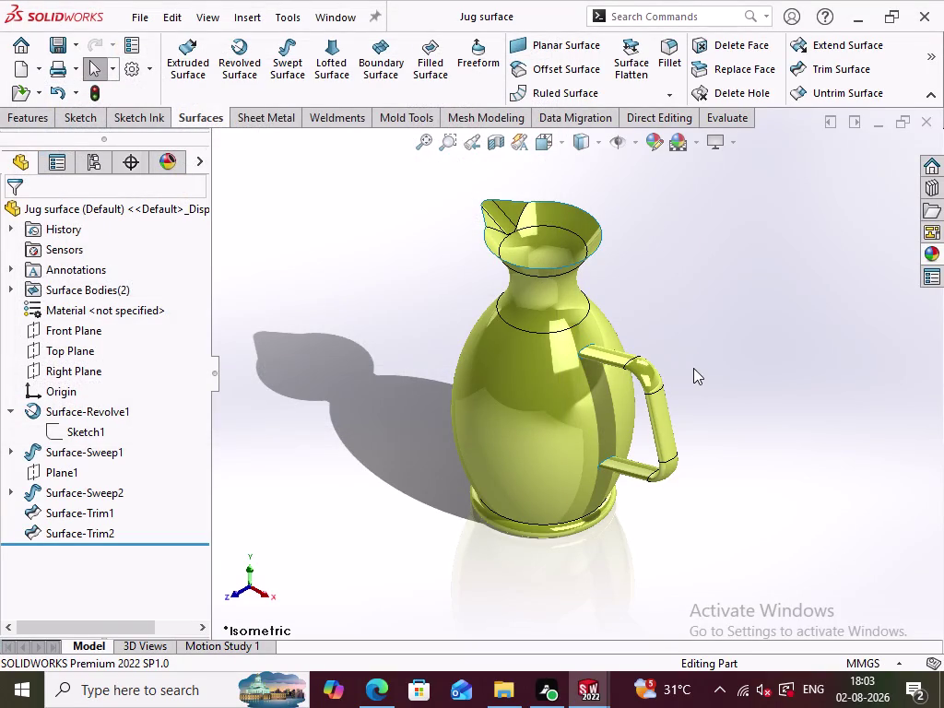
key(ctrl+s)
Create a new drawing from the Drawing template on an A3 (ISO) sheet, dismissing the warning.
key(ctrl+n)
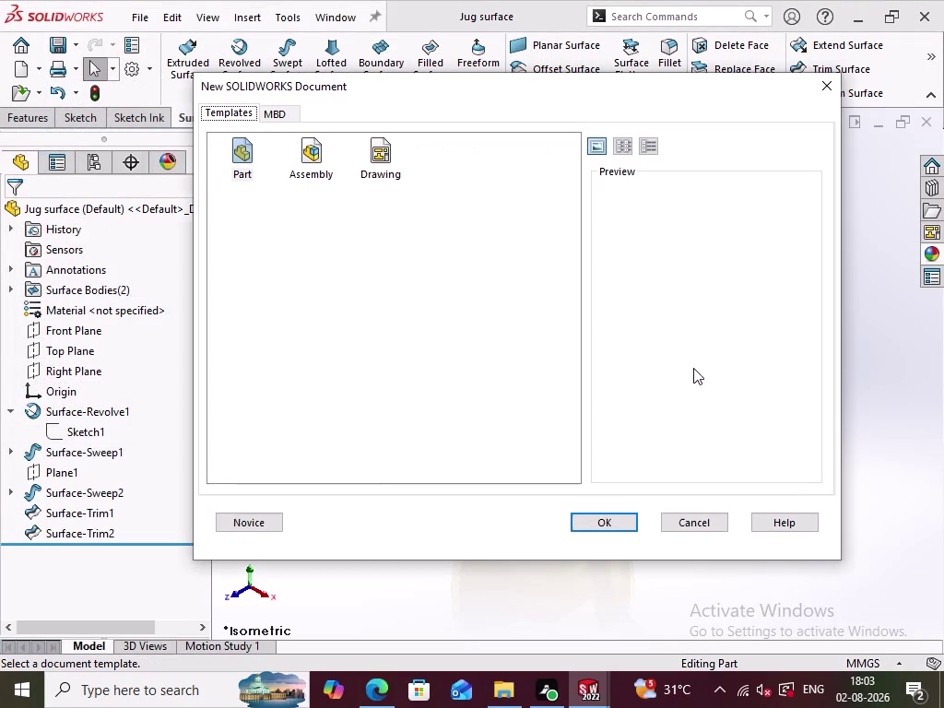
click(378, 172)
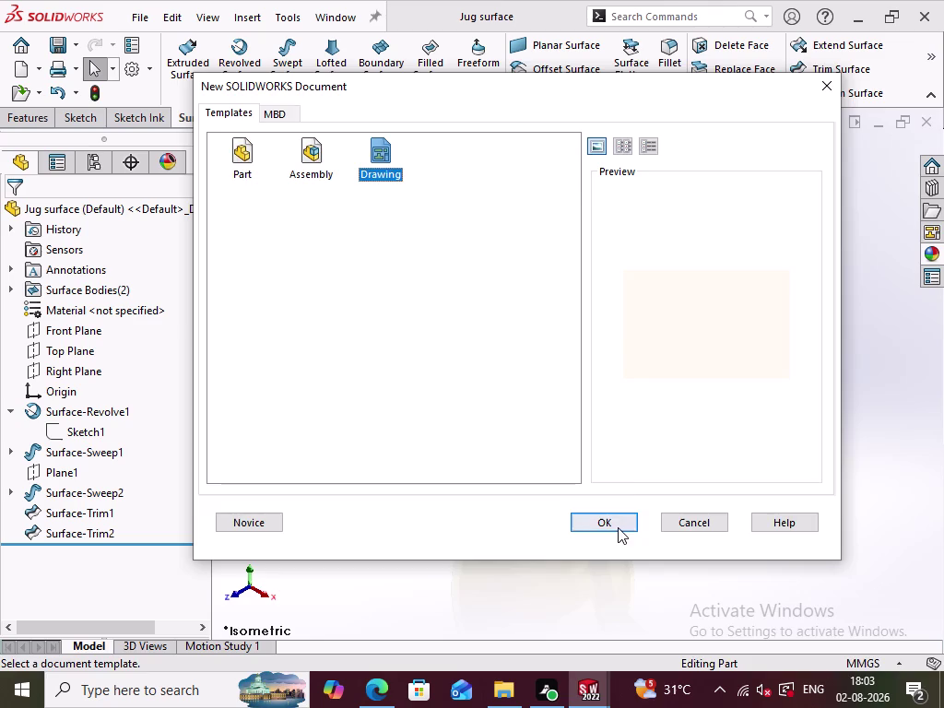
click(618, 527)
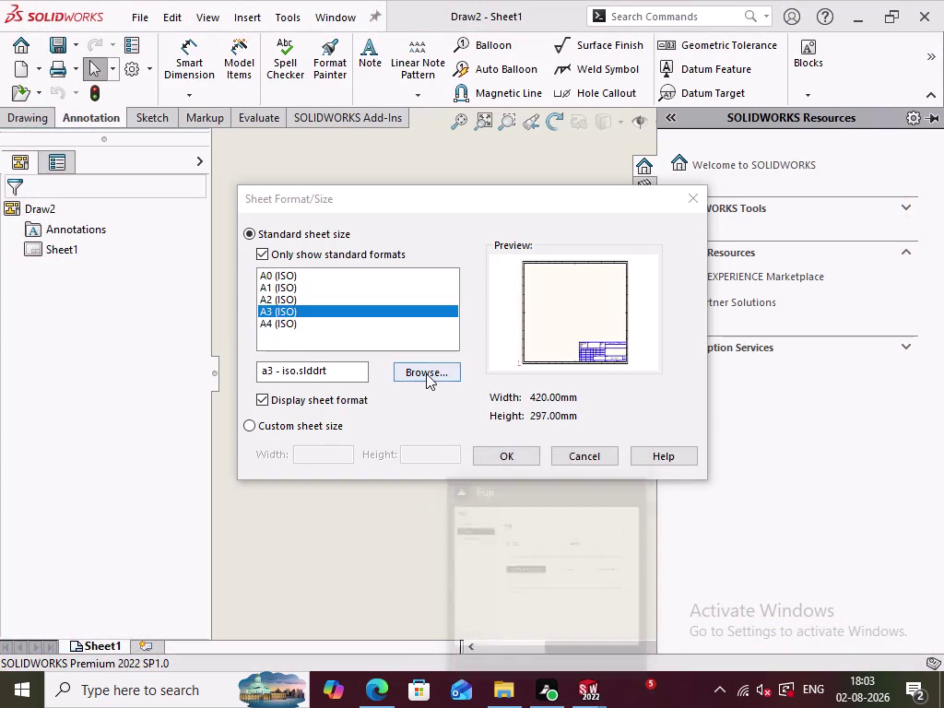
click(506, 461)
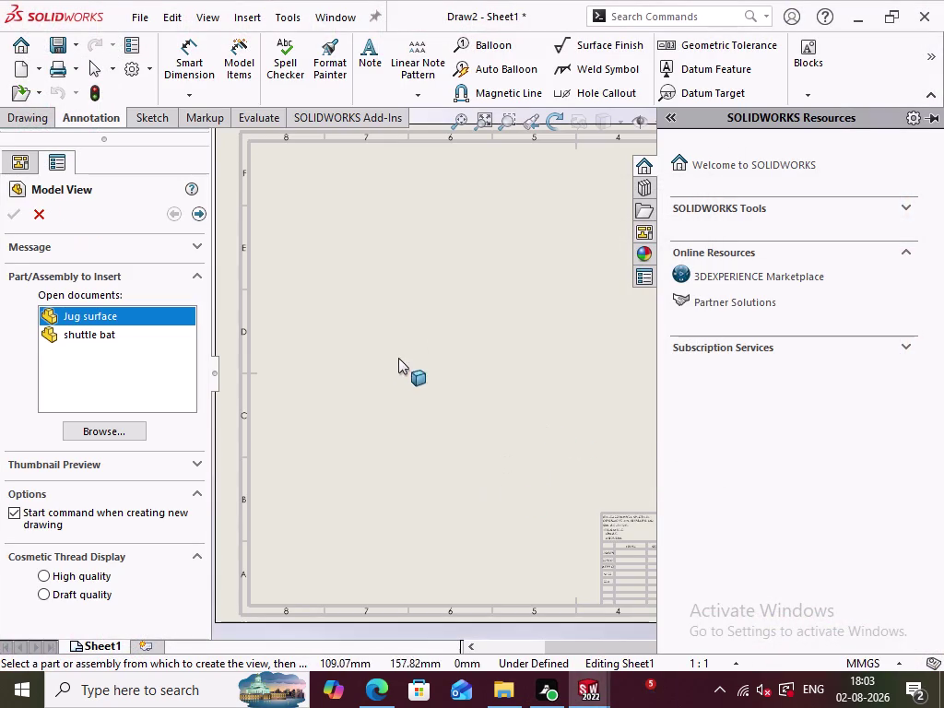
click(515, 327)
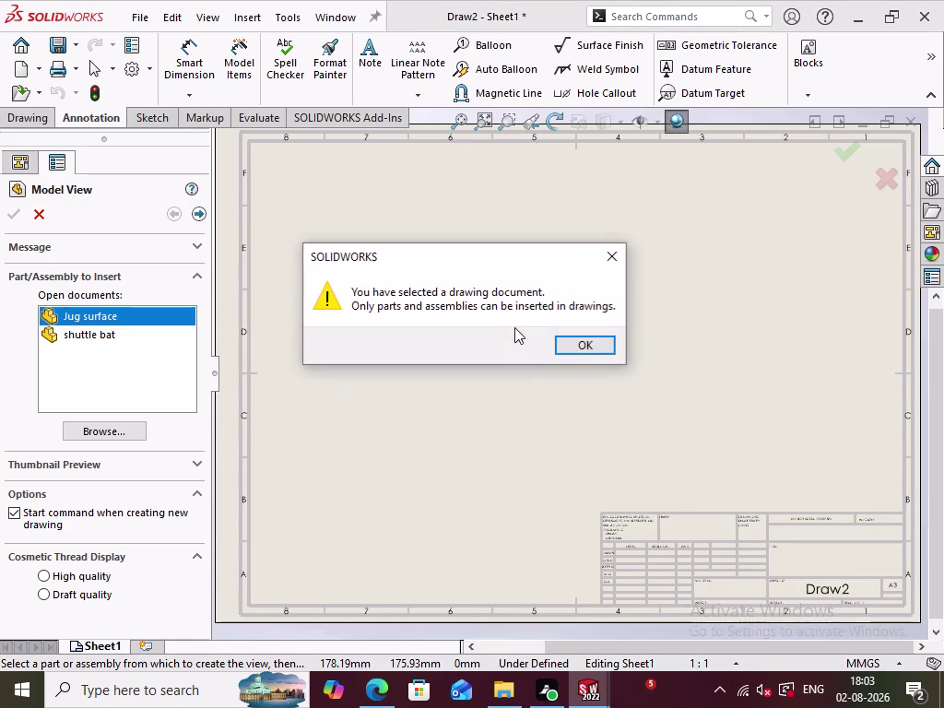
click(616, 260)
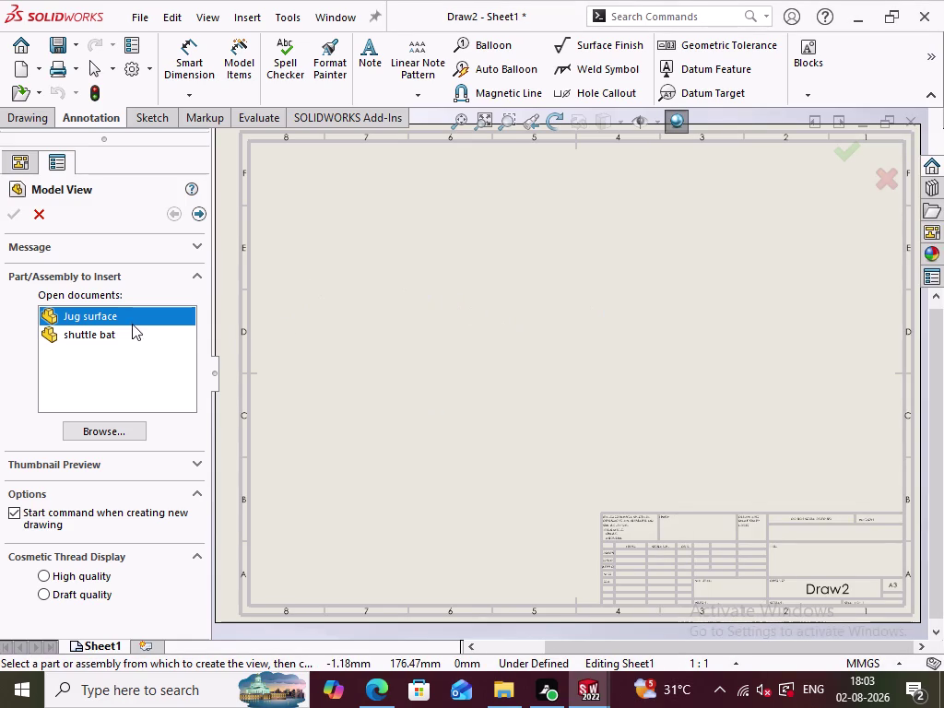
double_click(128, 316)
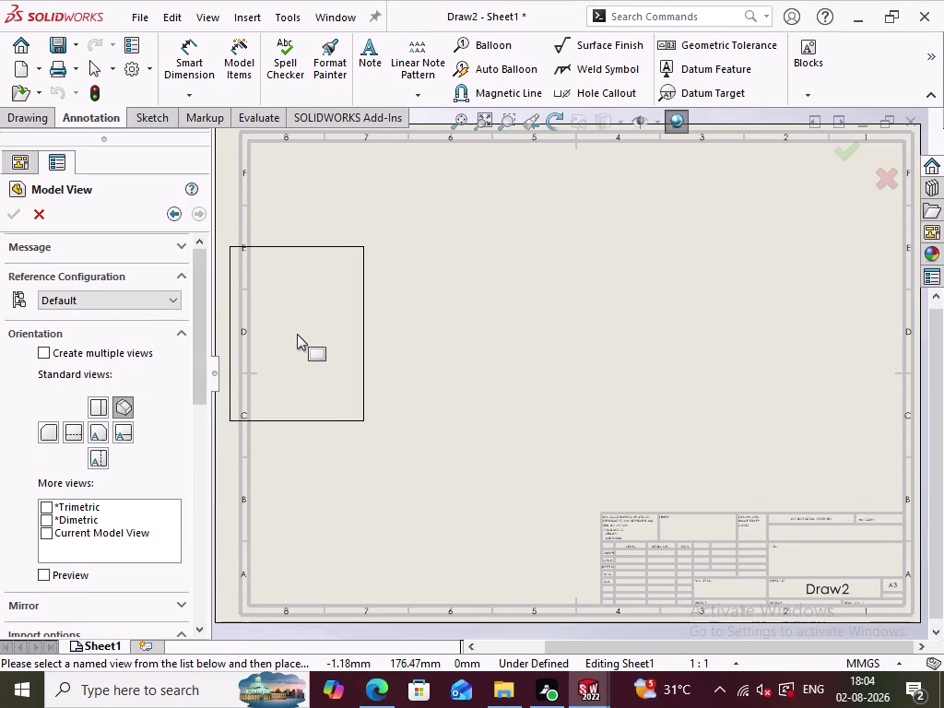
Place the jug's front, top and right views, plus an isometric view with Shaded display.
click(96, 435)
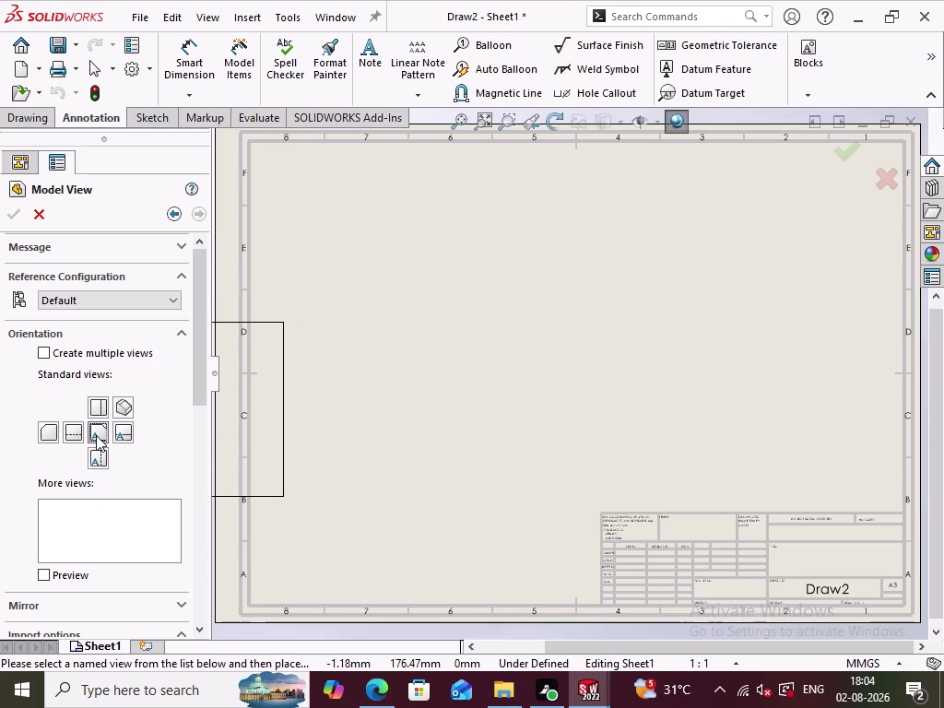
click(398, 373)
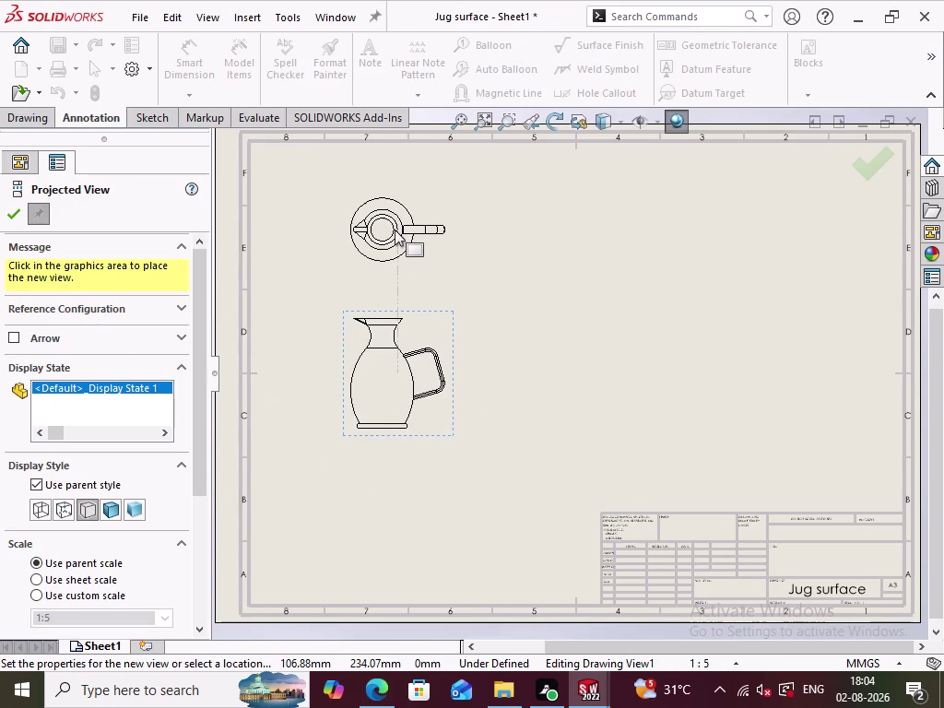
click(394, 229)
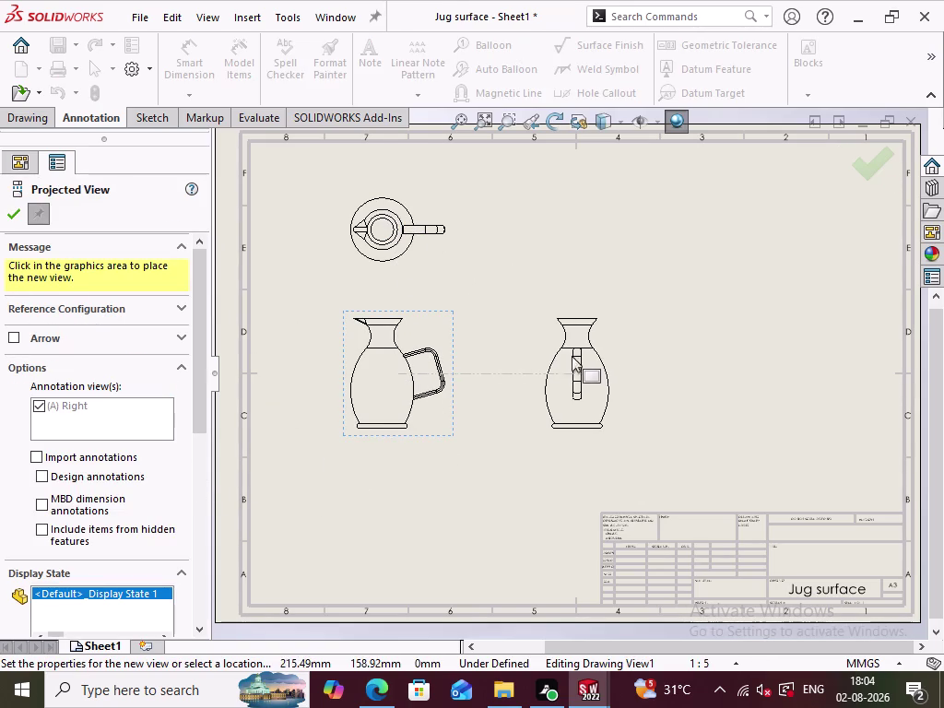
click(558, 357)
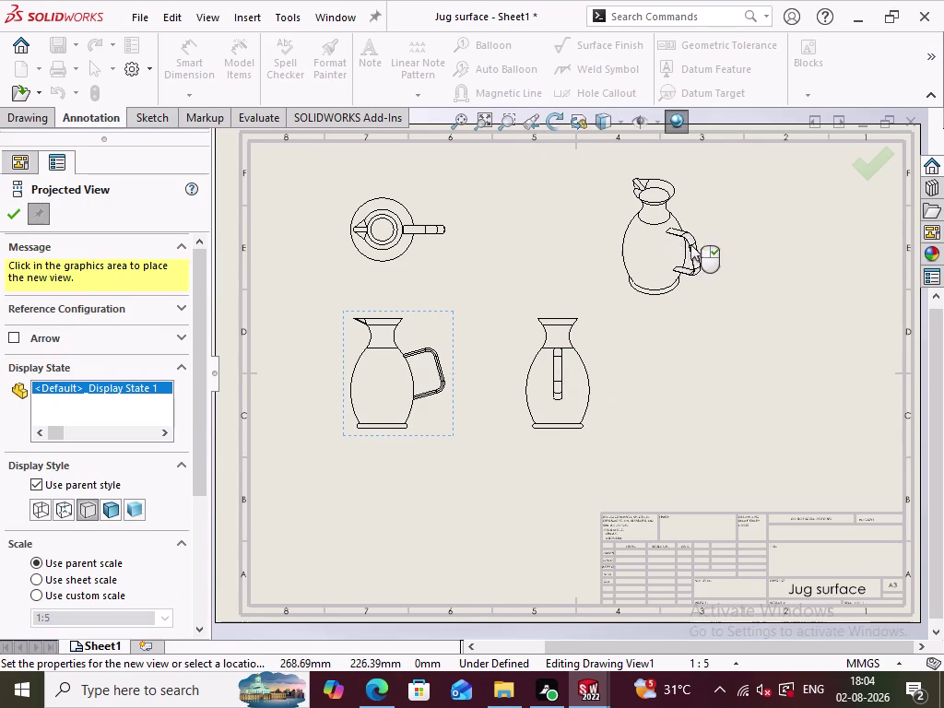
click(693, 244)
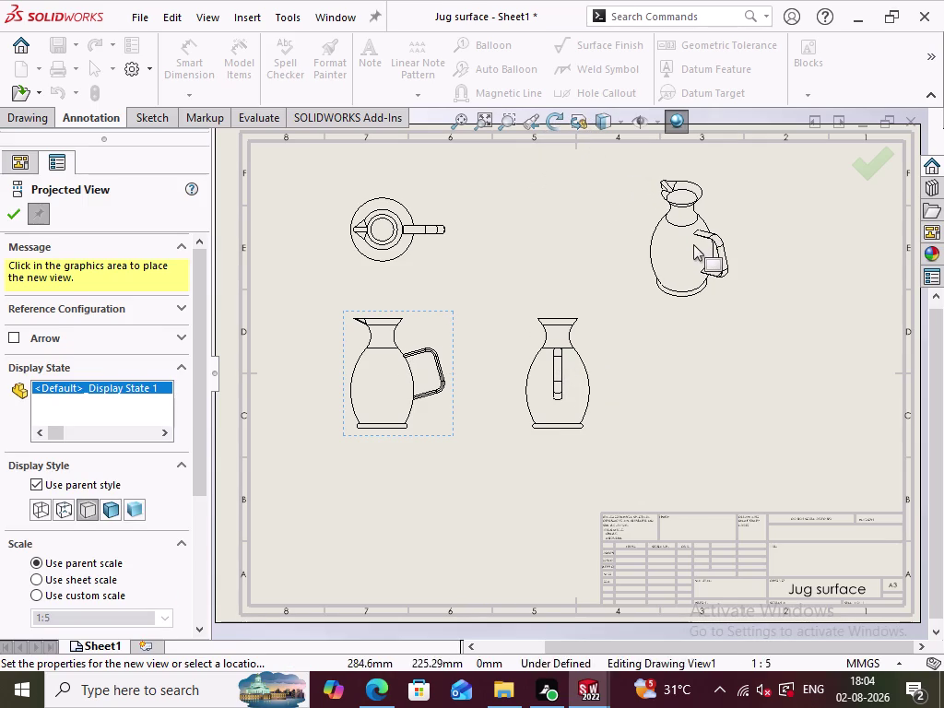
click(5, 213)
double_click(702, 306)
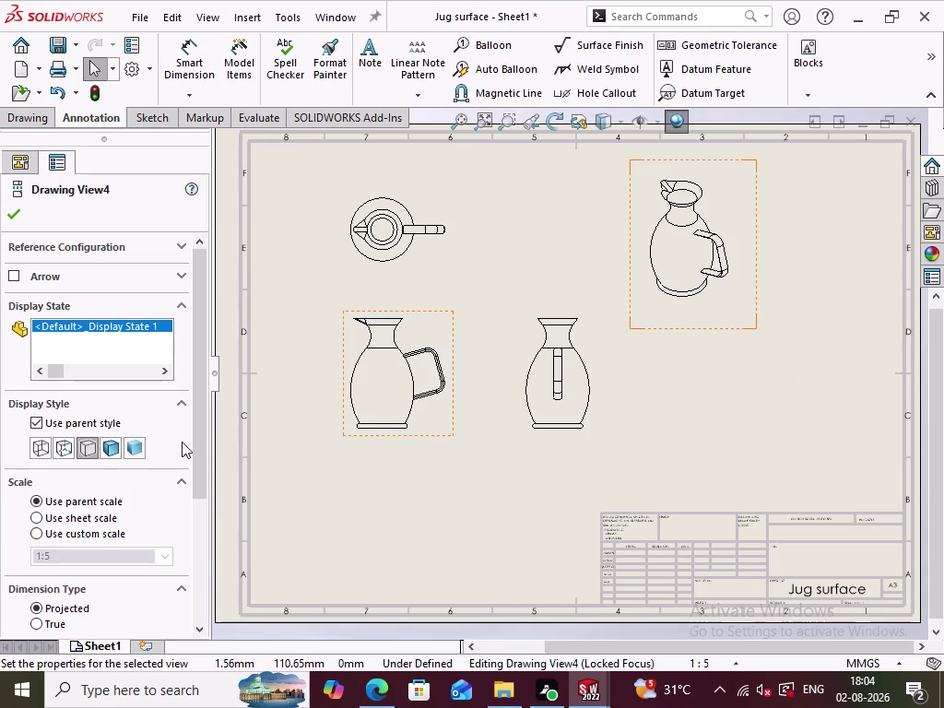
click(116, 448)
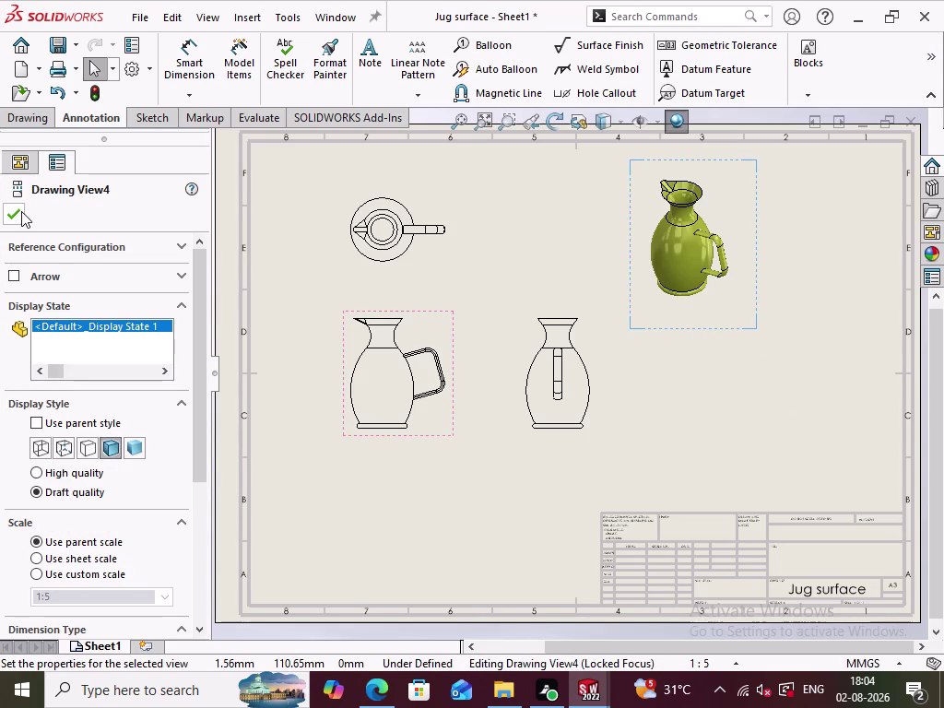
Set the front, top and right views' display style to Hidden Lines Visible.
click(21, 211)
click(326, 456)
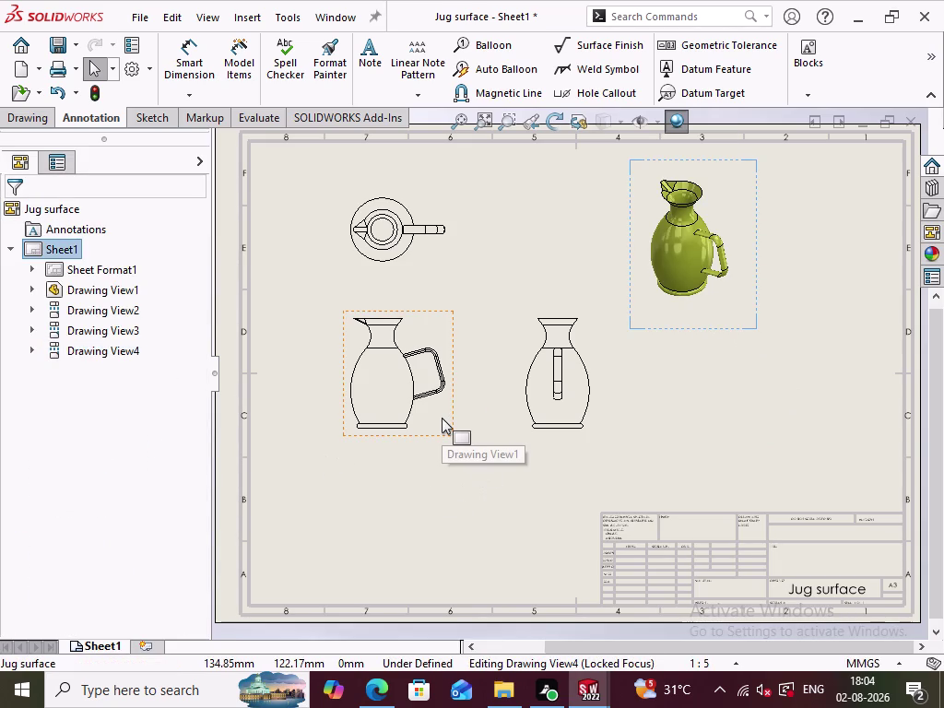
double_click(441, 418)
double_click(458, 418)
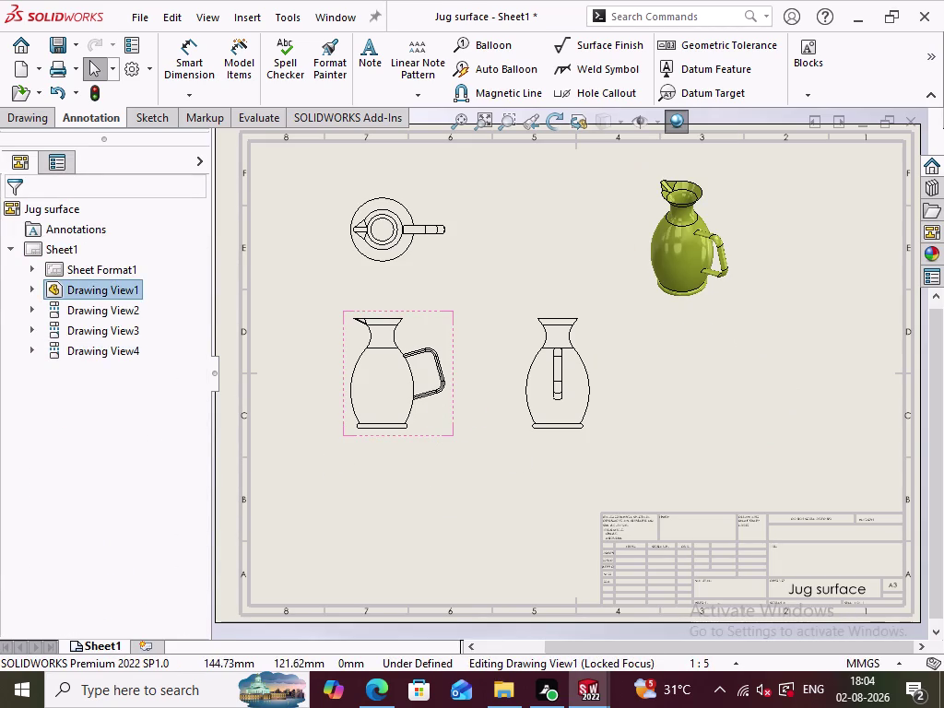
scroll(down, 3)
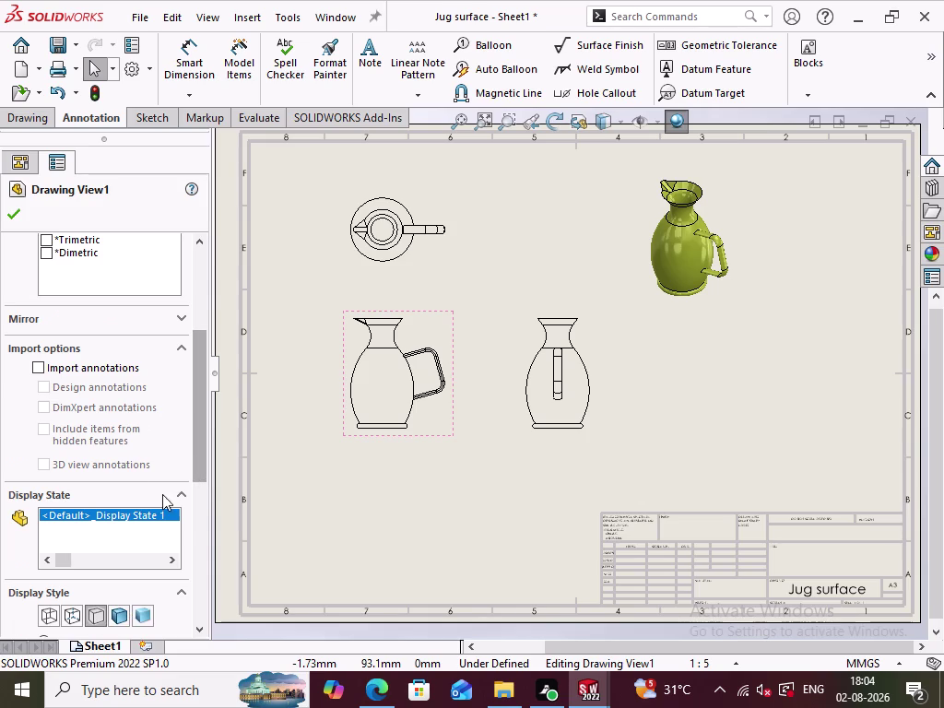
scroll(down, 3)
click(71, 403)
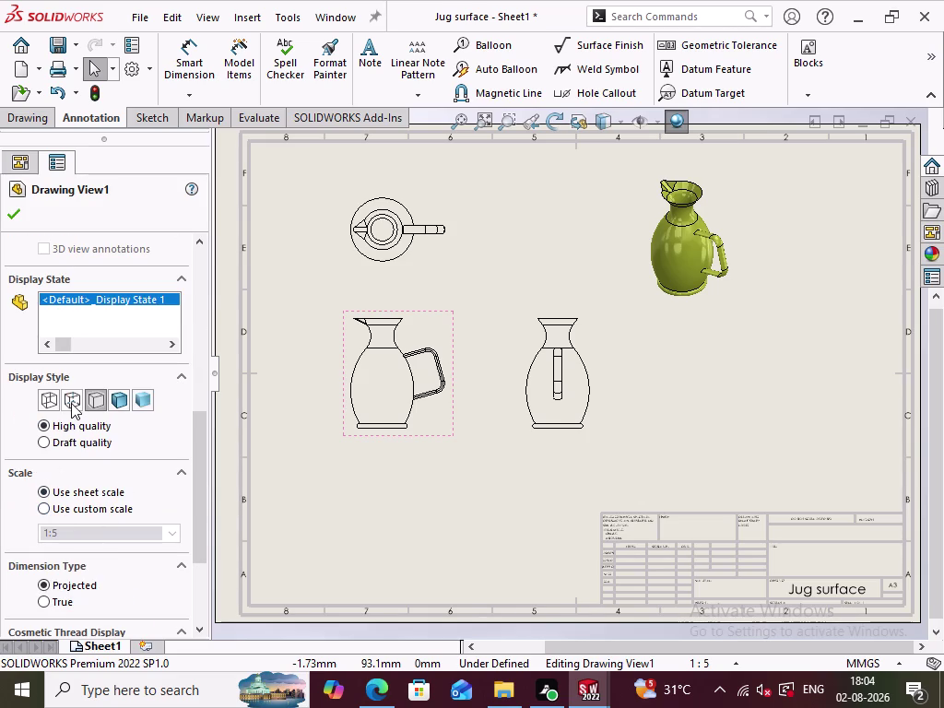
click(12, 218)
click(339, 470)
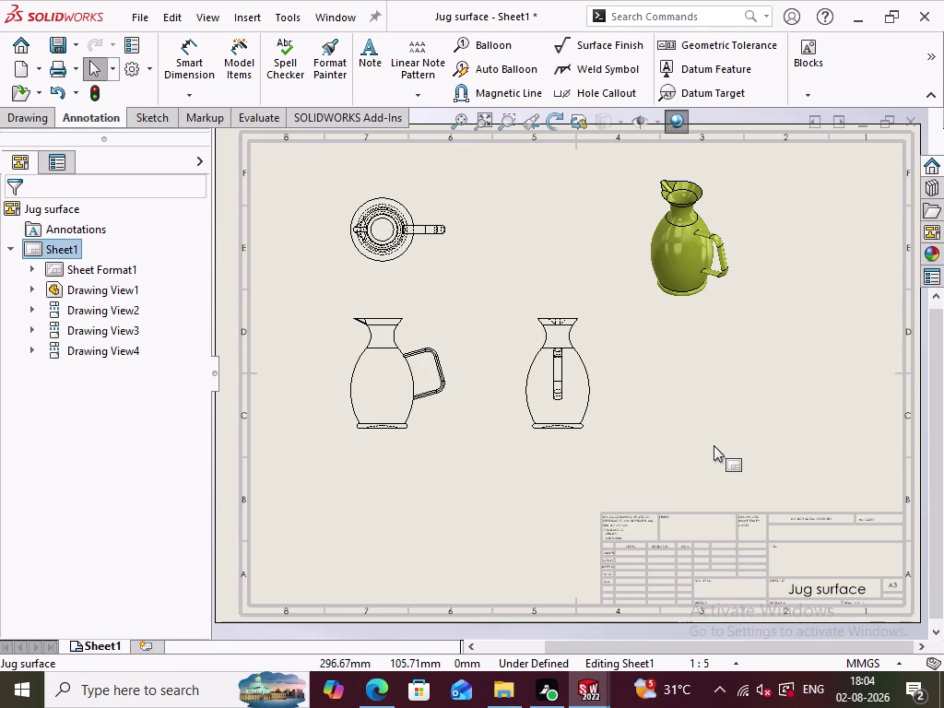
double_click(730, 315)
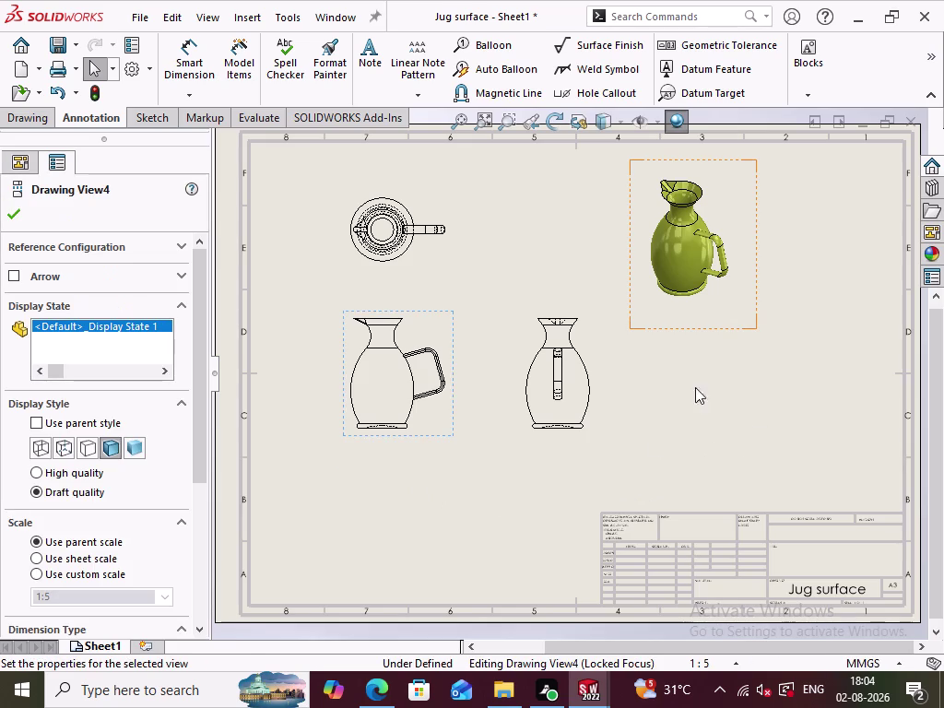
Give the isometric view a custom 1:2 scale.
drag(196, 419, 194, 518)
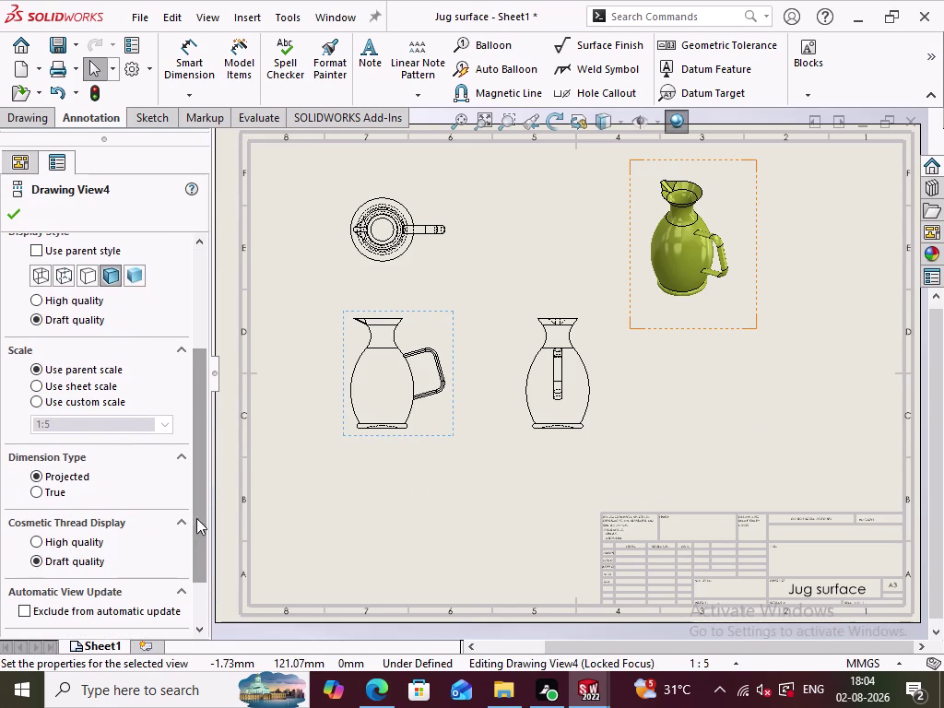
click(73, 405)
click(159, 427)
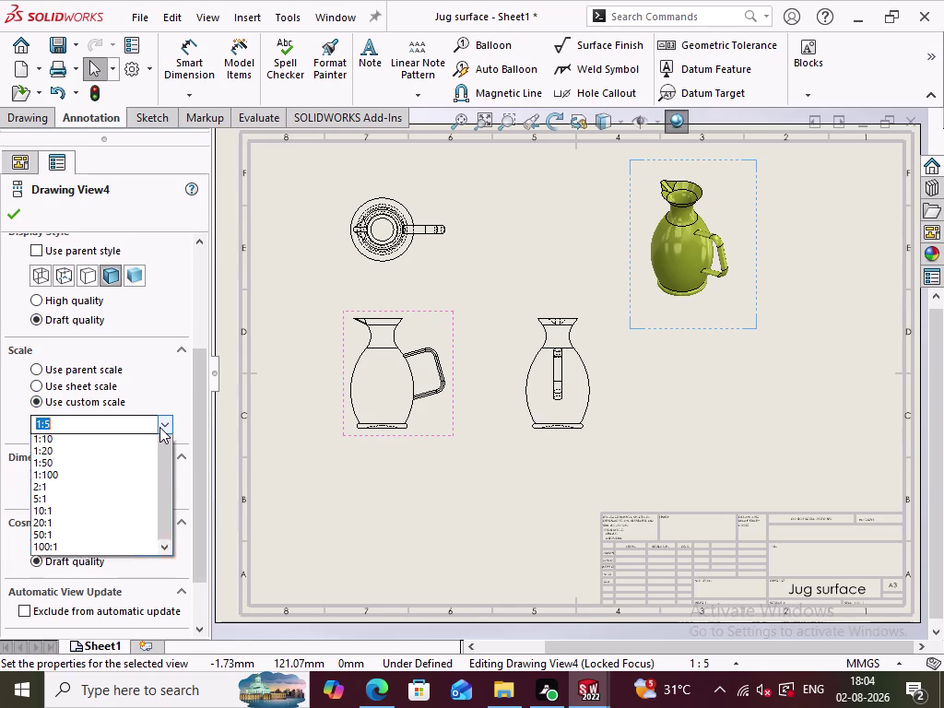
click(87, 480)
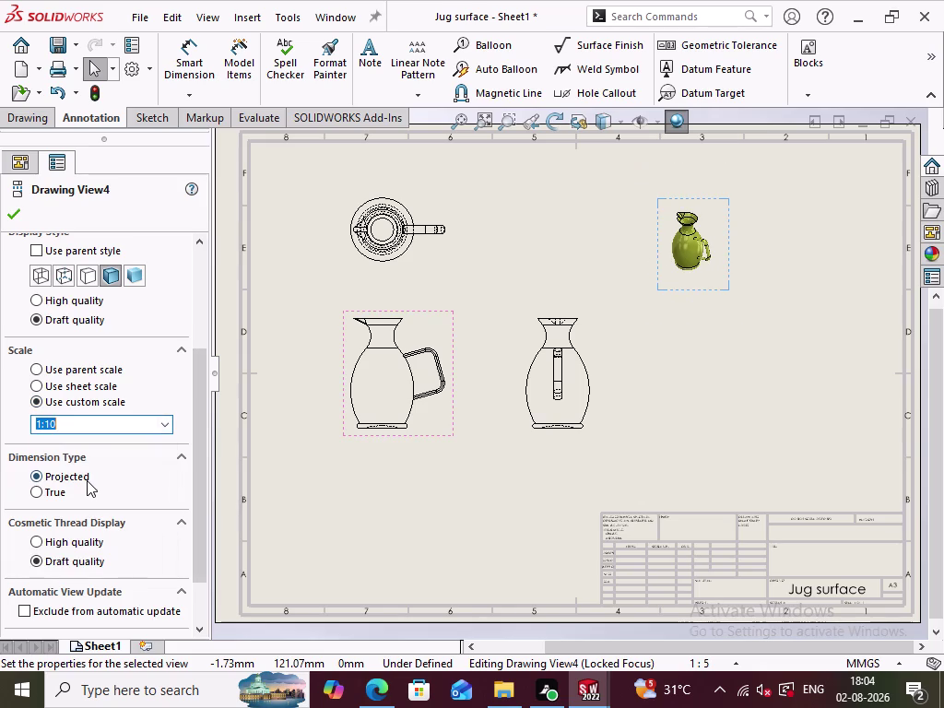
click(166, 425)
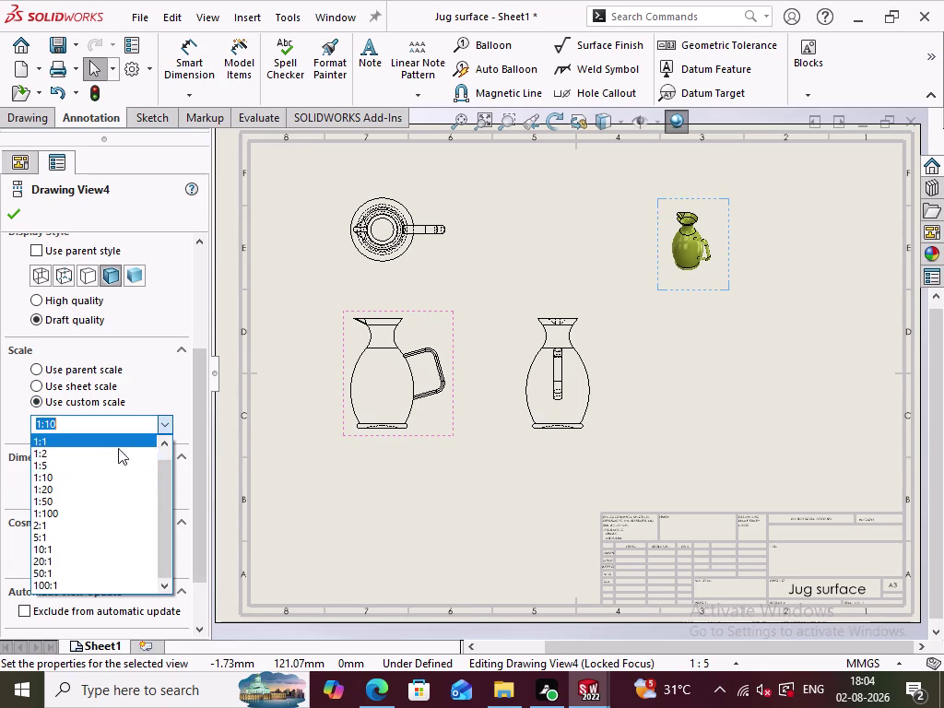
click(90, 449)
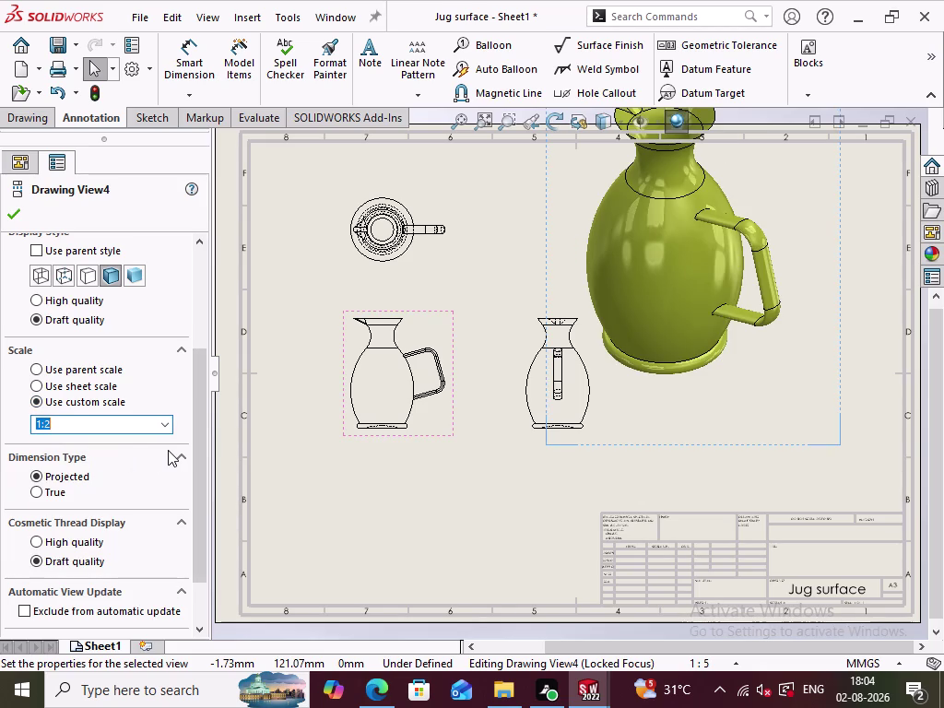
scroll(up, 3)
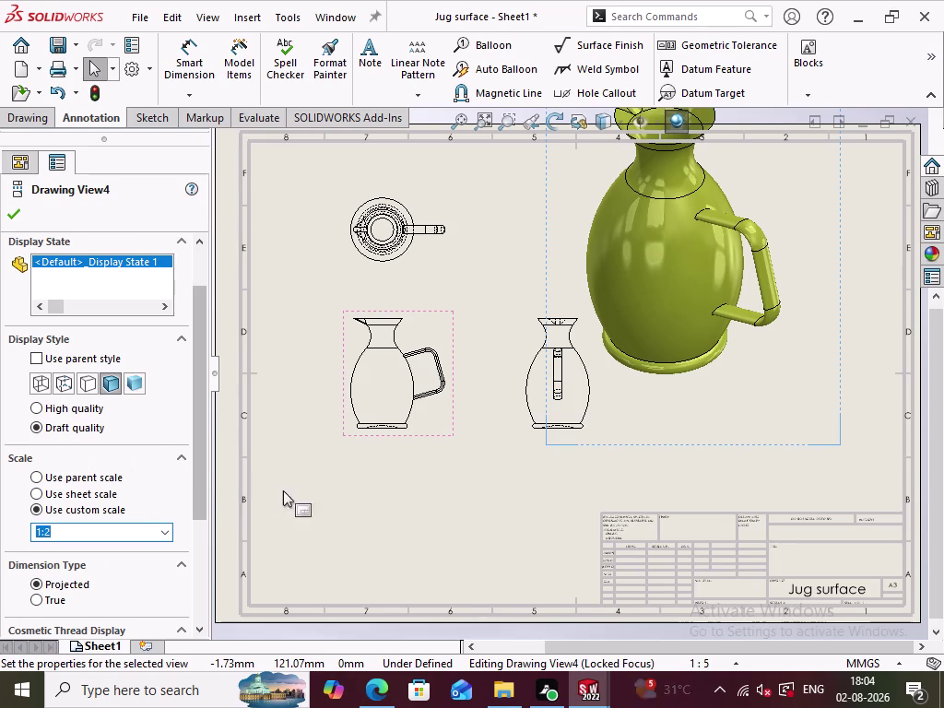
click(312, 494)
Move the isometric view to the sheet's right side, above the title block.
drag(832, 388, 841, 394)
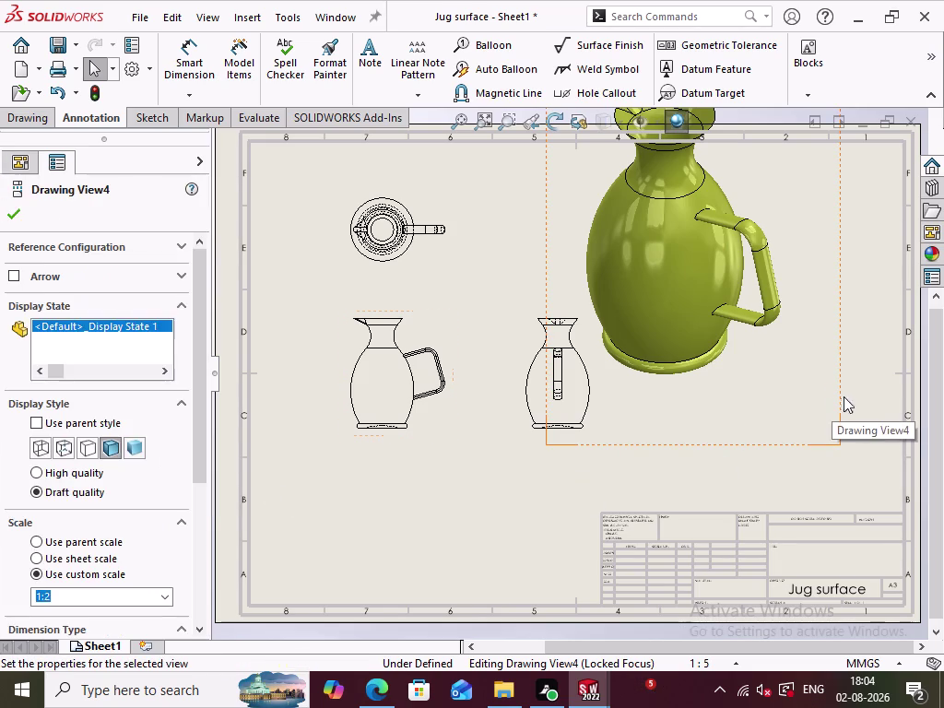
drag(842, 394, 853, 410)
drag(741, 441, 762, 457)
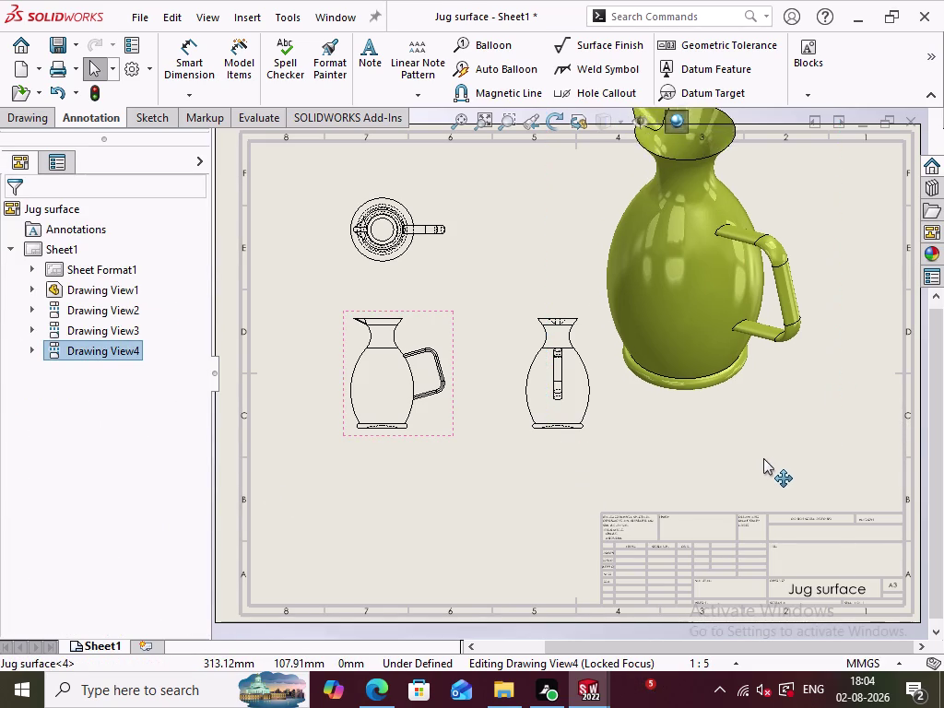
drag(762, 457, 816, 507)
scroll(up, 3)
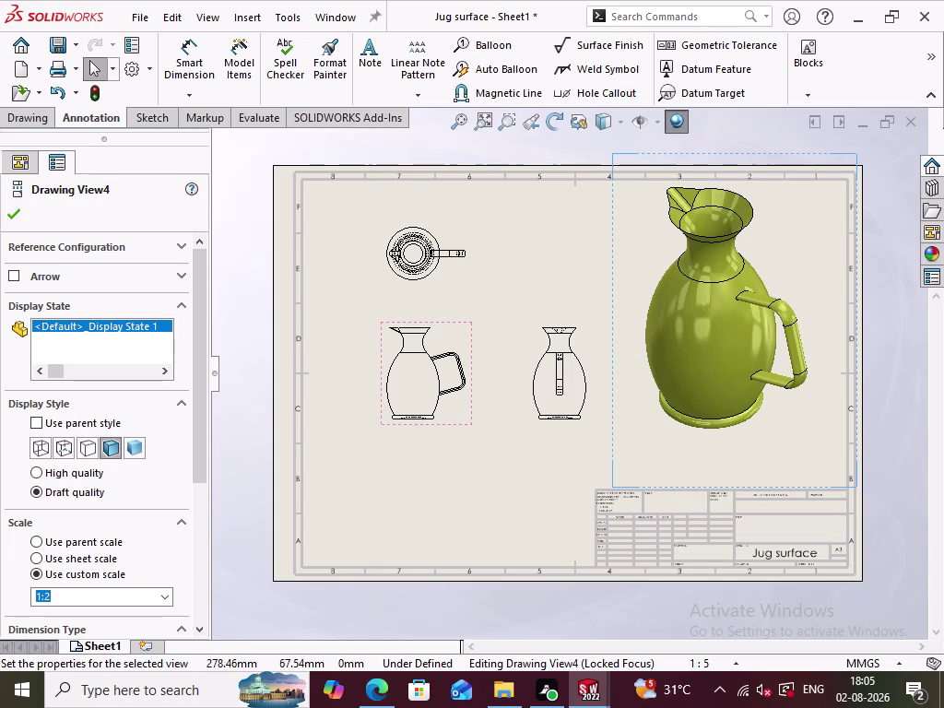
drag(792, 431, 799, 460)
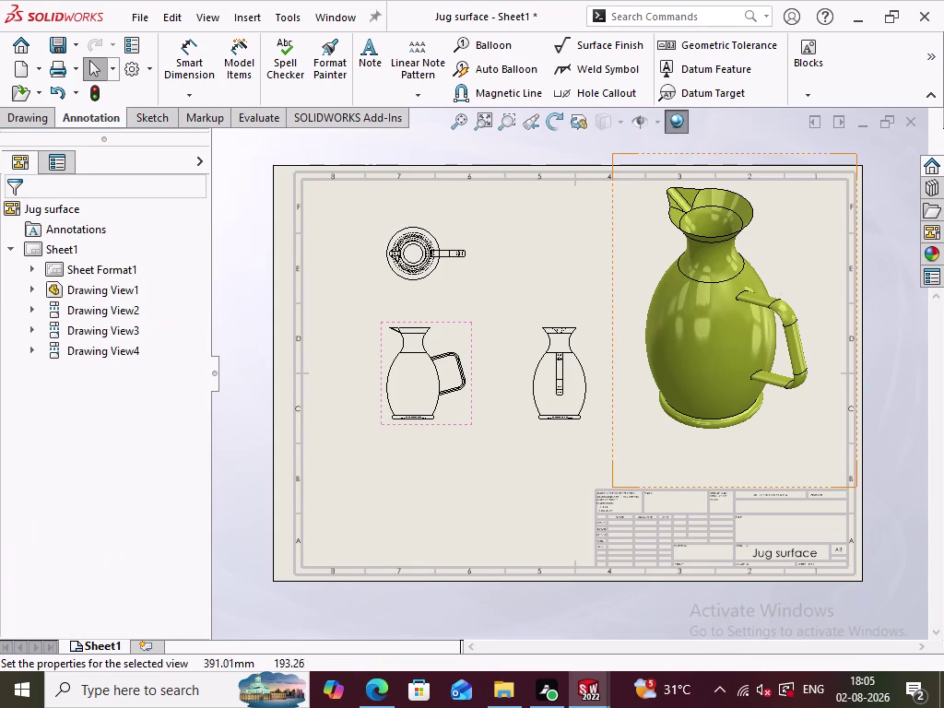
drag(622, 257, 624, 294)
drag(611, 250, 618, 273)
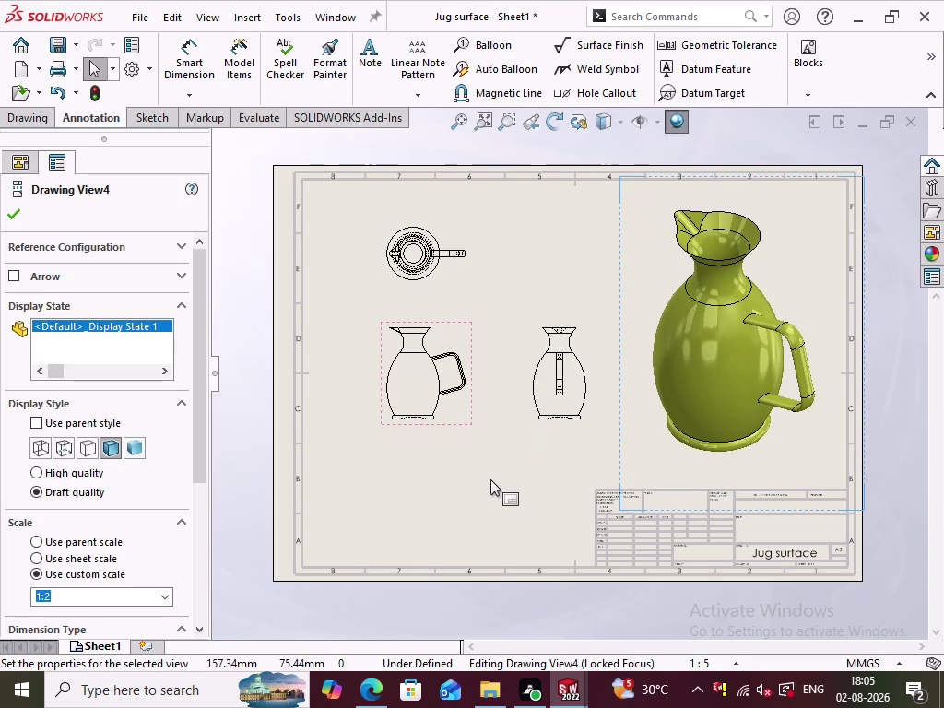
click(490, 479)
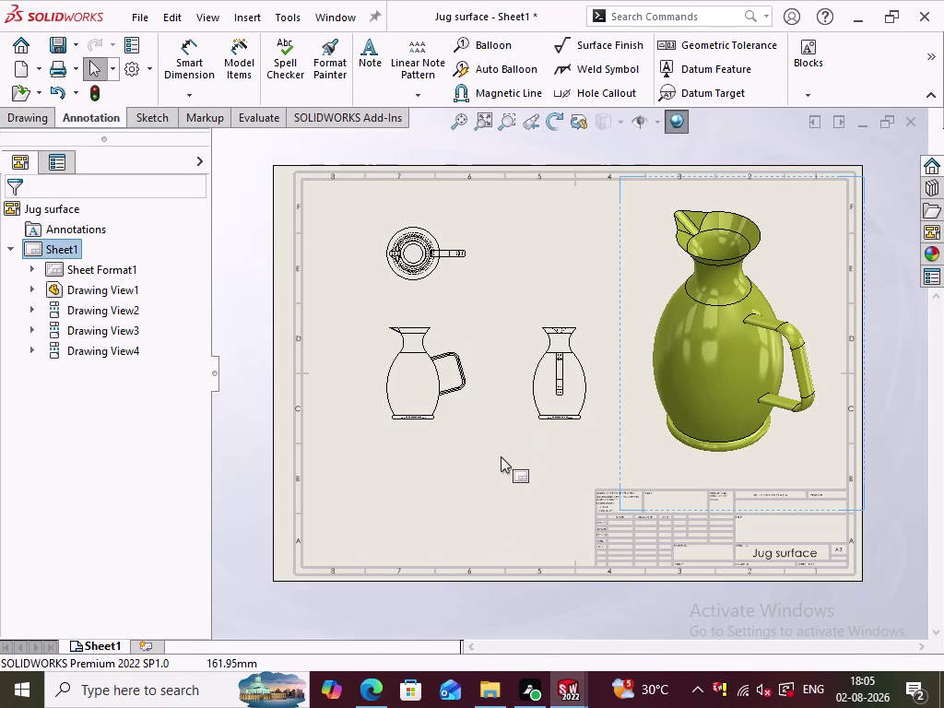
Dimension the curved underside of the jug's base with an R175.00 radius.
scroll(down, 3)
scroll(down, 3)
scroll(down, 3)
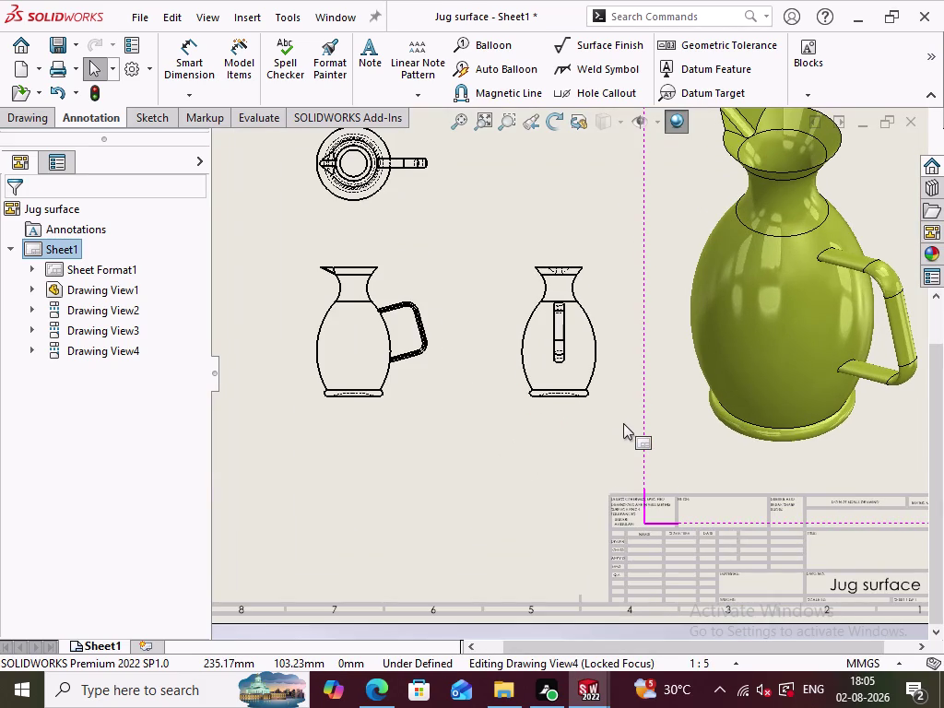
scroll(down, 3)
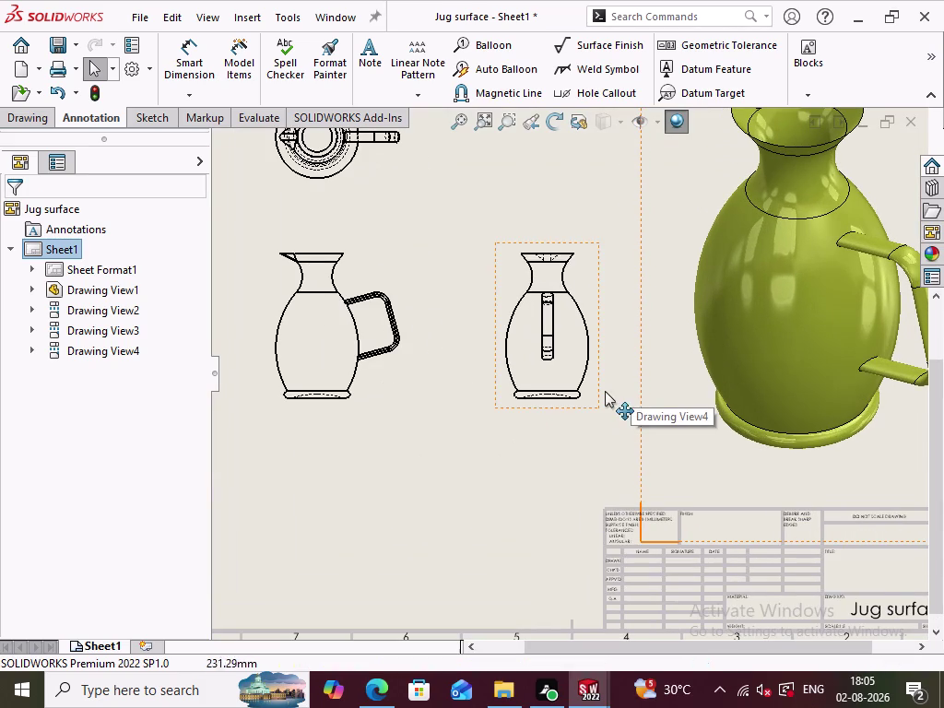
click(194, 67)
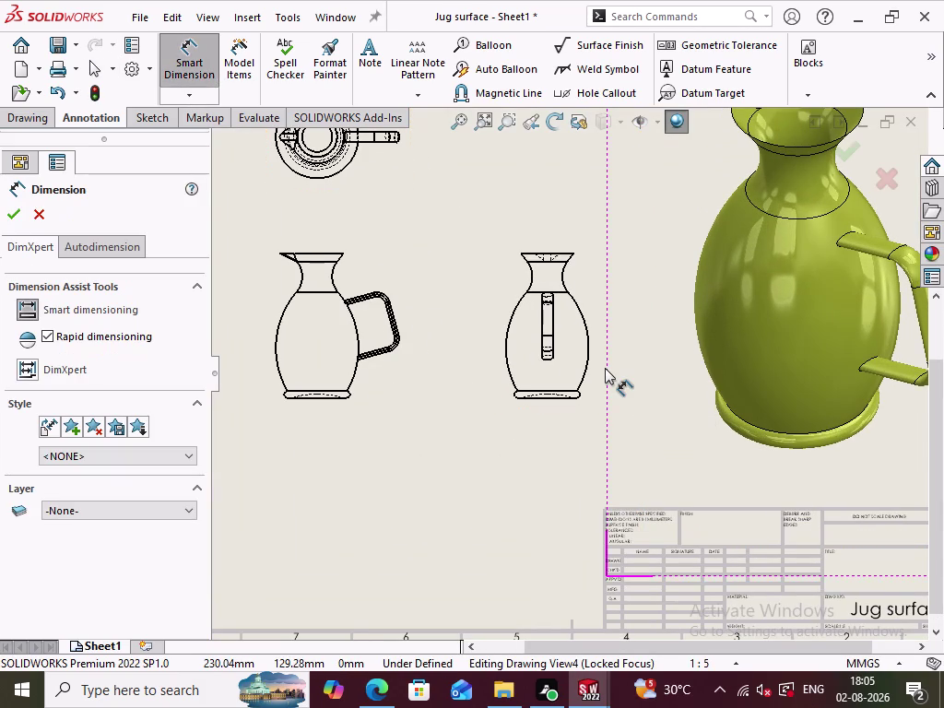
scroll(down, 3)
scroll(down, 3)
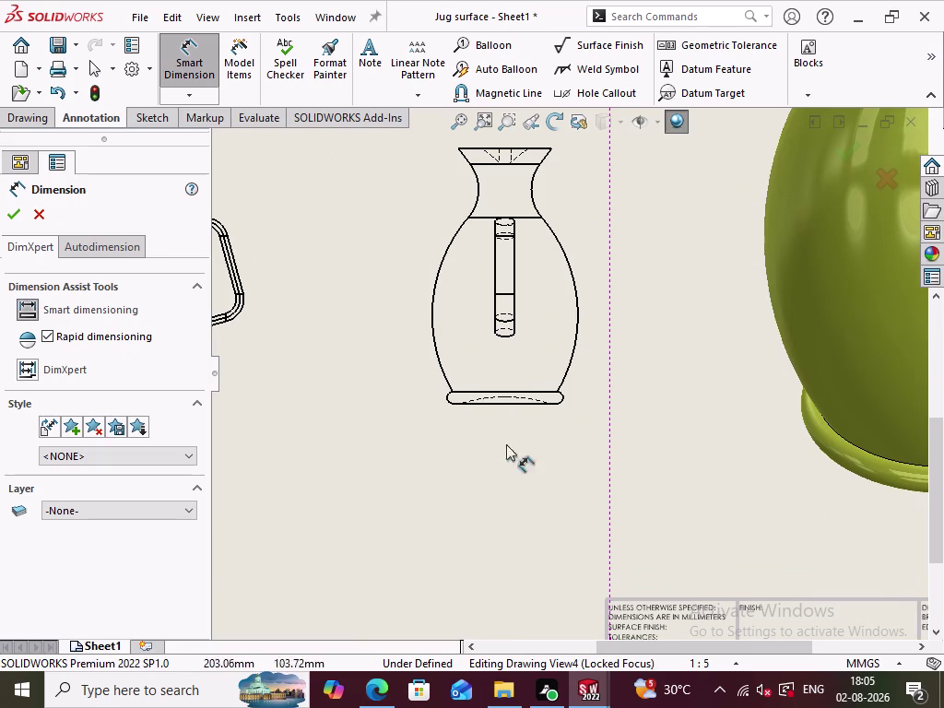
scroll(down, 3)
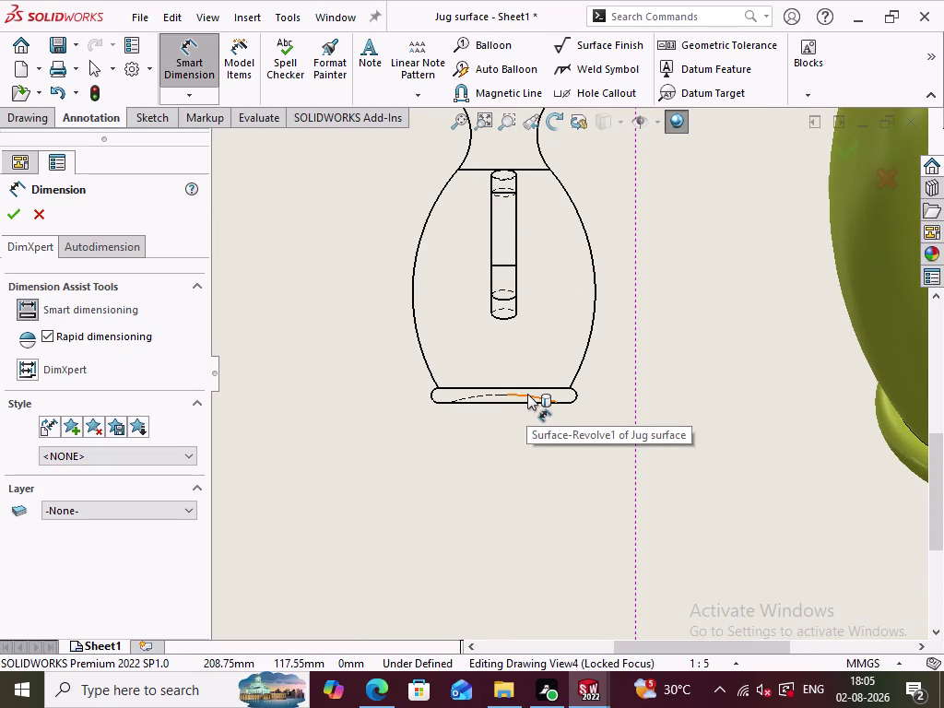
click(527, 394)
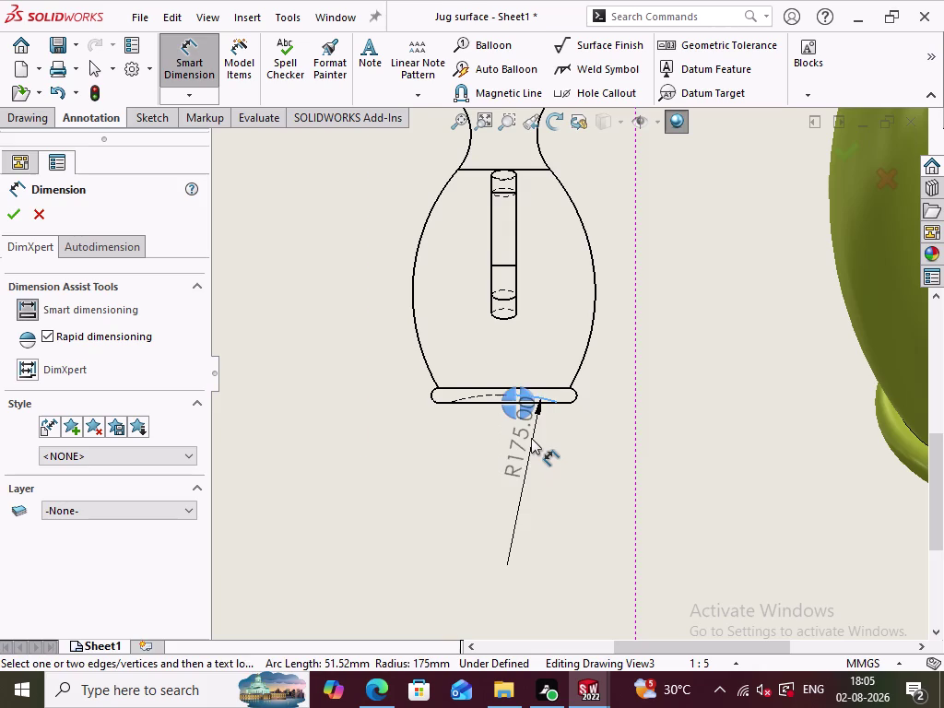
click(531, 438)
click(569, 428)
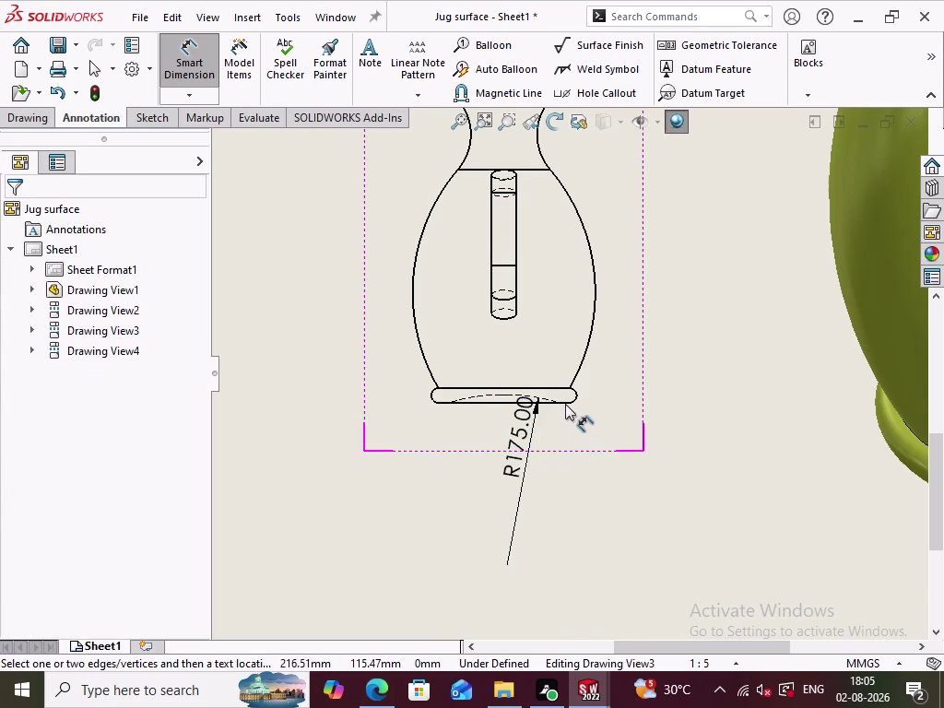
Start a second dimension on the base's corner, then abandon it.
scroll(down, 3)
scroll(up, 3)
scroll(down, 3)
scroll(up, 3)
scroll(down, 3)
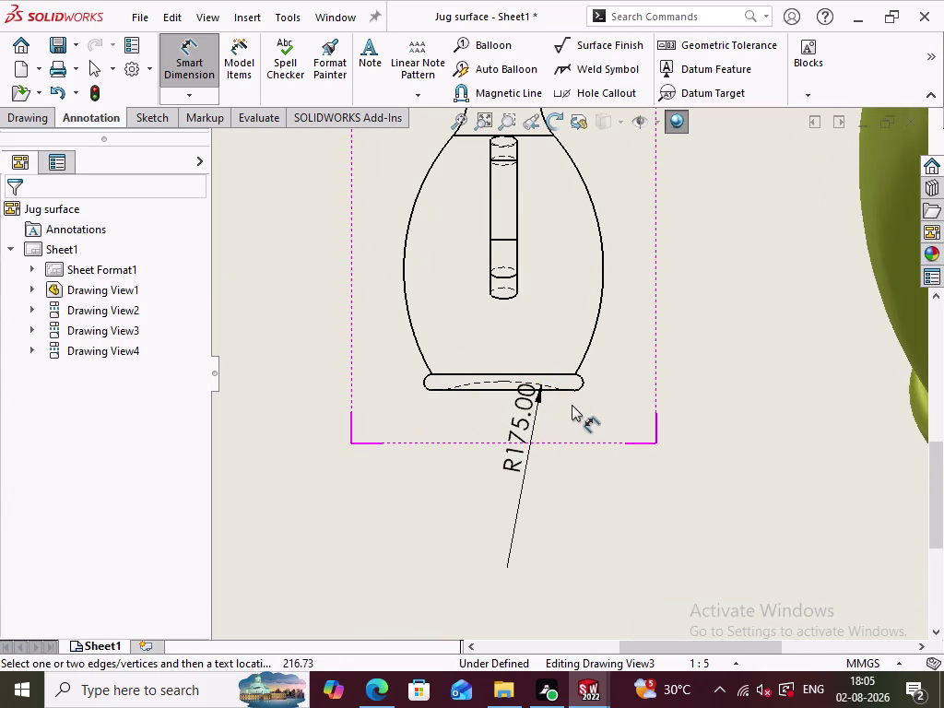
scroll(down, 3)
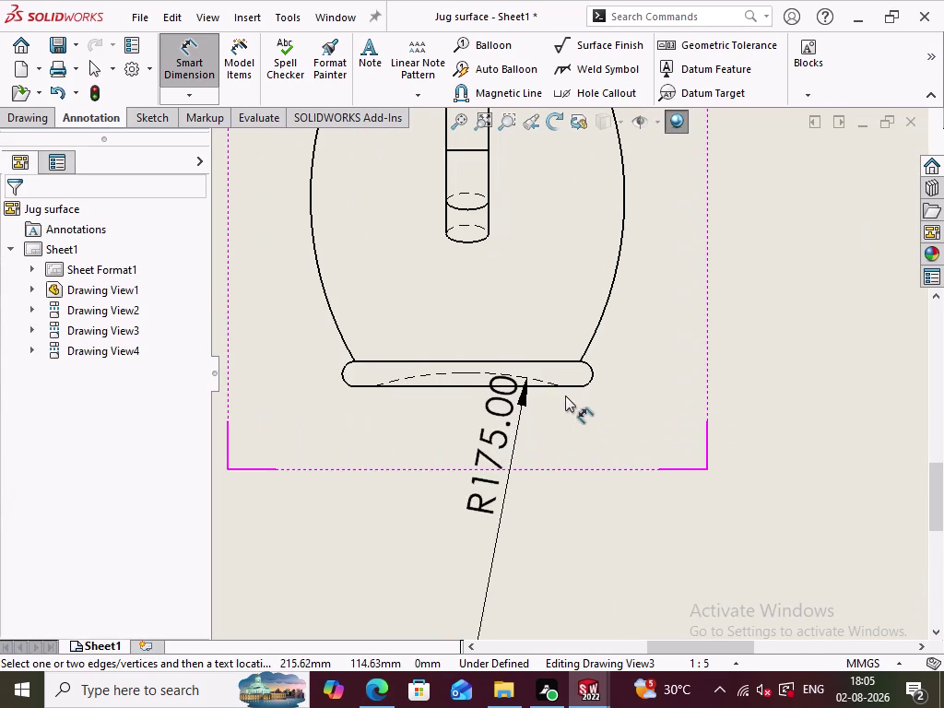
click(557, 387)
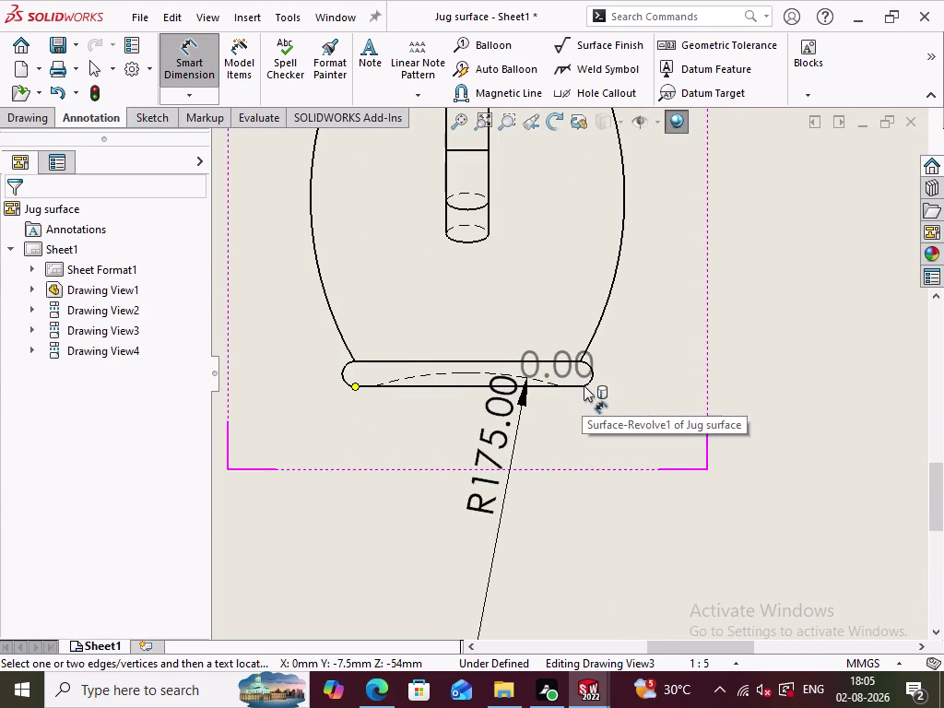
scroll(down, 3)
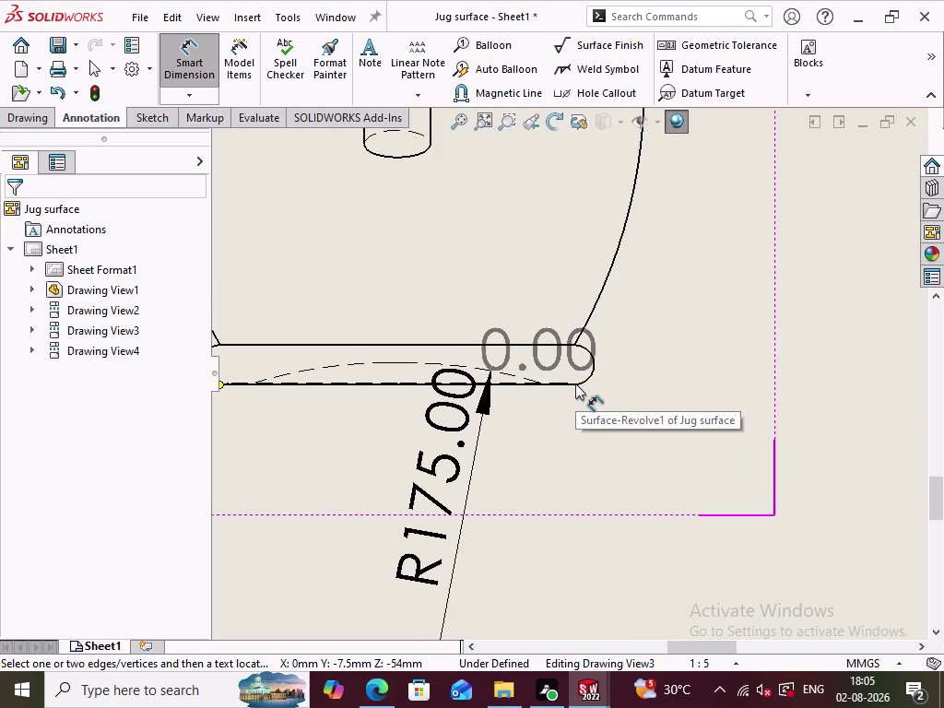
click(576, 381)
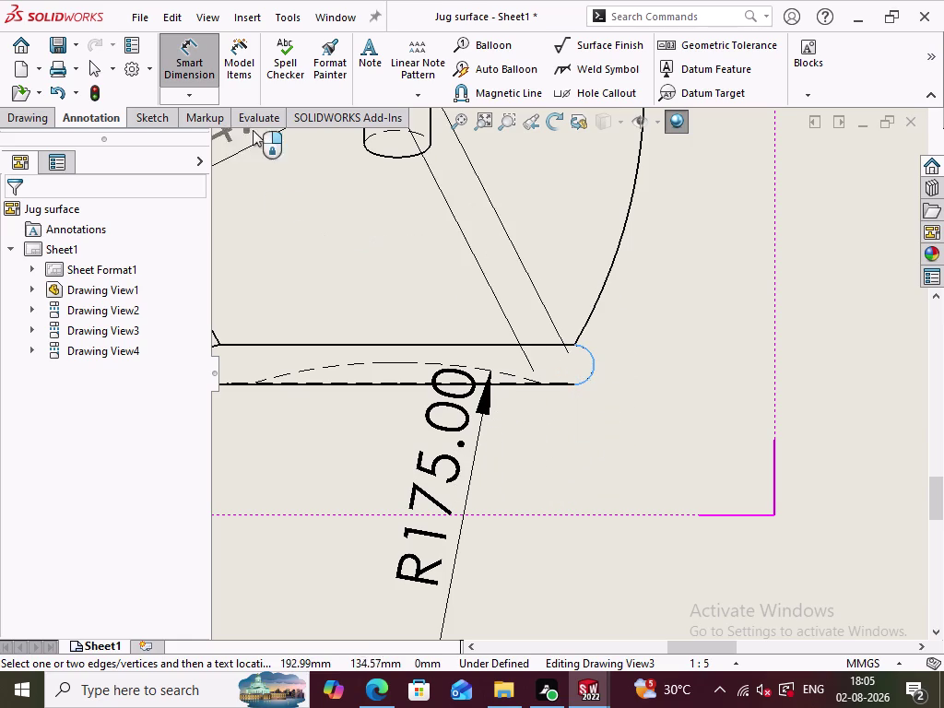
click(197, 73)
click(543, 496)
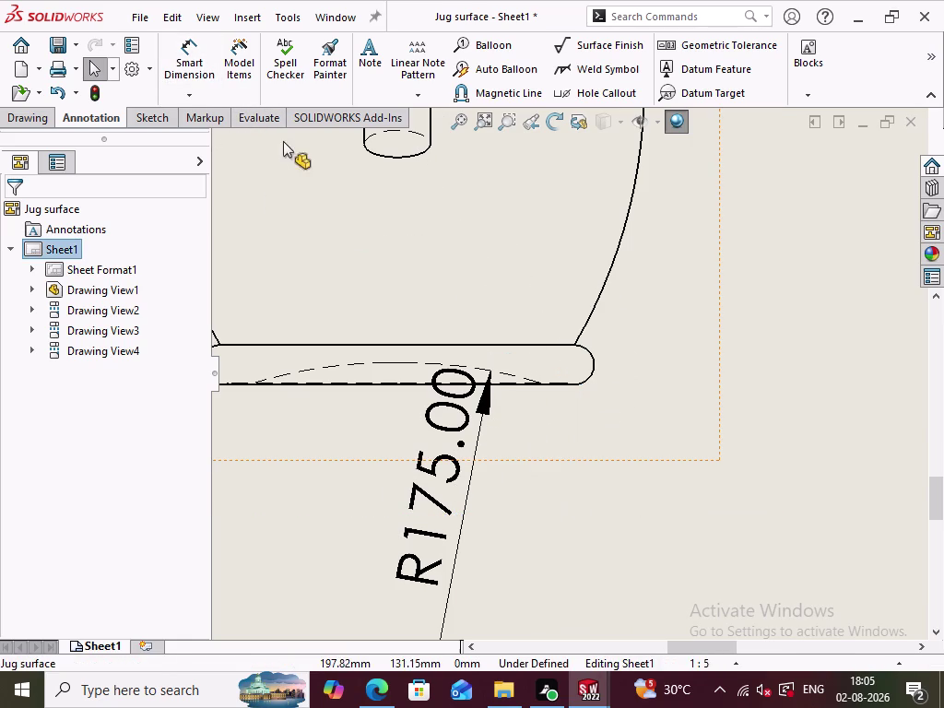
Add an R7.50 radius dimension to the rounded base rim in the front view.
click(211, 73)
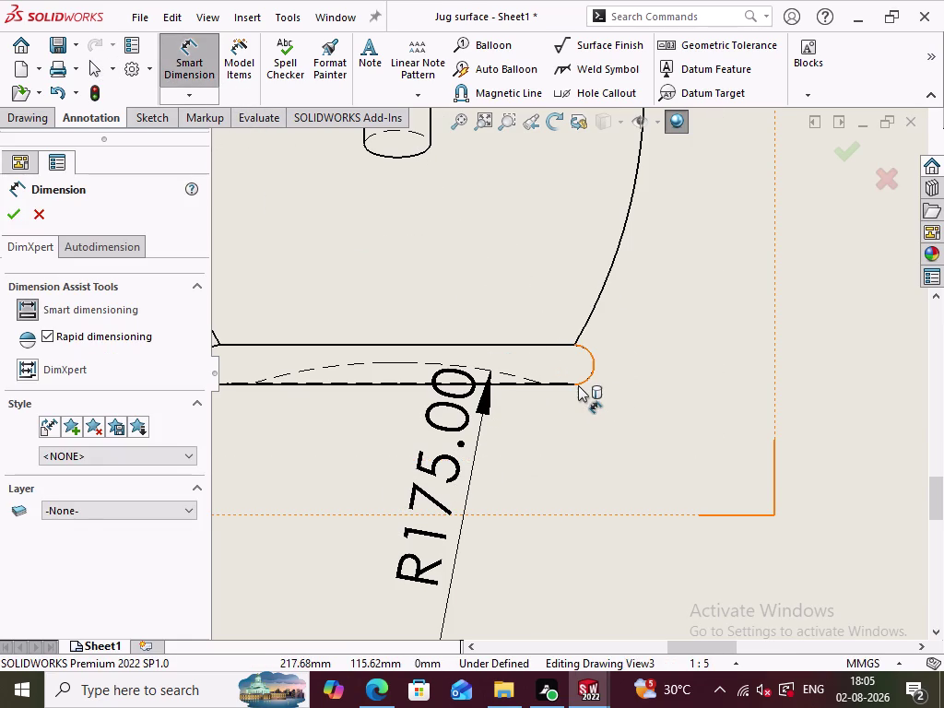
scroll(down, 3)
scroll(up, 3)
scroll(down, 3)
scroll(up, 3)
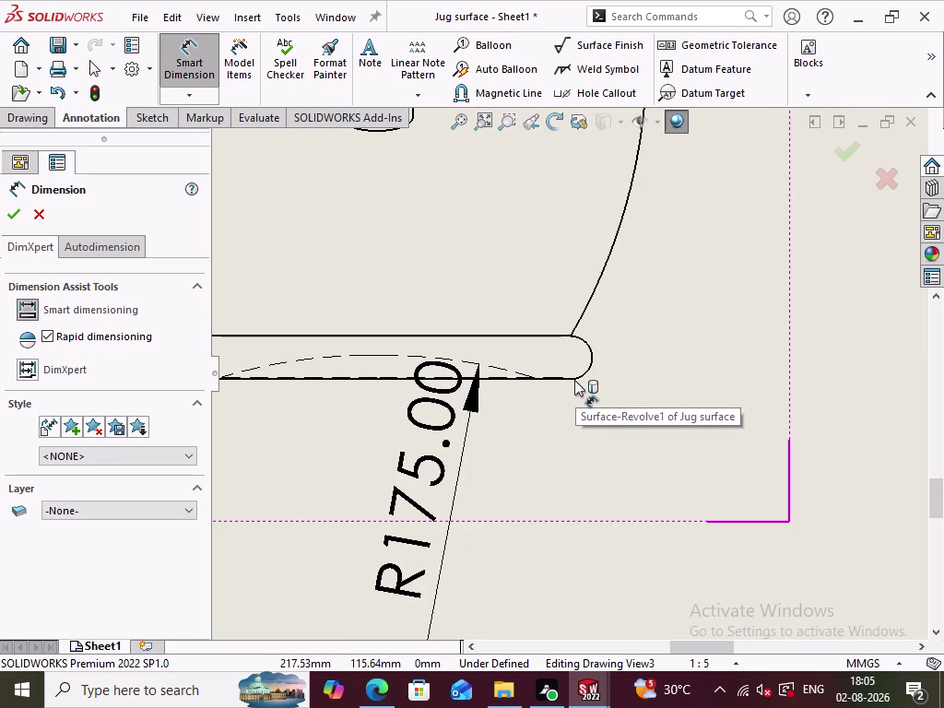
scroll(down, 3)
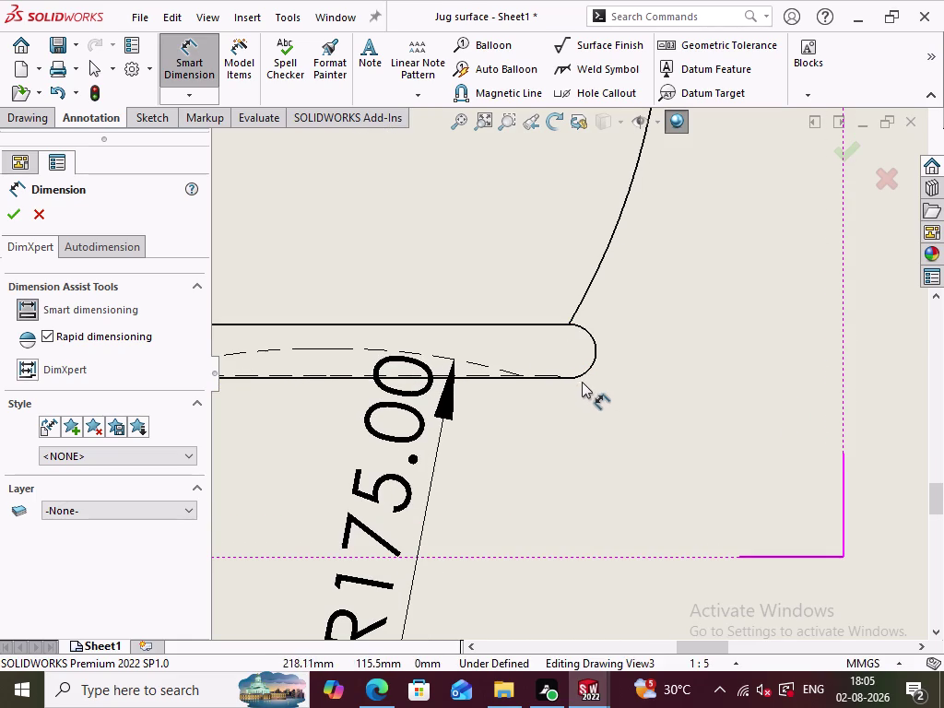
click(573, 377)
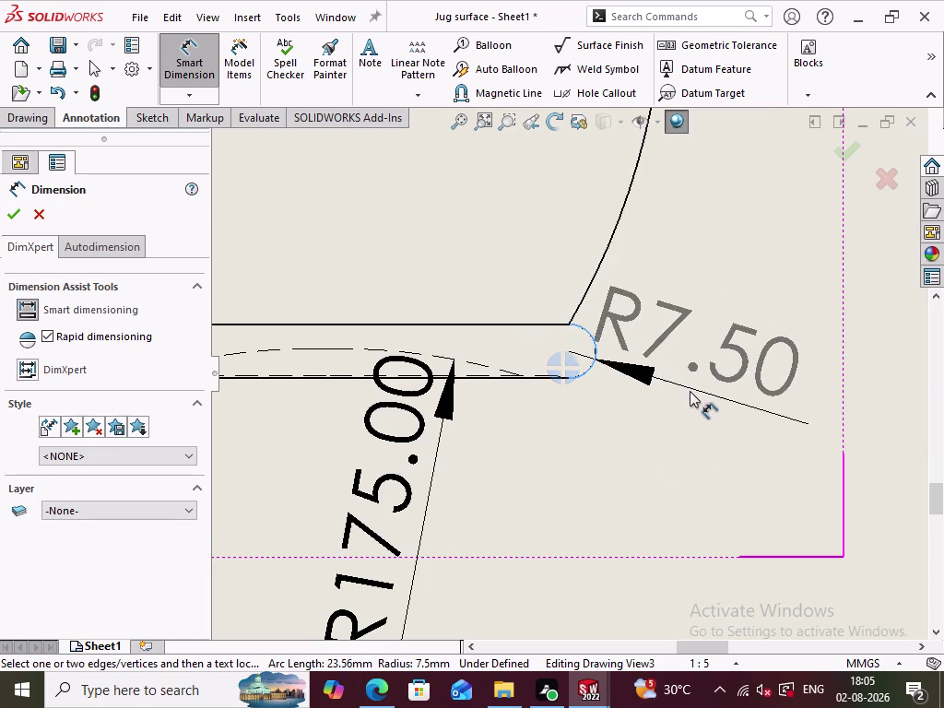
click(696, 395)
click(573, 428)
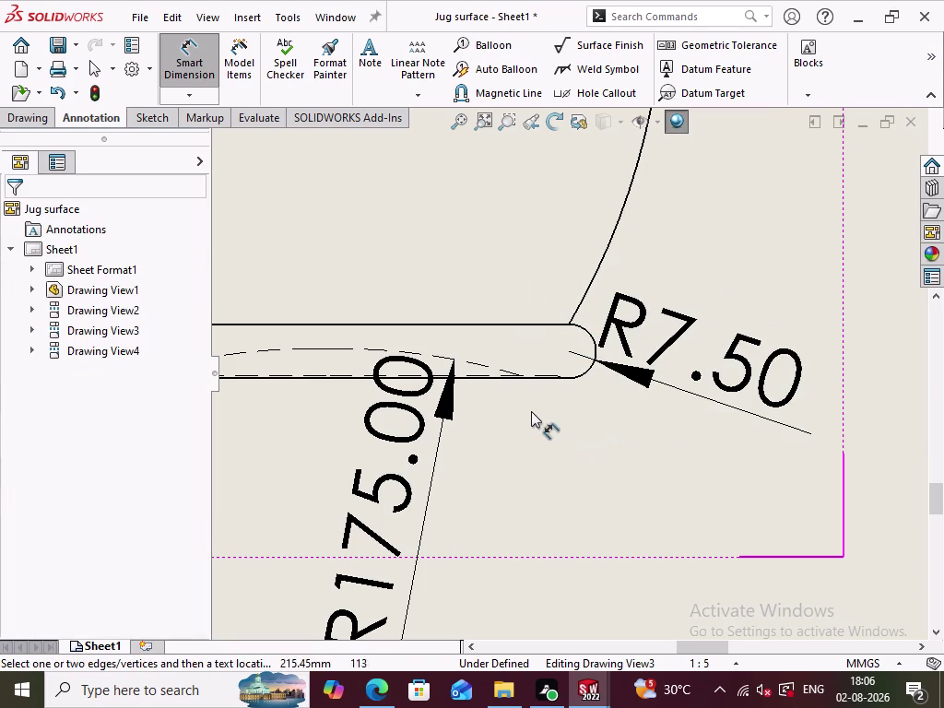
Dimension the 10.00 width from the base bottom edge to the rim end and move its text aside.
click(523, 376)
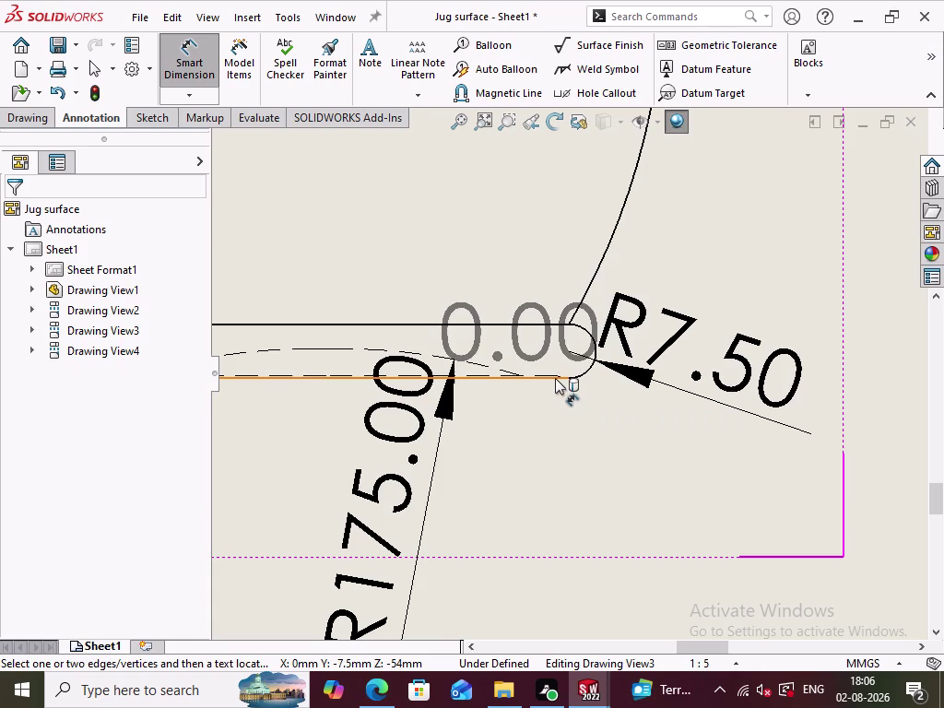
click(558, 376)
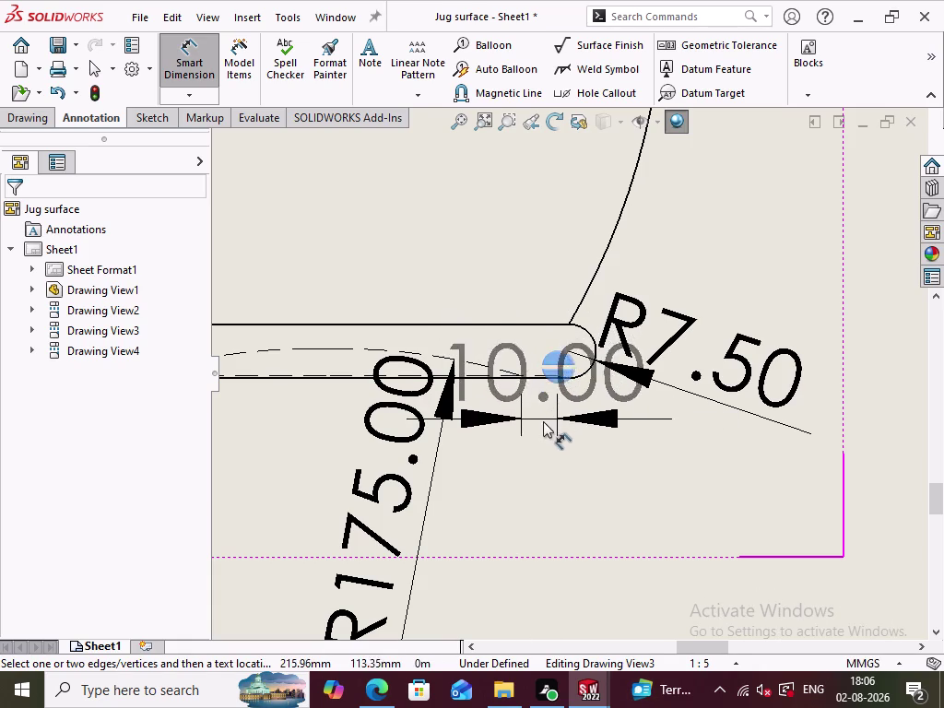
click(615, 480)
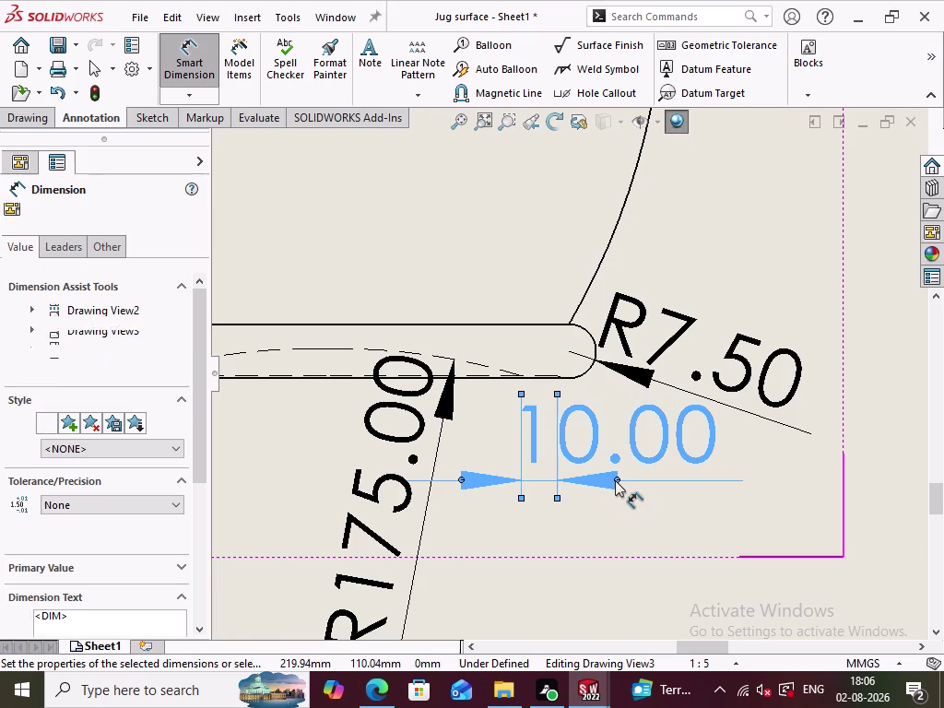
click(627, 494)
scroll(up, 3)
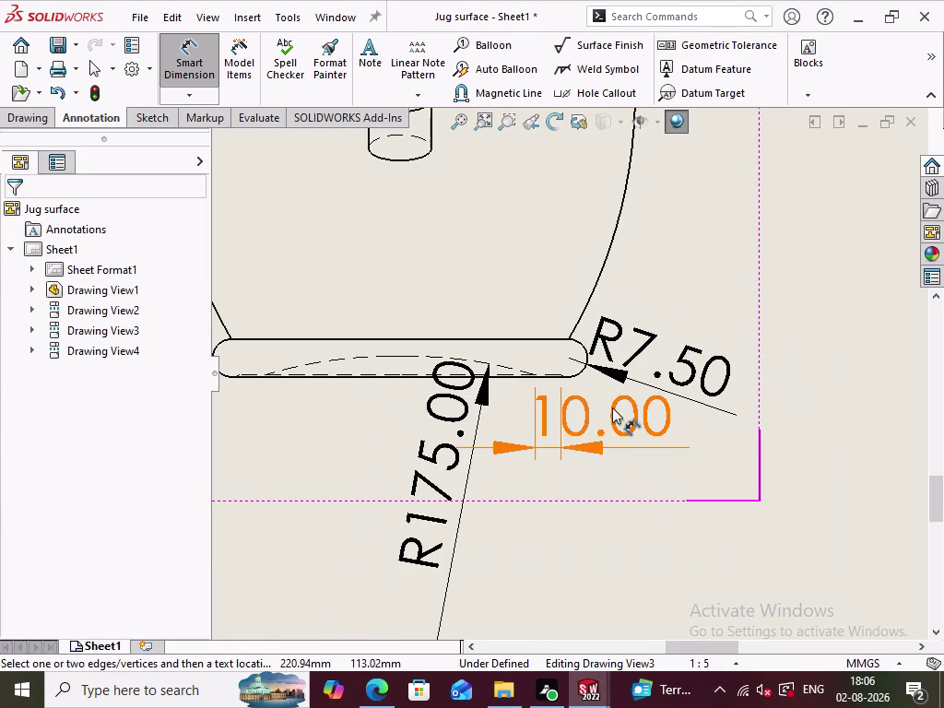
drag(612, 408, 658, 434)
click(624, 522)
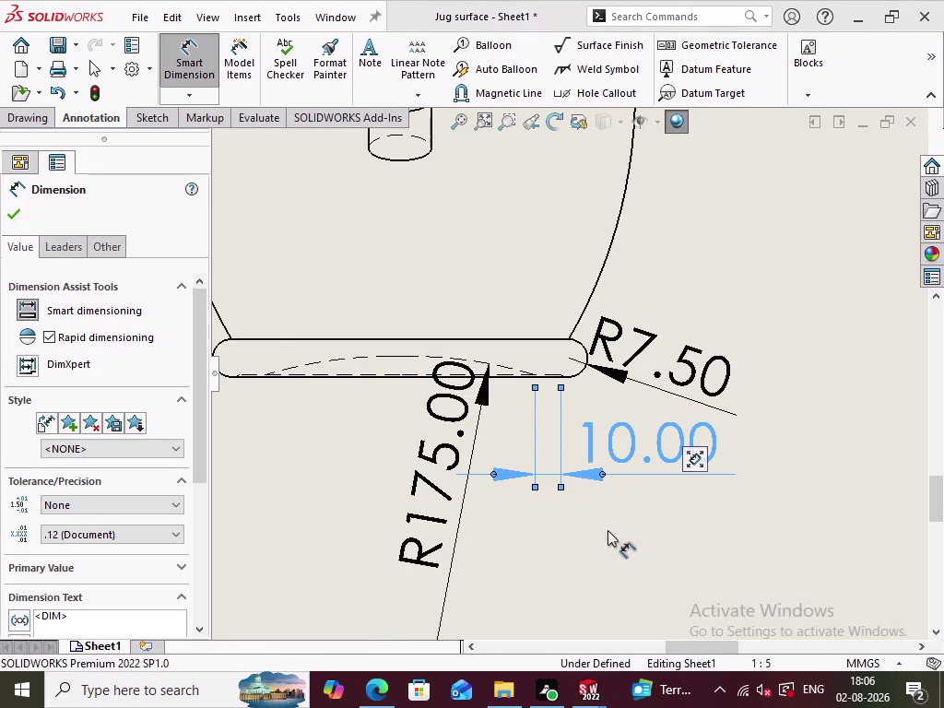
scroll(up, 3)
scroll(down, 3)
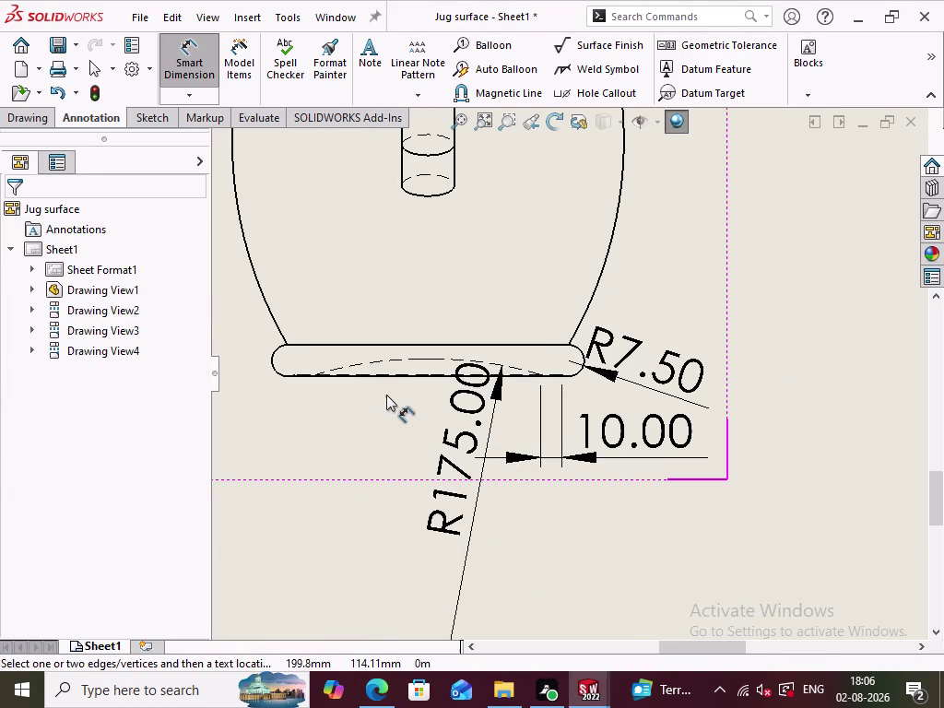
scroll(up, 3)
scroll(up, 3)
scroll(up, 3)
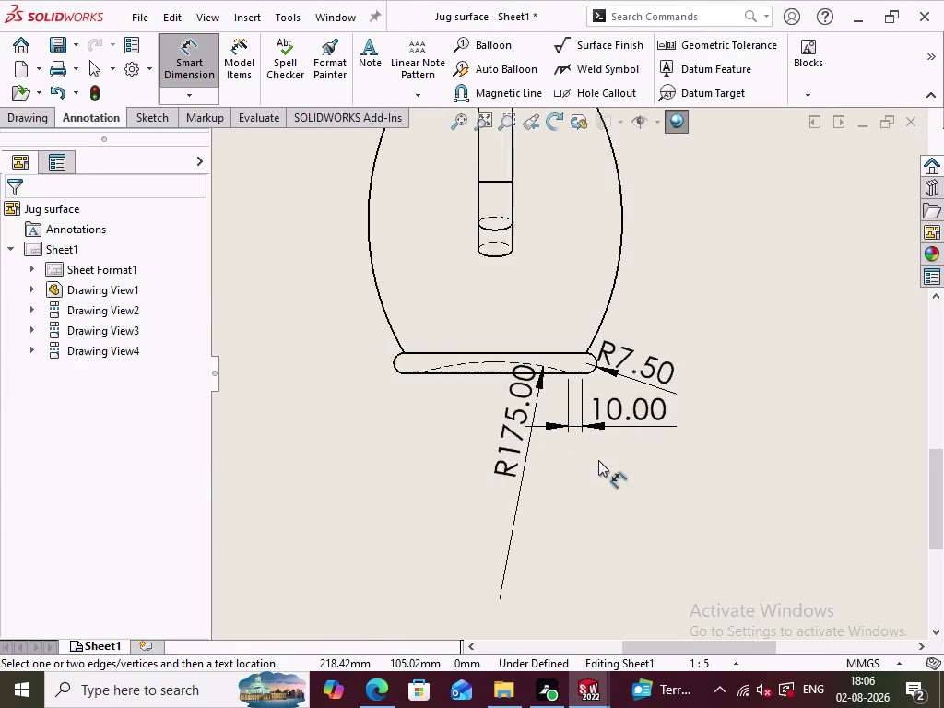
Move the R175.00 radius dimension below the jug base.
scroll(up, 3)
scroll(up, 3)
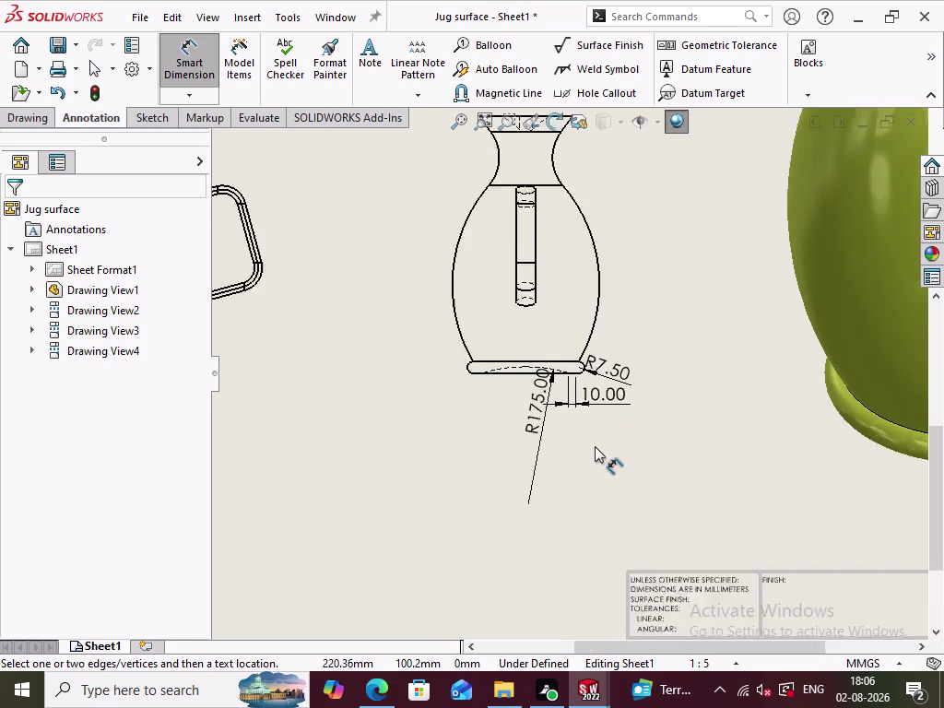
scroll(up, 3)
scroll(up, 3)
scroll(down, 3)
scroll(down, 3)
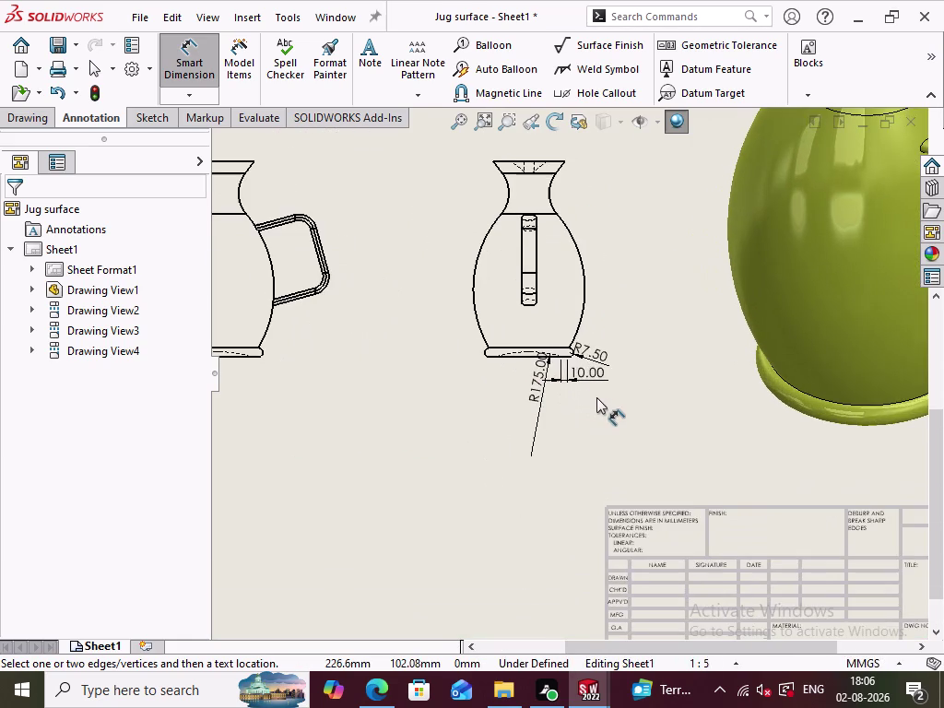
drag(533, 362, 523, 423)
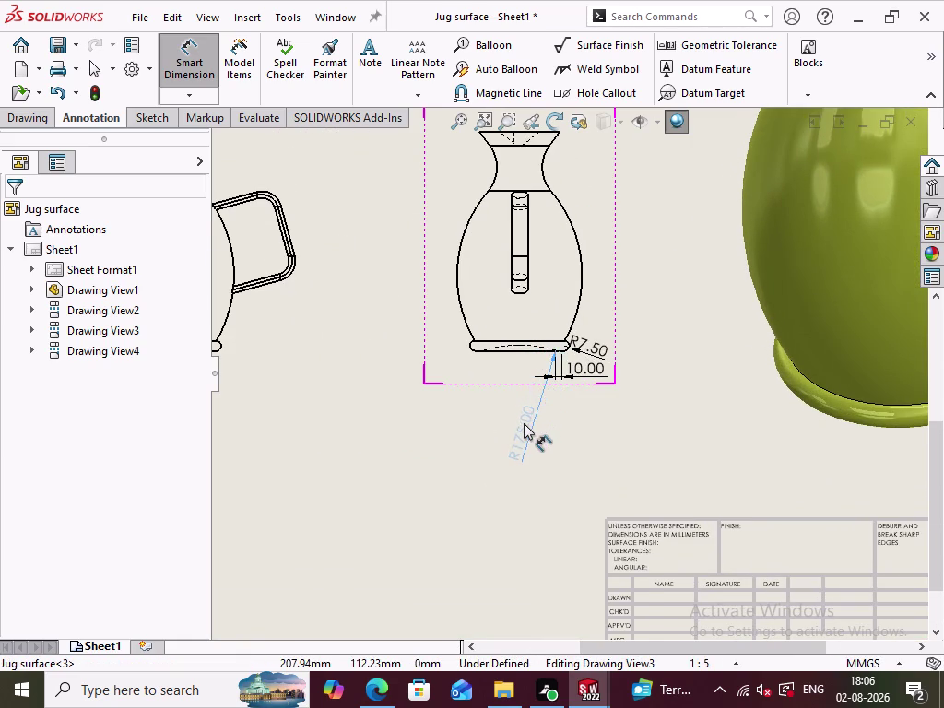
drag(523, 423, 513, 420)
click(598, 419)
Undo a stray tube-length dimension and dimension the vertical tube's 25.00 width.
scroll(up, 3)
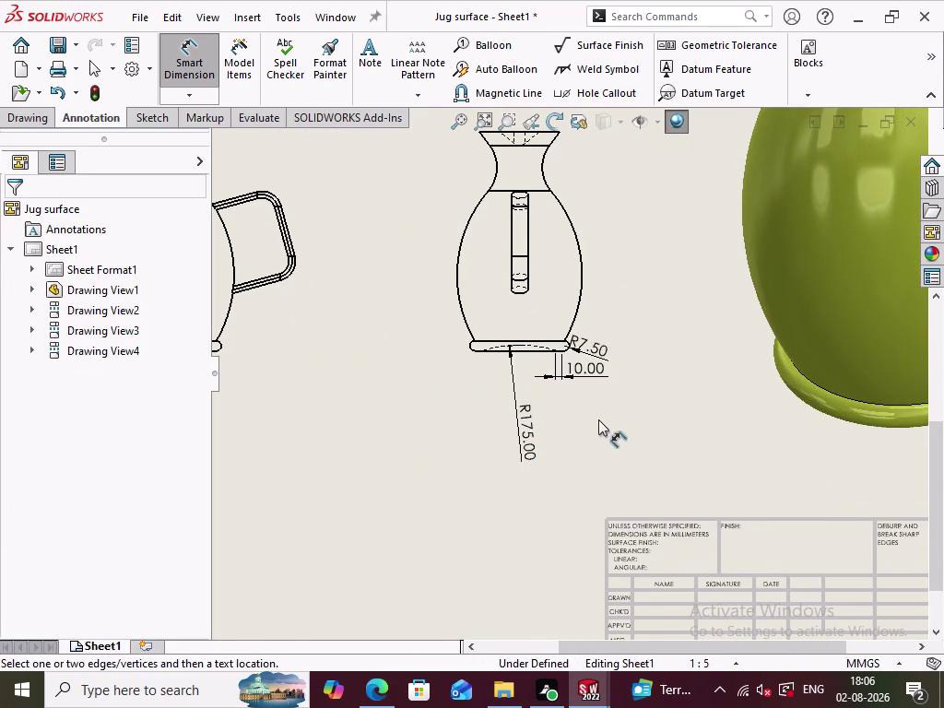
click(522, 246)
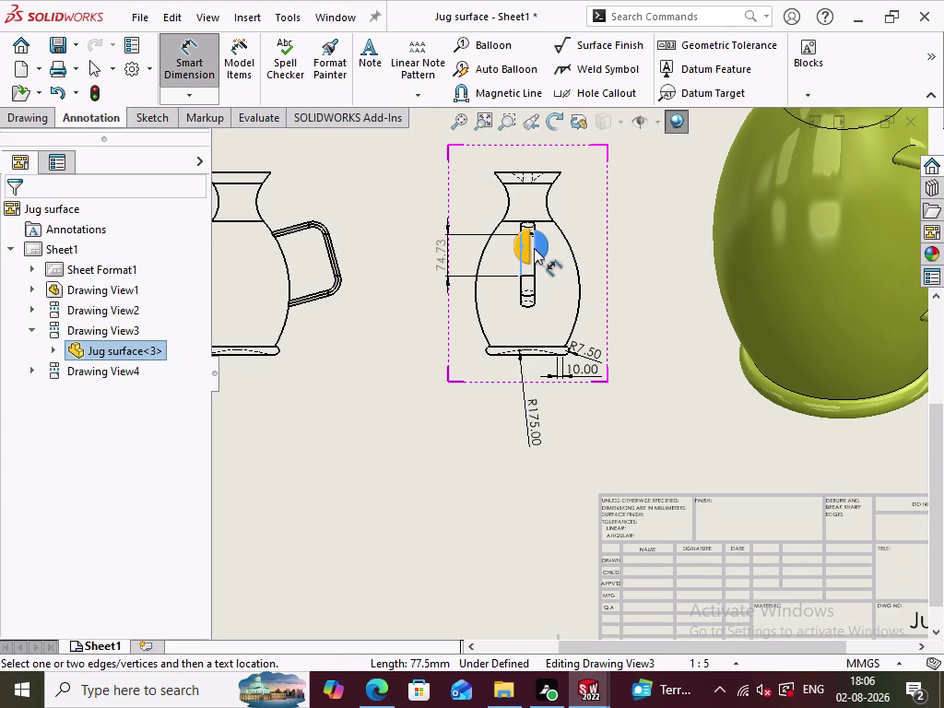
click(536, 267)
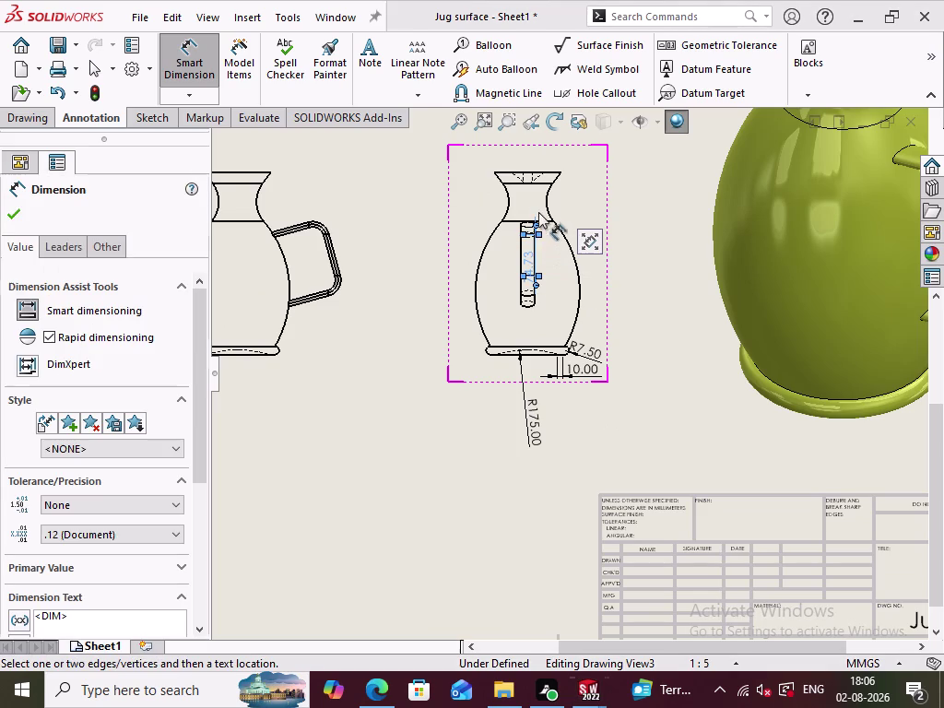
key(ctrl+z)
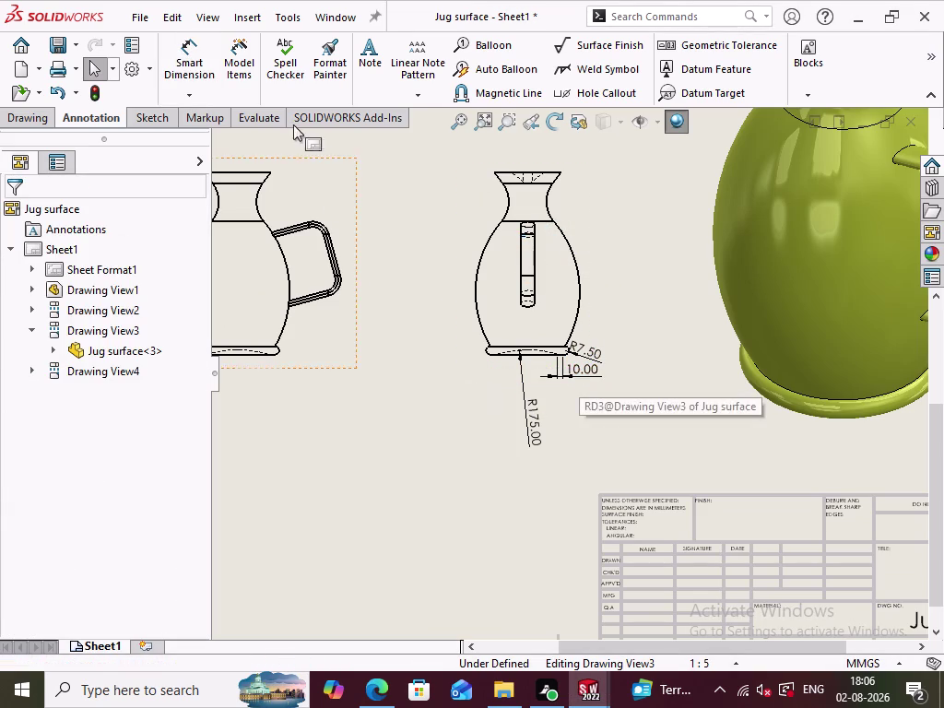
click(191, 54)
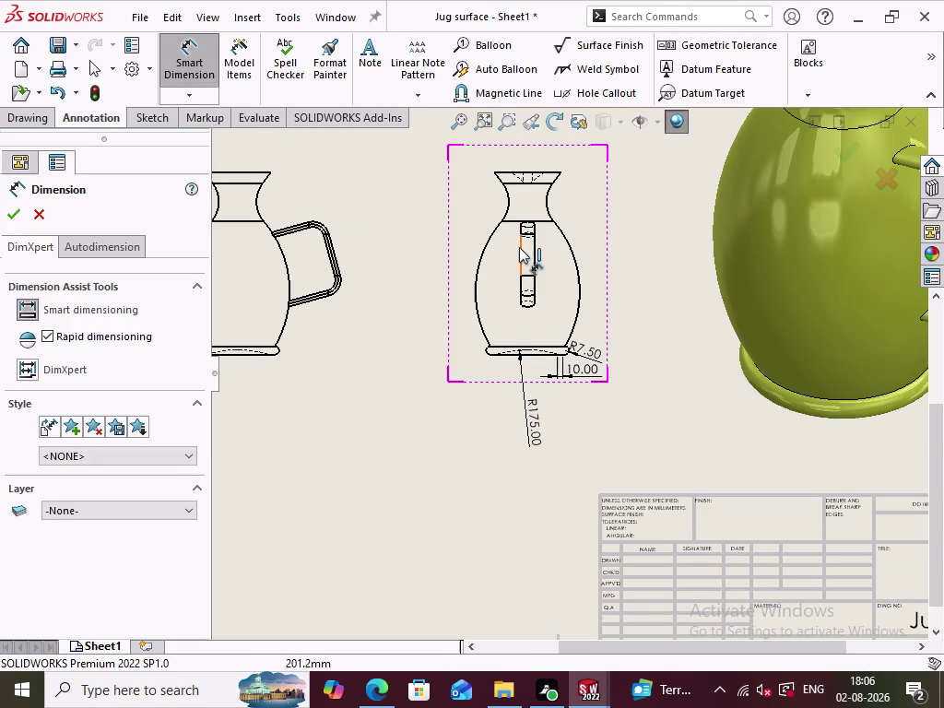
click(518, 246)
click(532, 253)
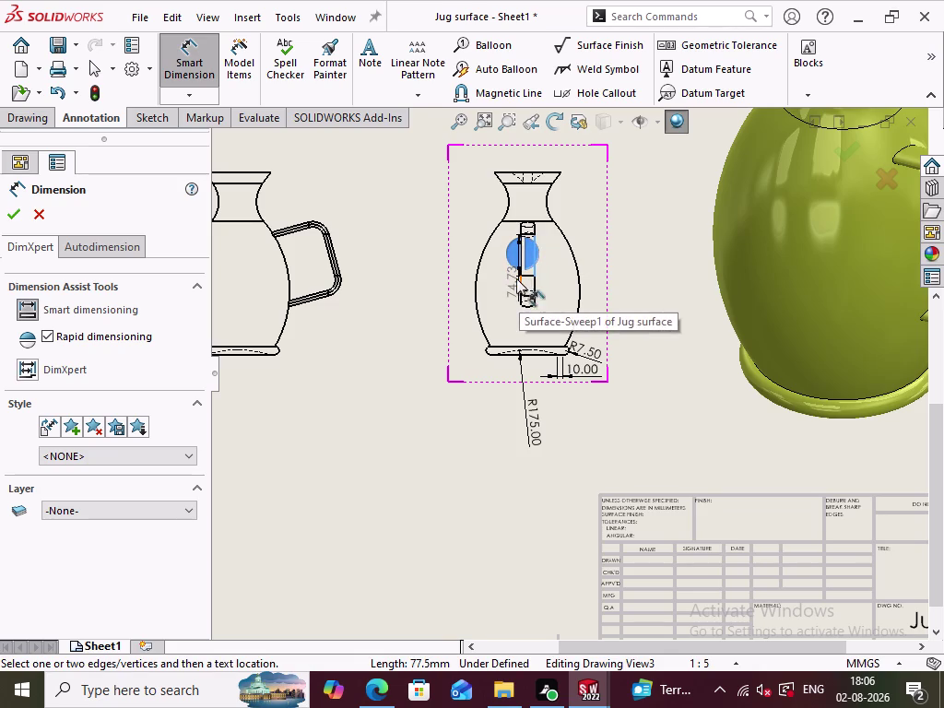
click(519, 284)
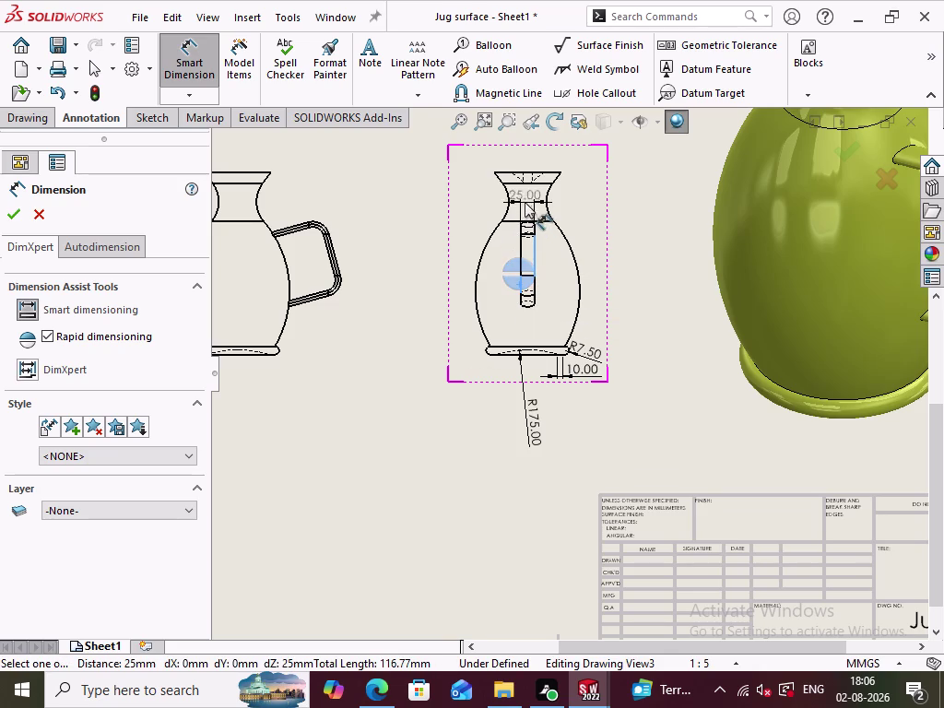
click(578, 207)
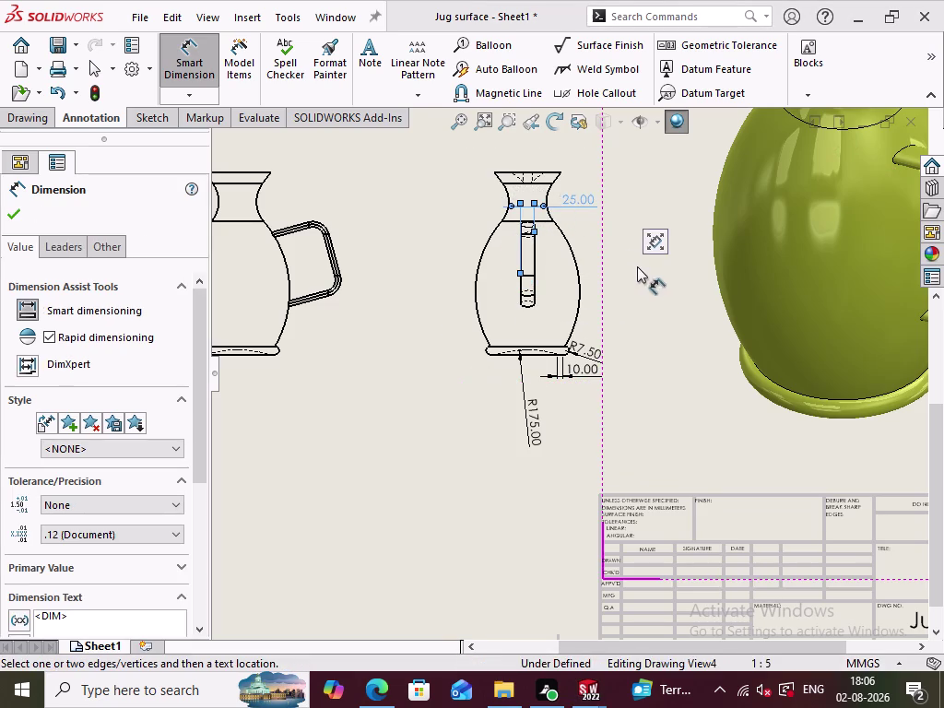
click(640, 269)
scroll(down, 3)
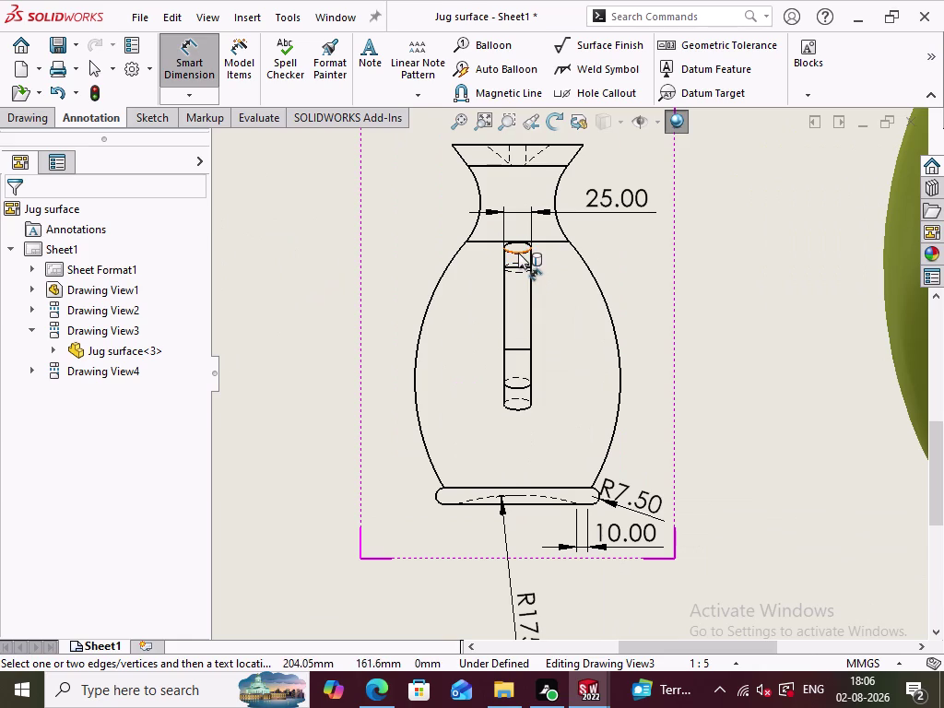
click(519, 252)
click(523, 242)
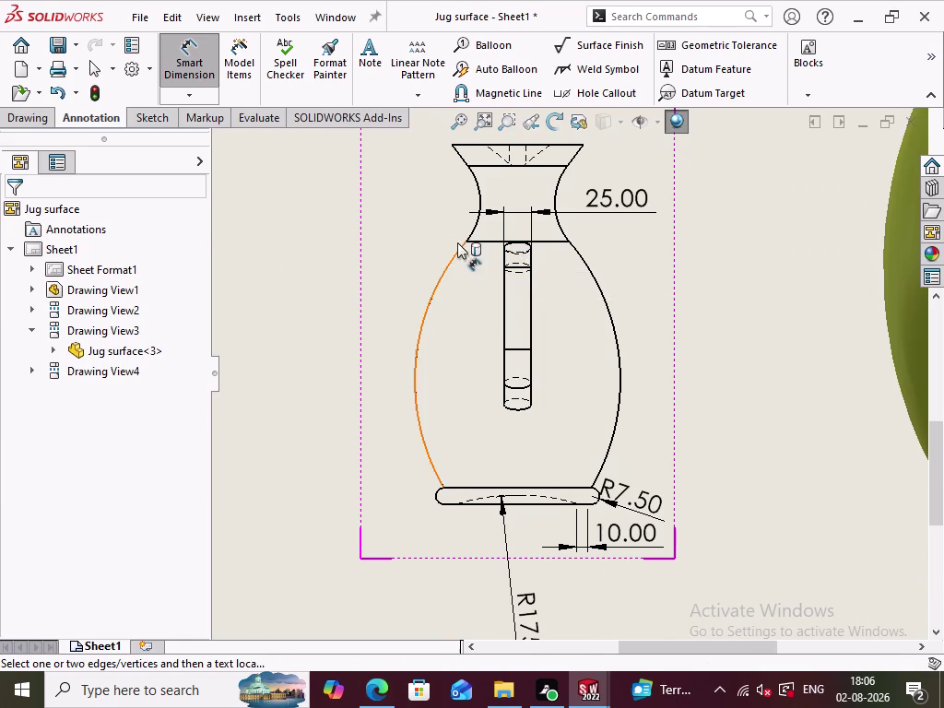
scroll(down, 3)
scroll(up, 3)
scroll(down, 3)
scroll(up, 3)
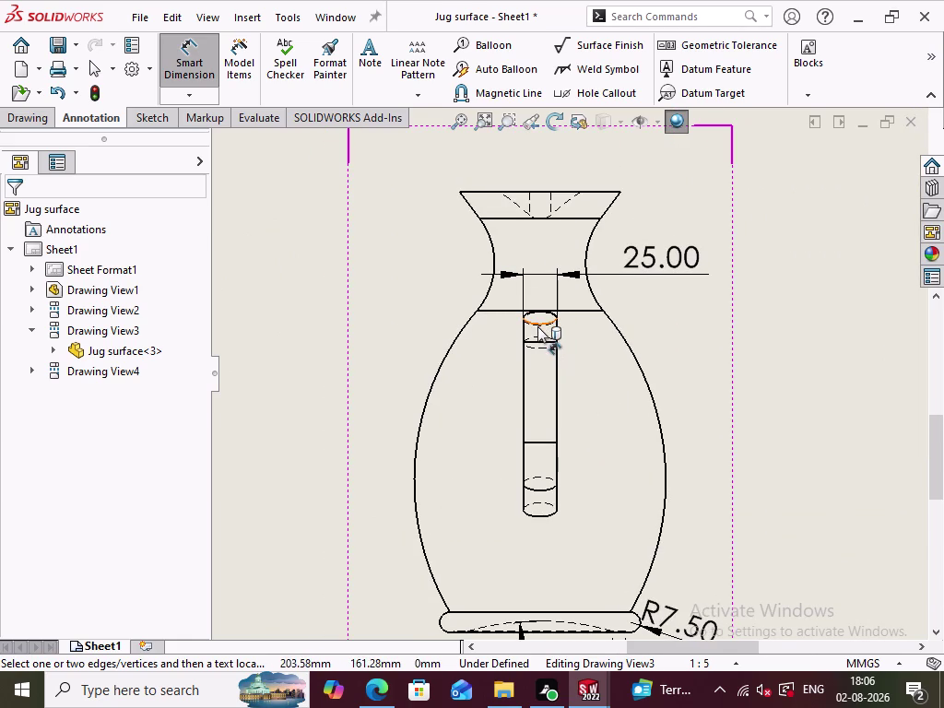
click(537, 327)
click(549, 313)
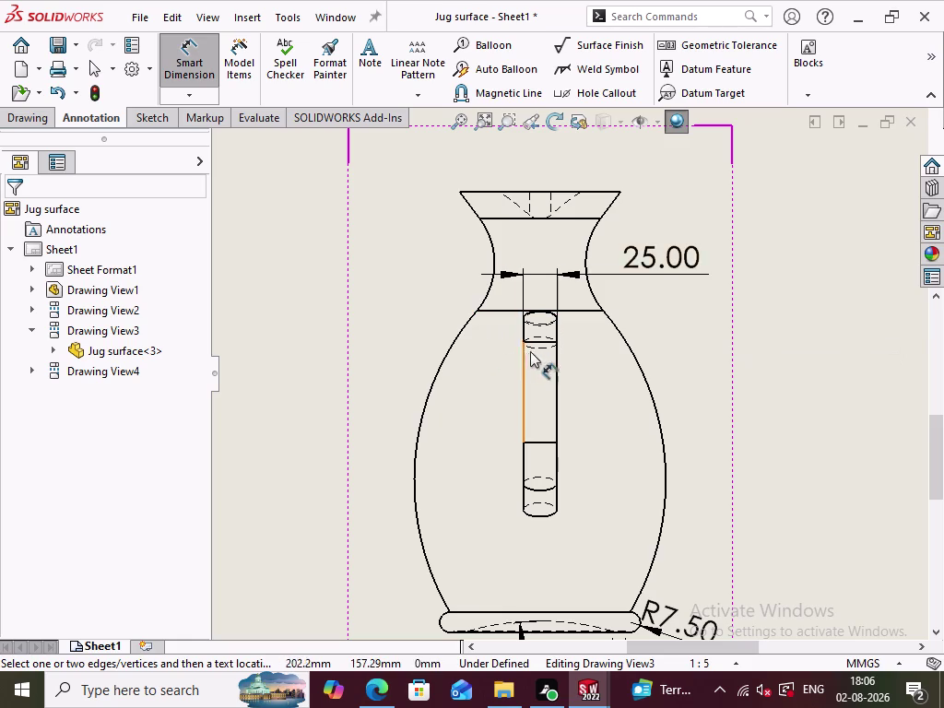
click(537, 348)
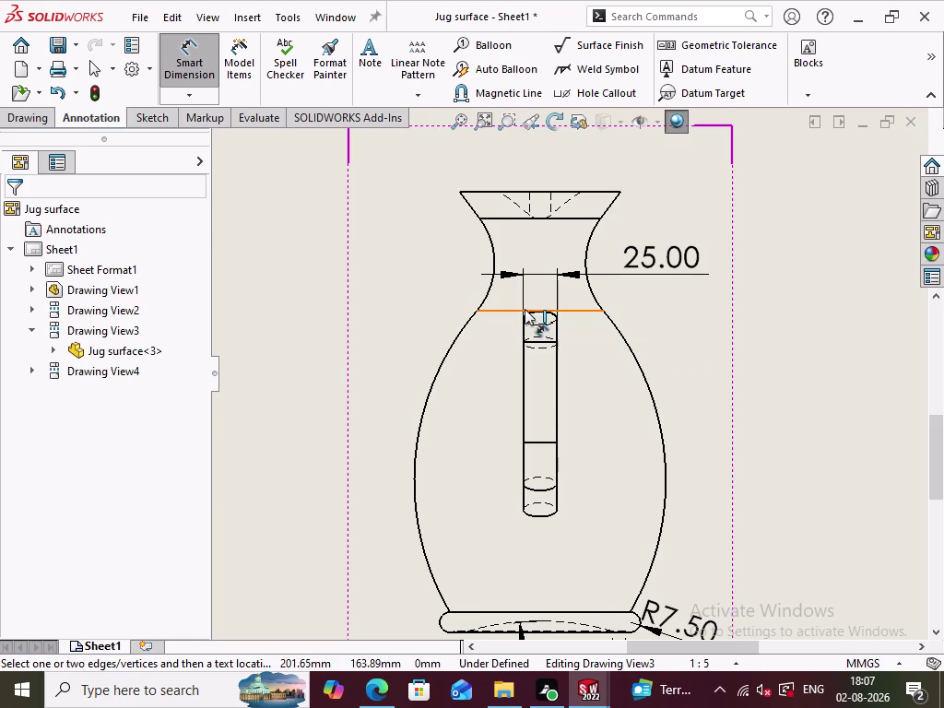
click(525, 309)
click(549, 323)
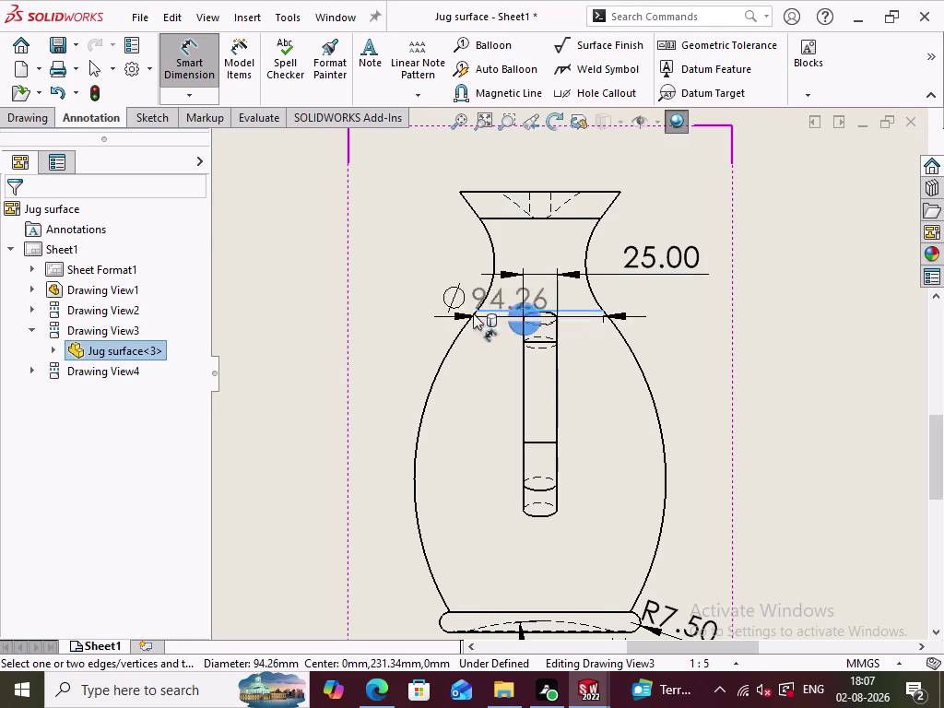
click(189, 65)
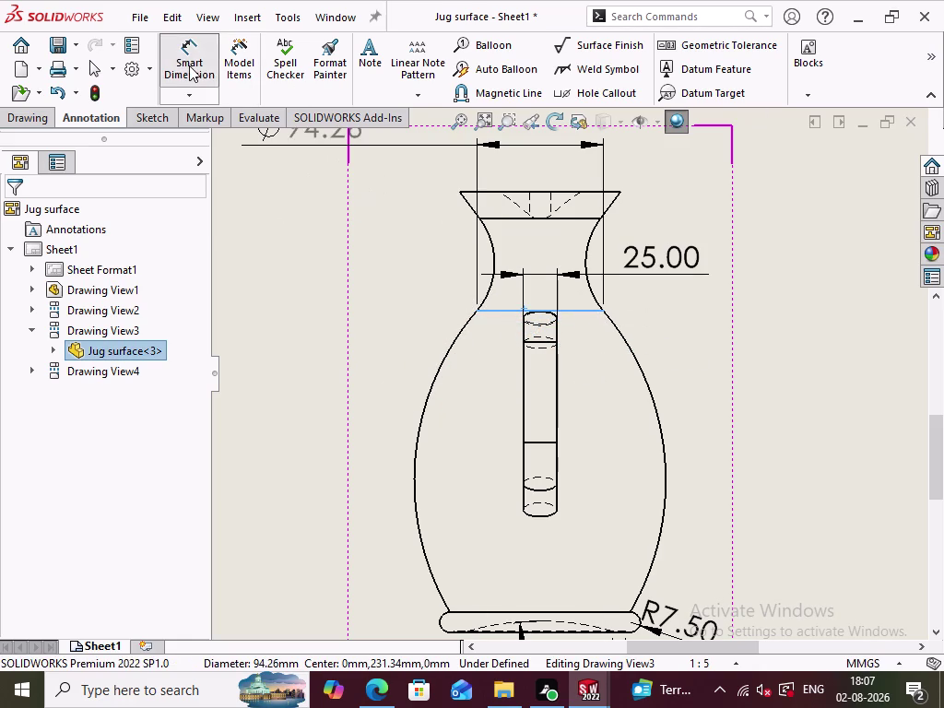
click(388, 303)
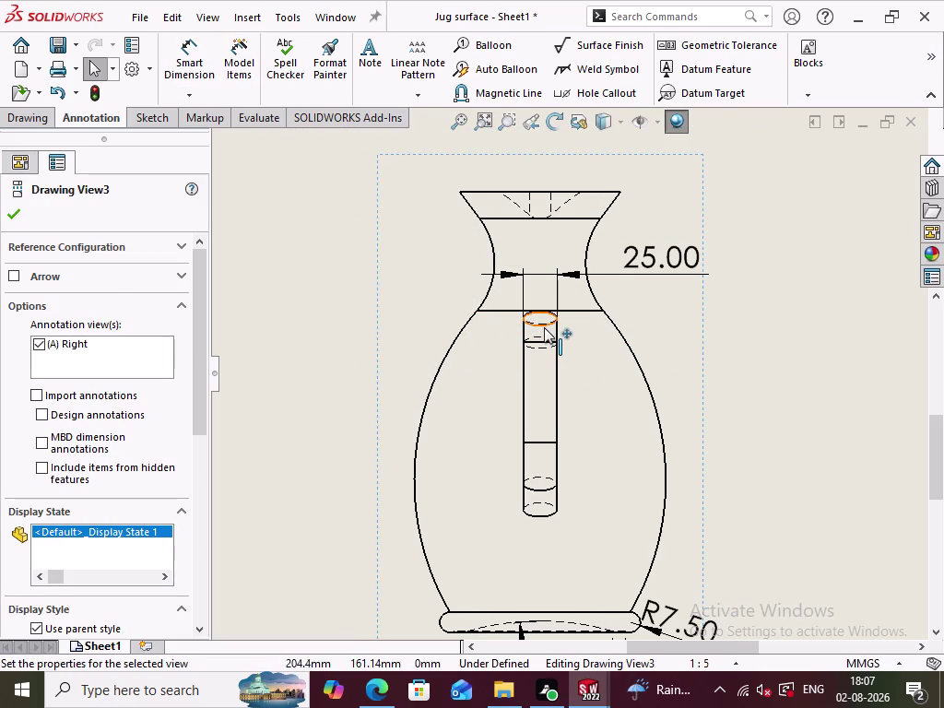
click(202, 59)
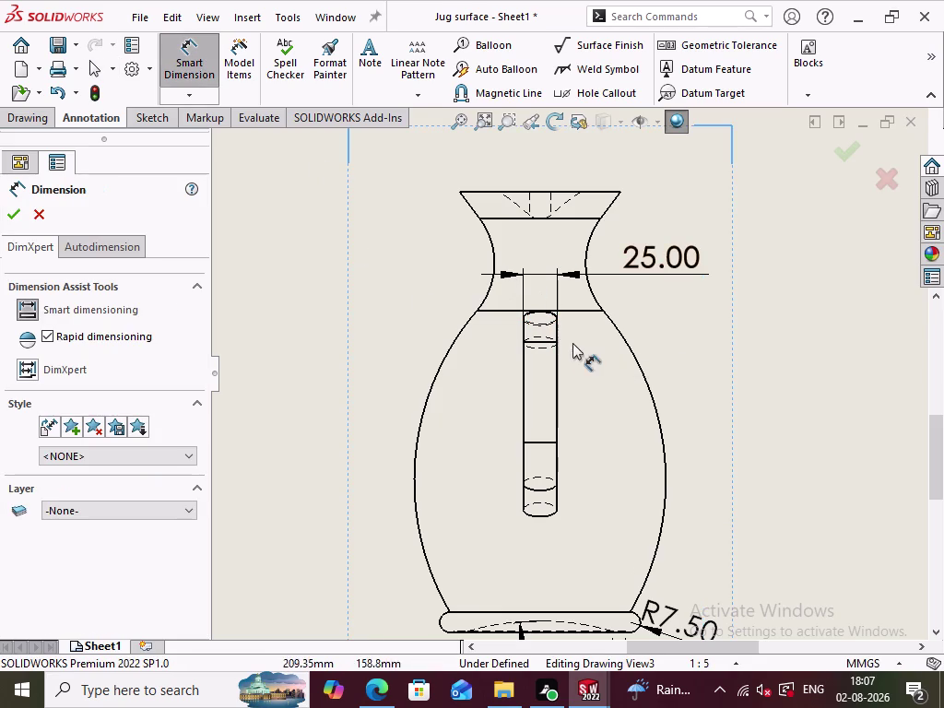
click(539, 324)
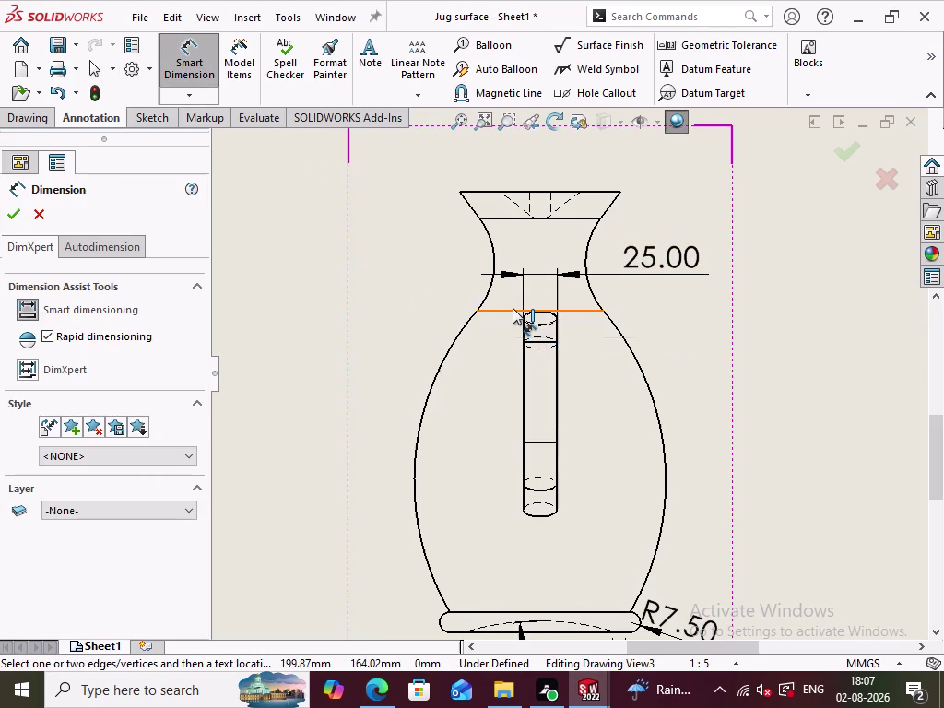
click(513, 307)
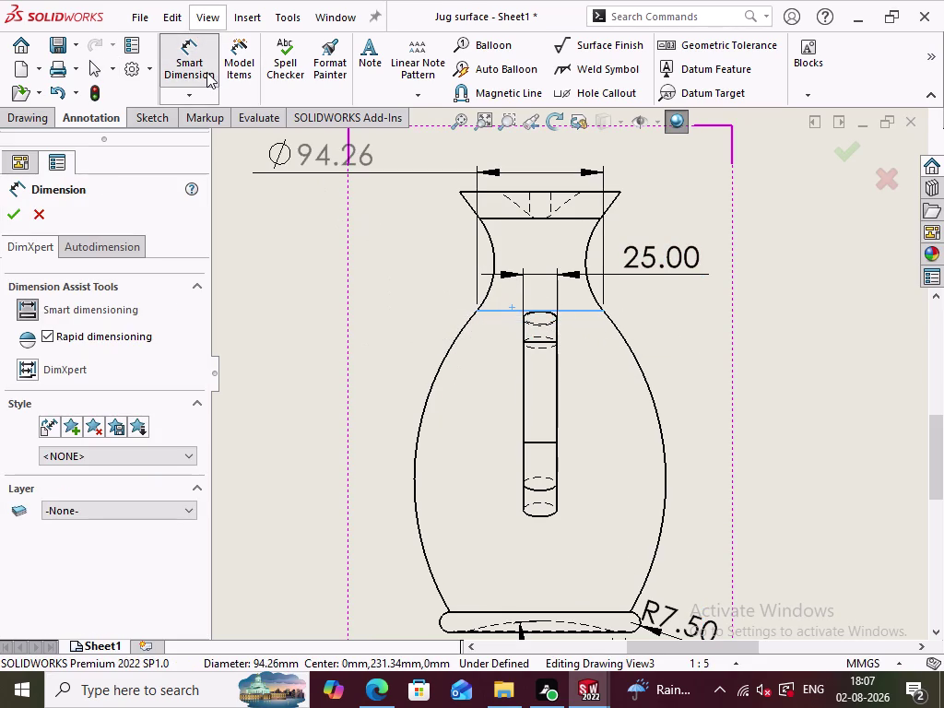
click(206, 72)
click(195, 97)
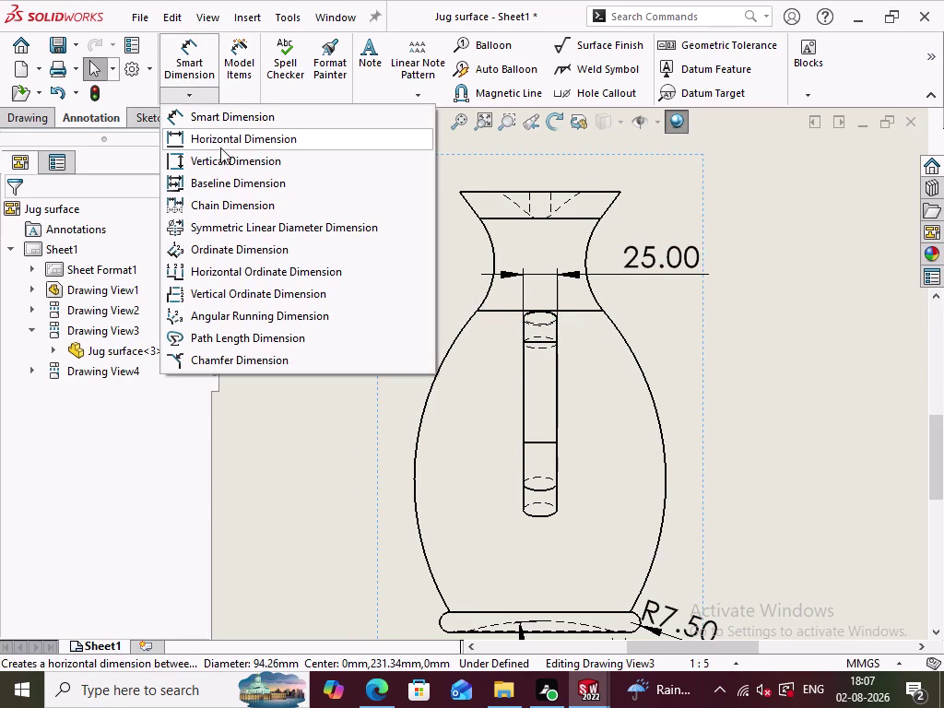
click(221, 148)
click(182, 62)
click(197, 100)
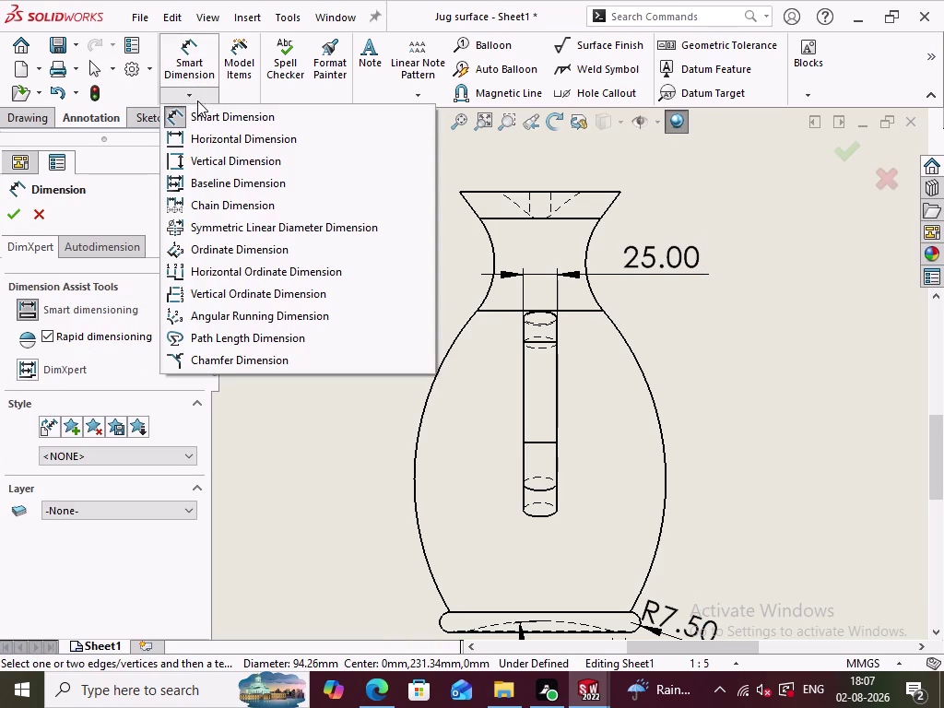
click(236, 160)
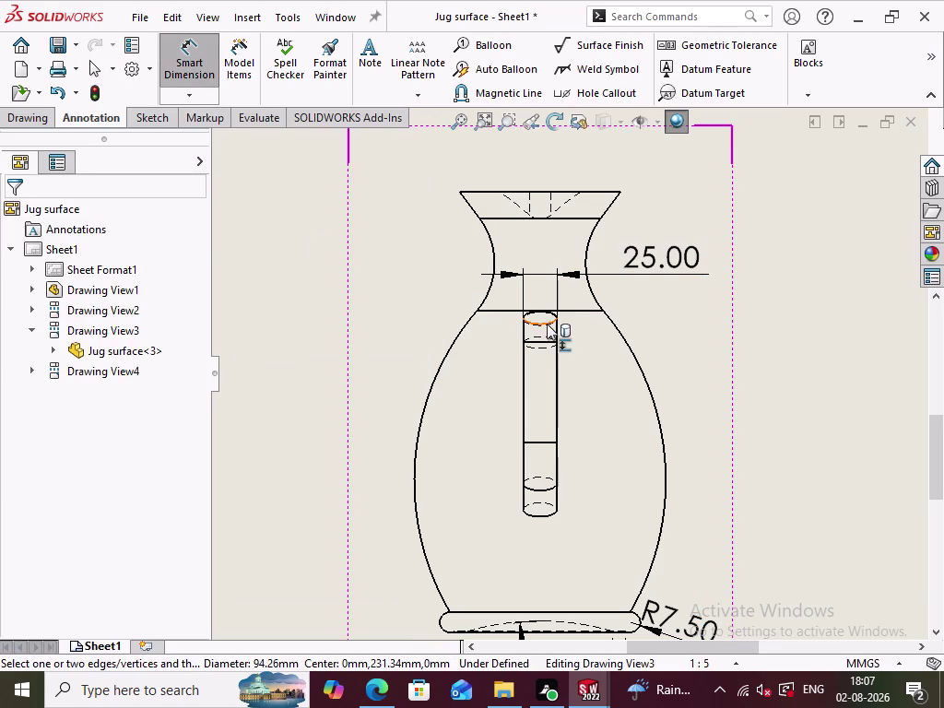
click(538, 324)
click(570, 312)
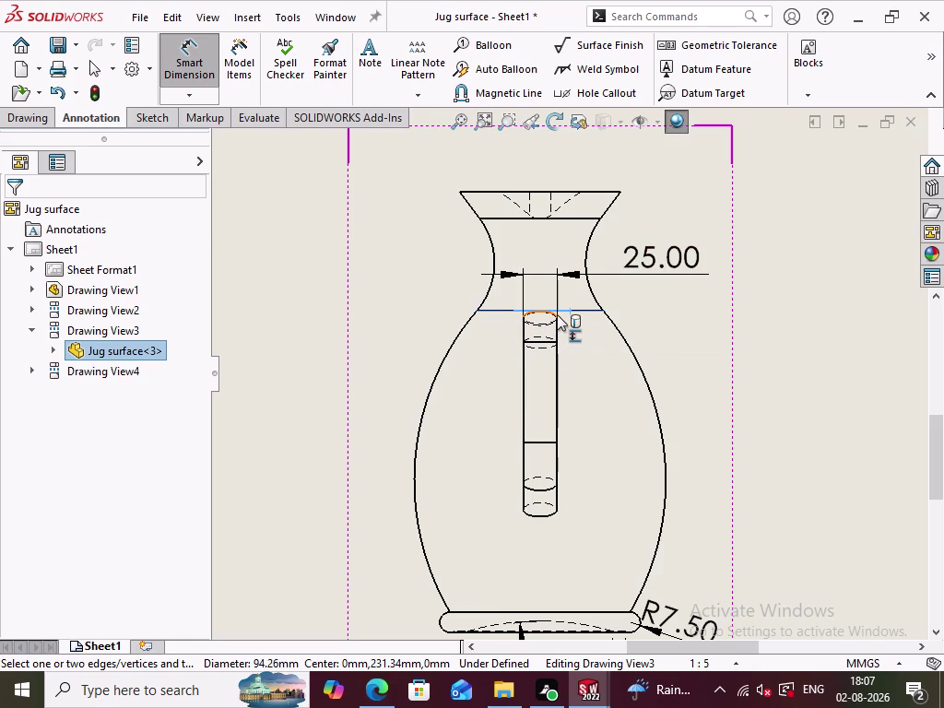
click(556, 317)
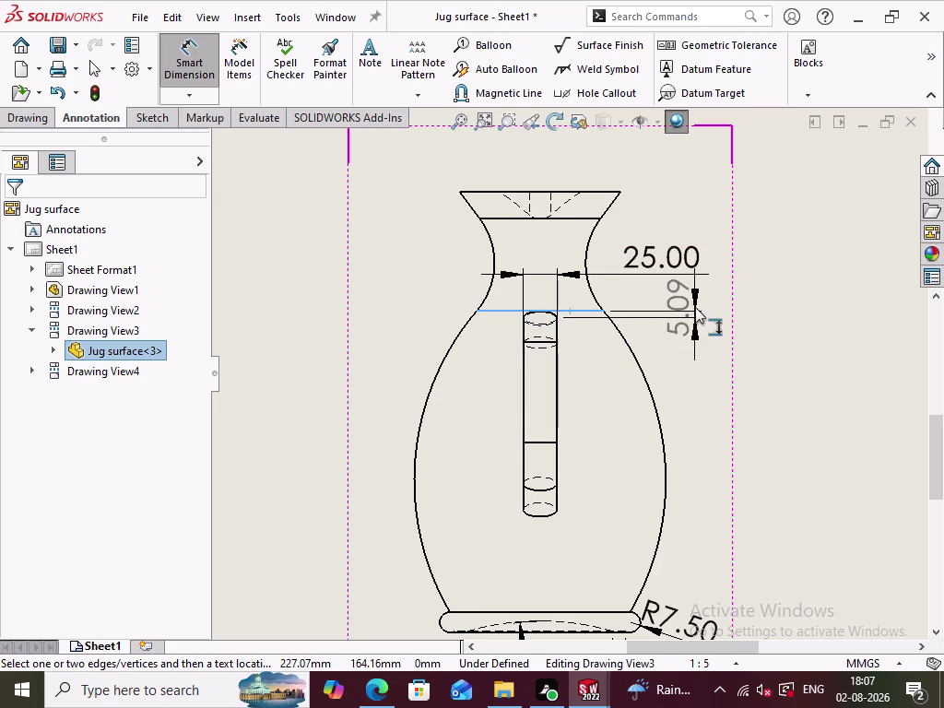
click(692, 346)
double_click(677, 351)
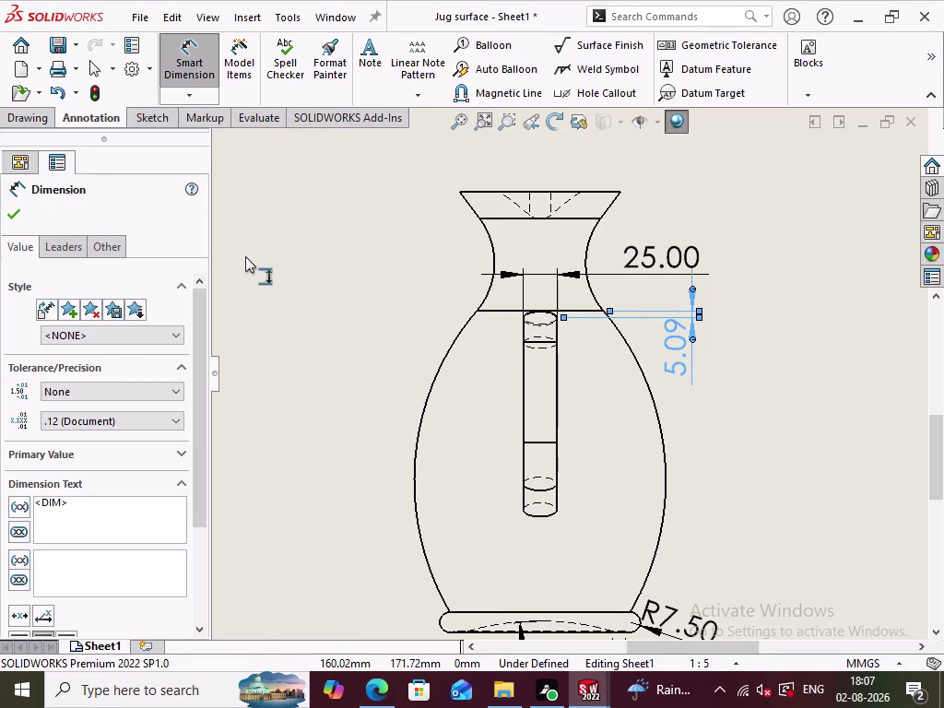
key(ctrl+z)
click(261, 278)
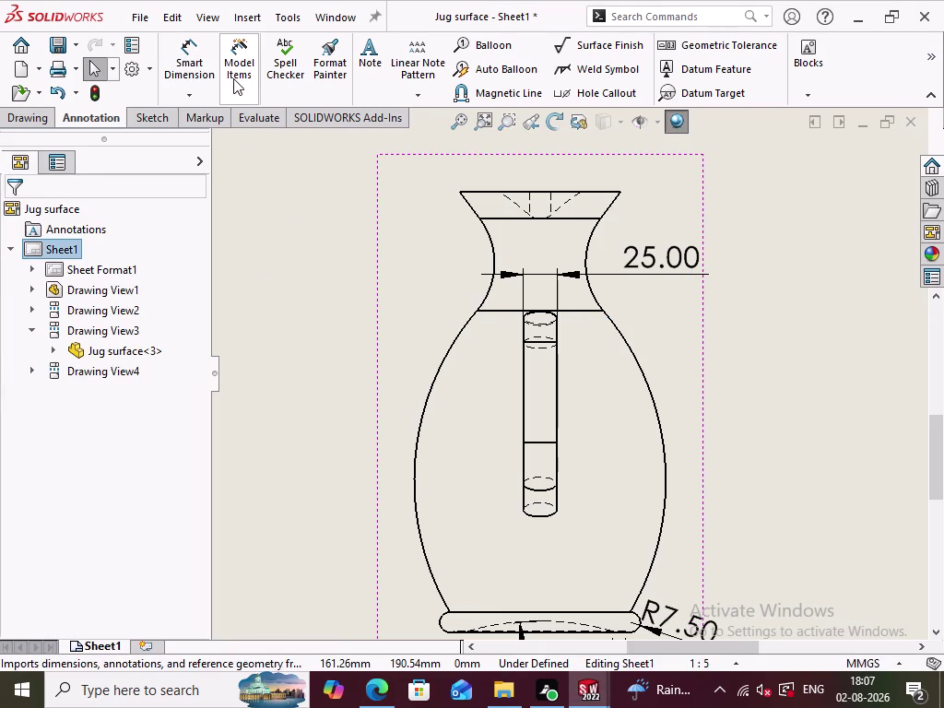
click(233, 79)
click(31, 116)
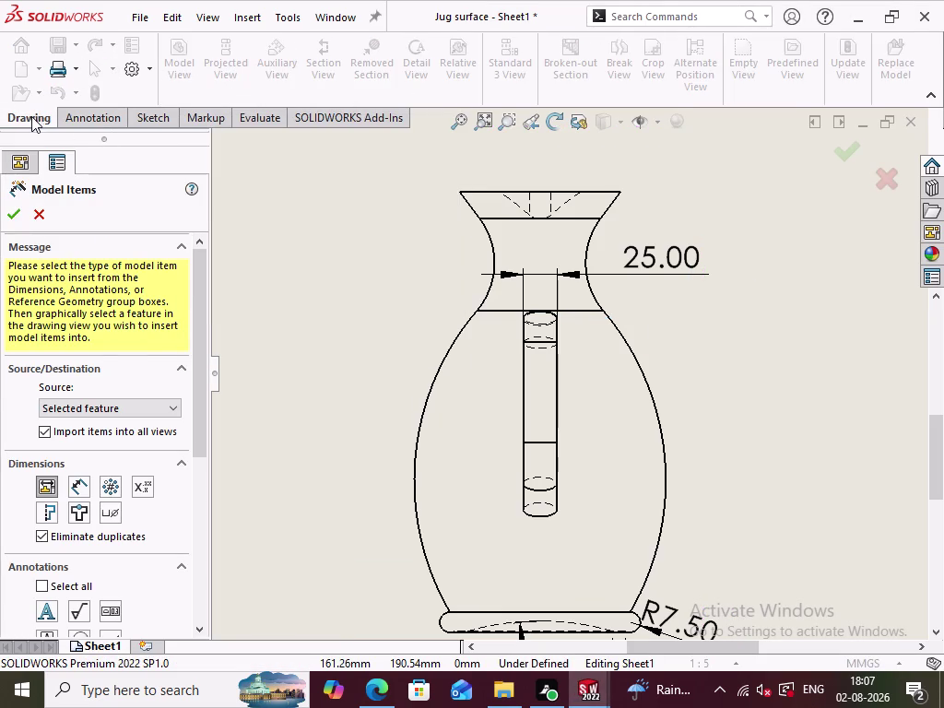
click(40, 214)
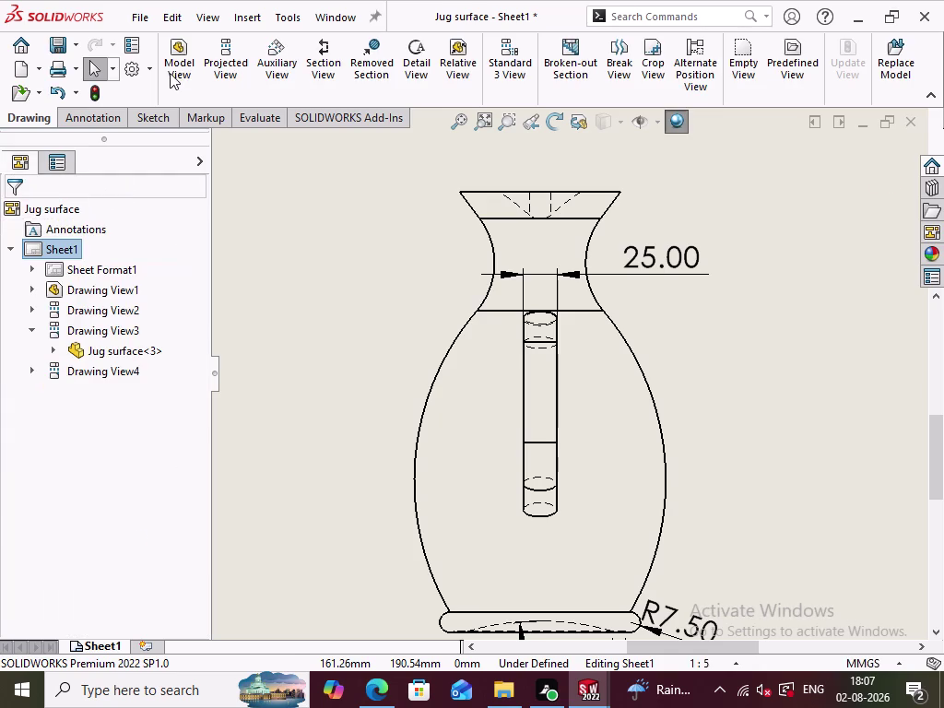
click(168, 61)
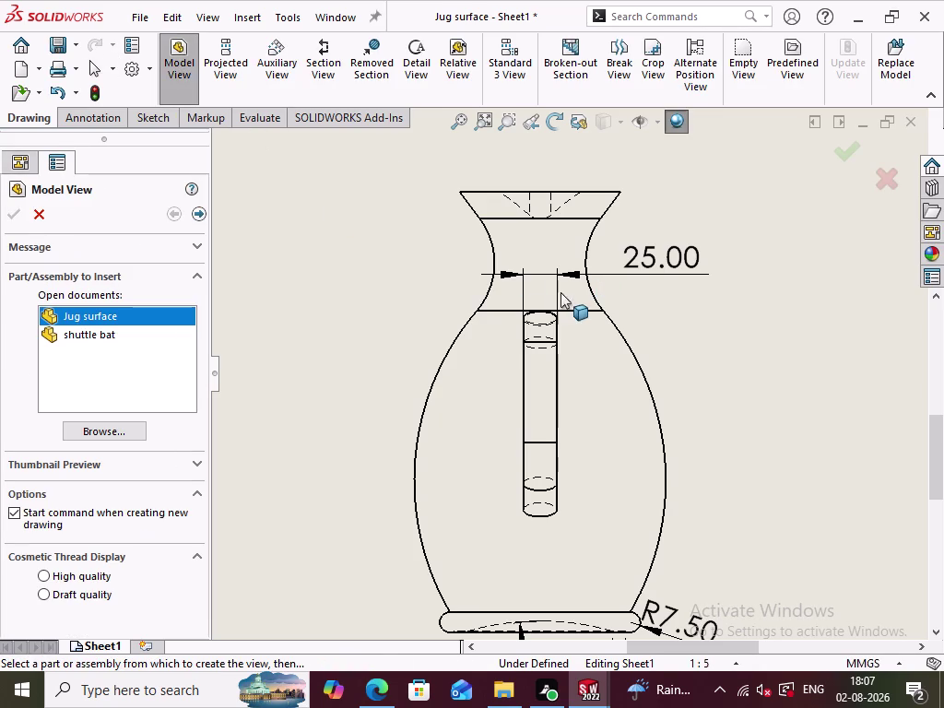
click(39, 217)
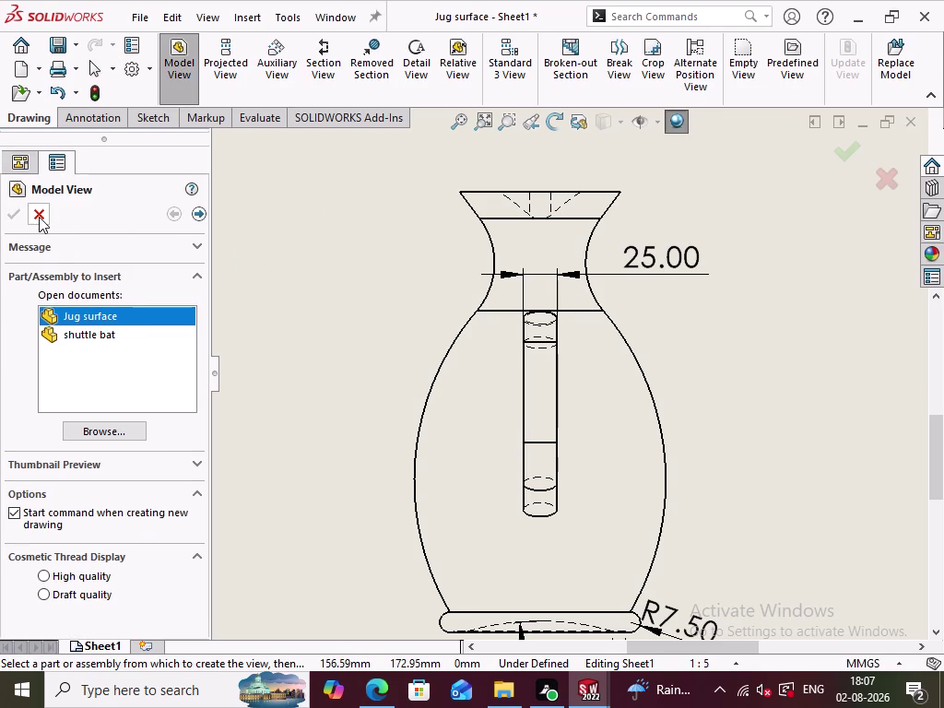
click(104, 125)
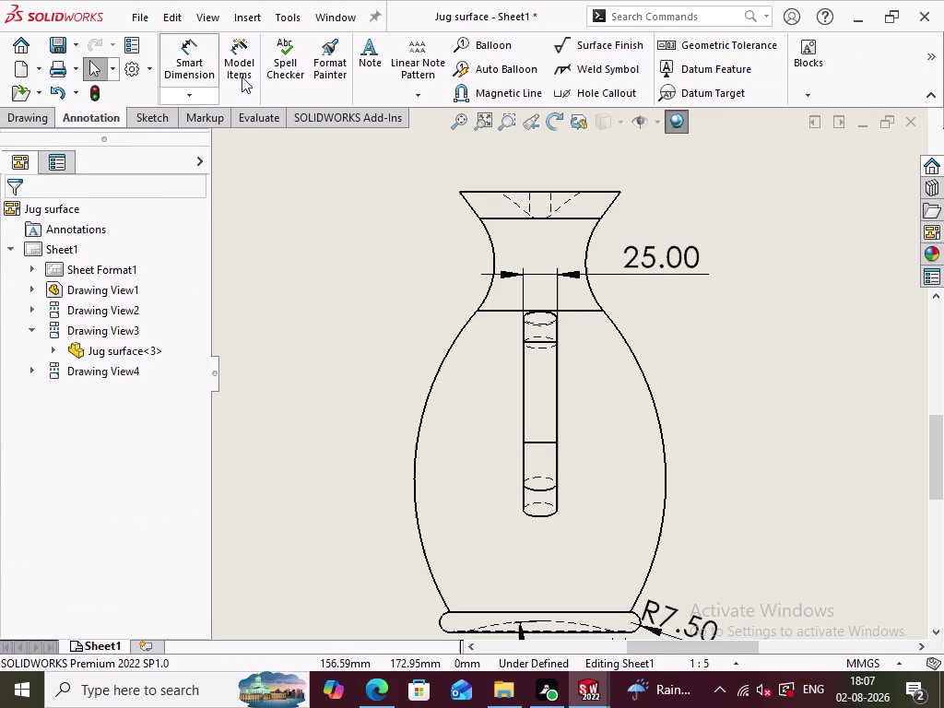
Import the revolve feature's model dimensions (300.00 height, 20.00 rim, R175.00 base) into all views.
click(241, 76)
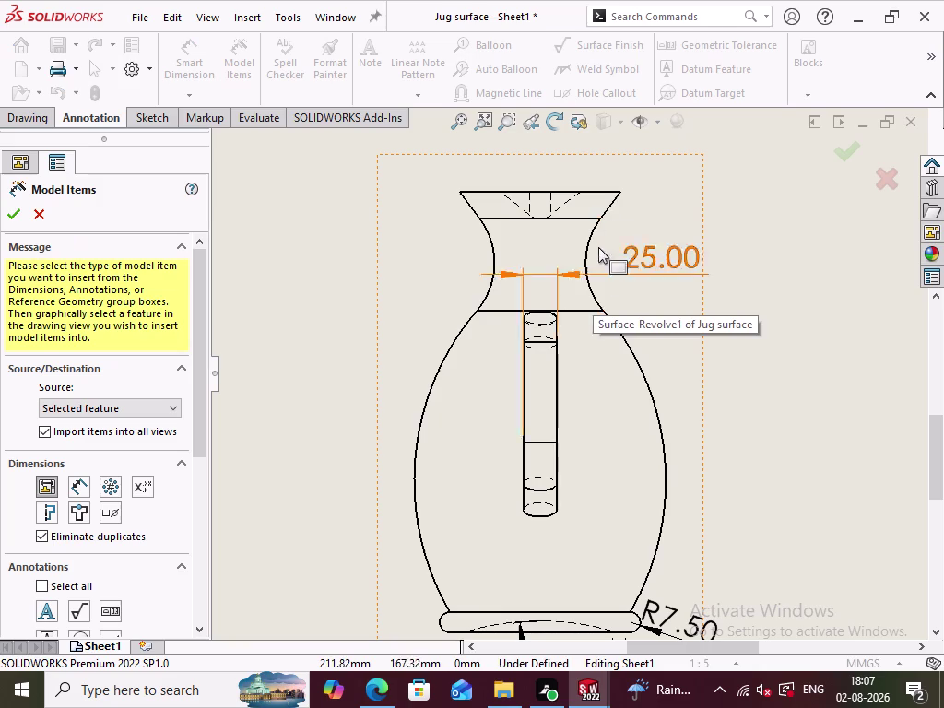
click(548, 322)
click(547, 309)
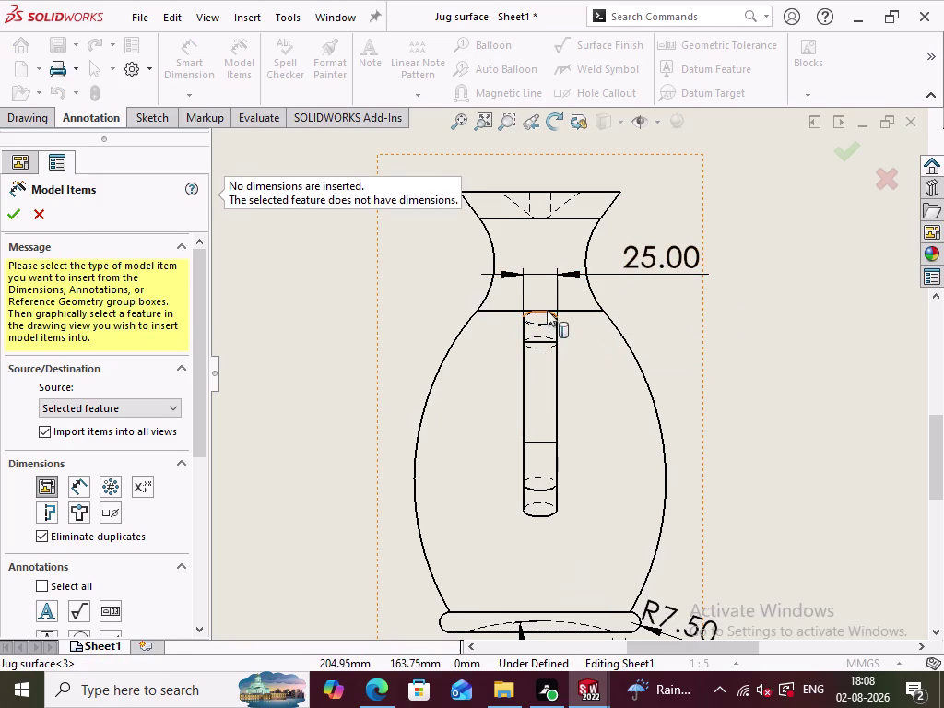
click(596, 295)
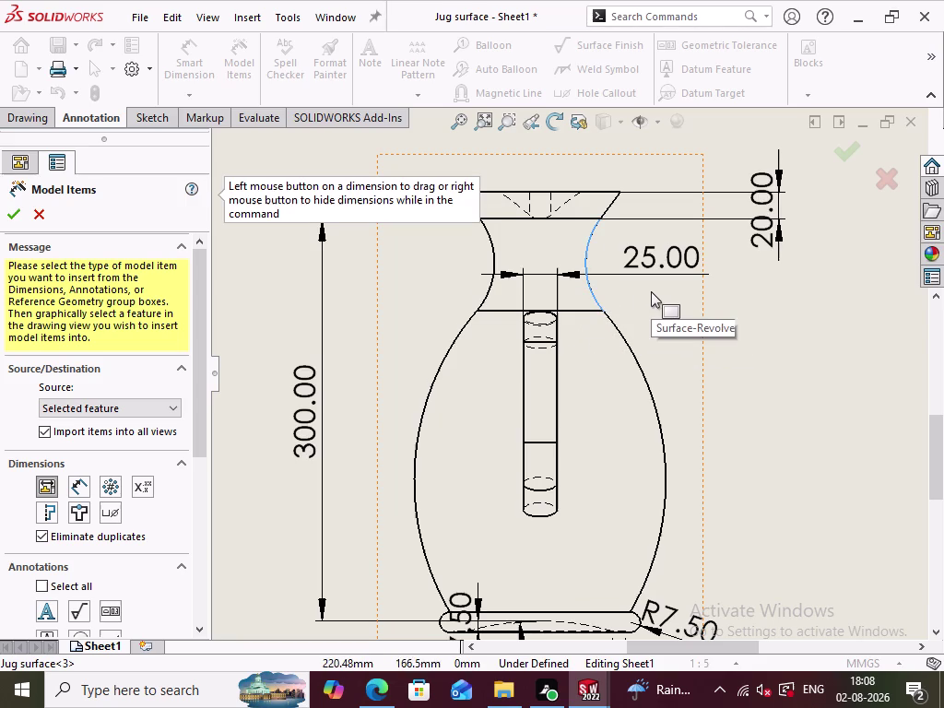
click(621, 336)
scroll(up, 3)
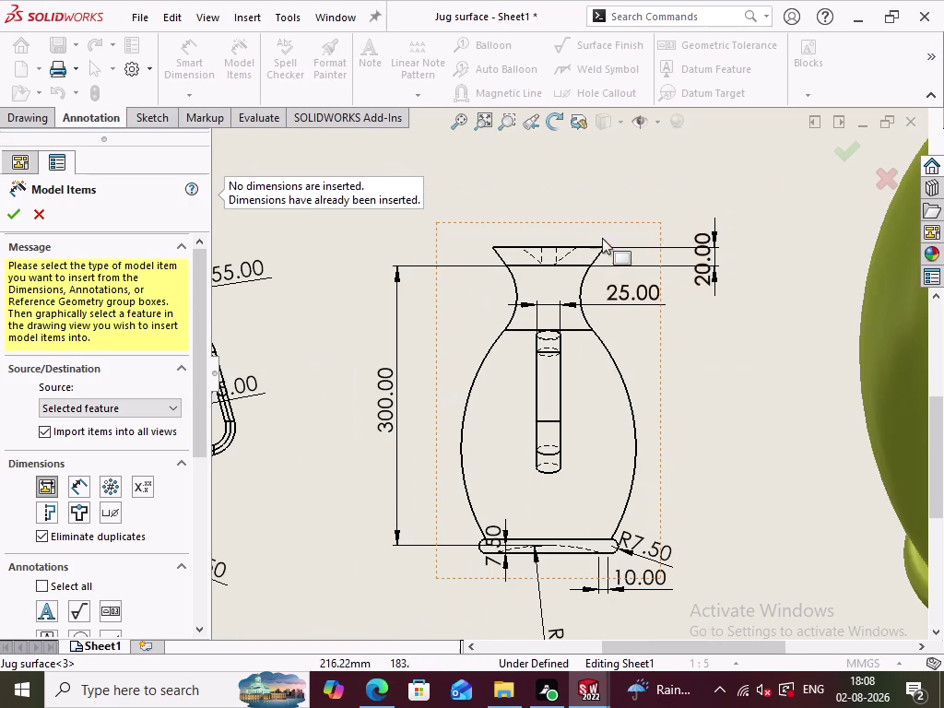
click(598, 259)
click(575, 245)
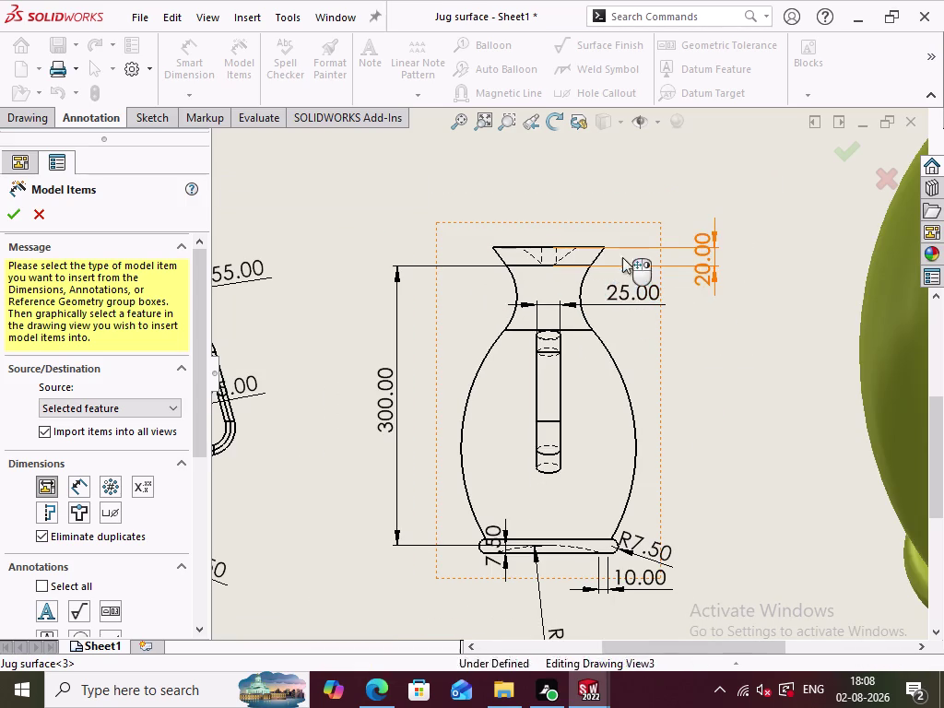
click(684, 367)
scroll(up, 3)
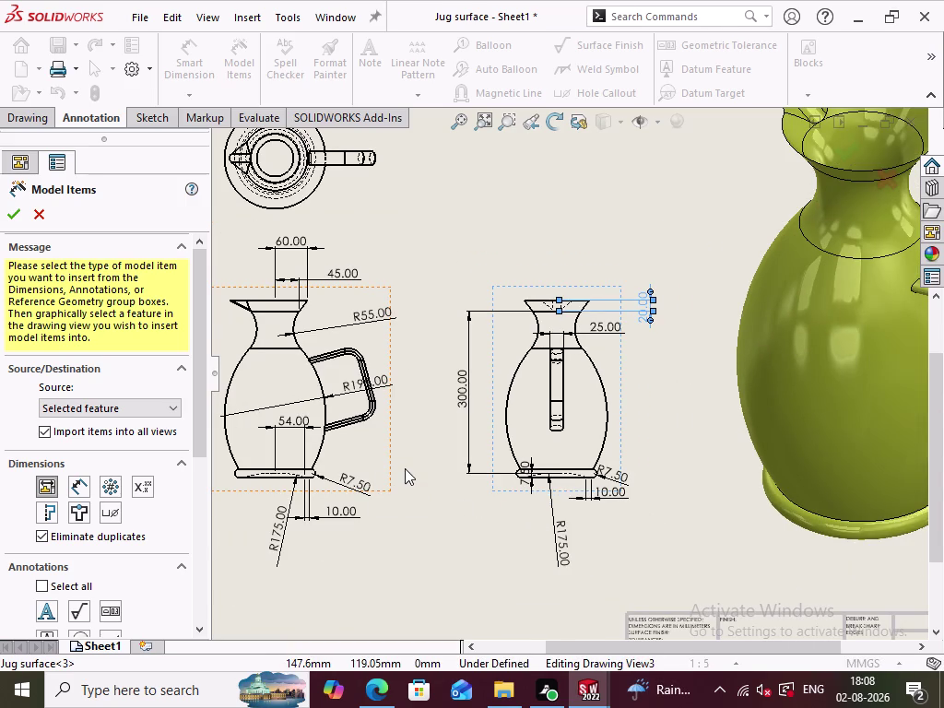
Move the R195.00 dimension clear of the handle and finish the Model Items import.
scroll(down, 3)
drag(385, 368, 387, 367)
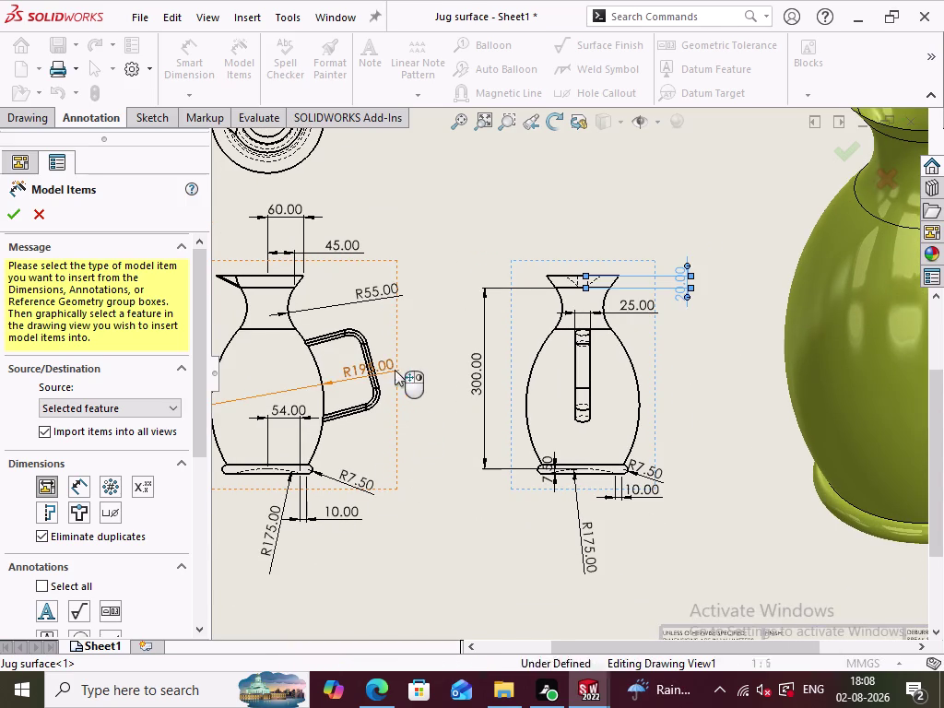
drag(387, 368, 427, 345)
click(421, 442)
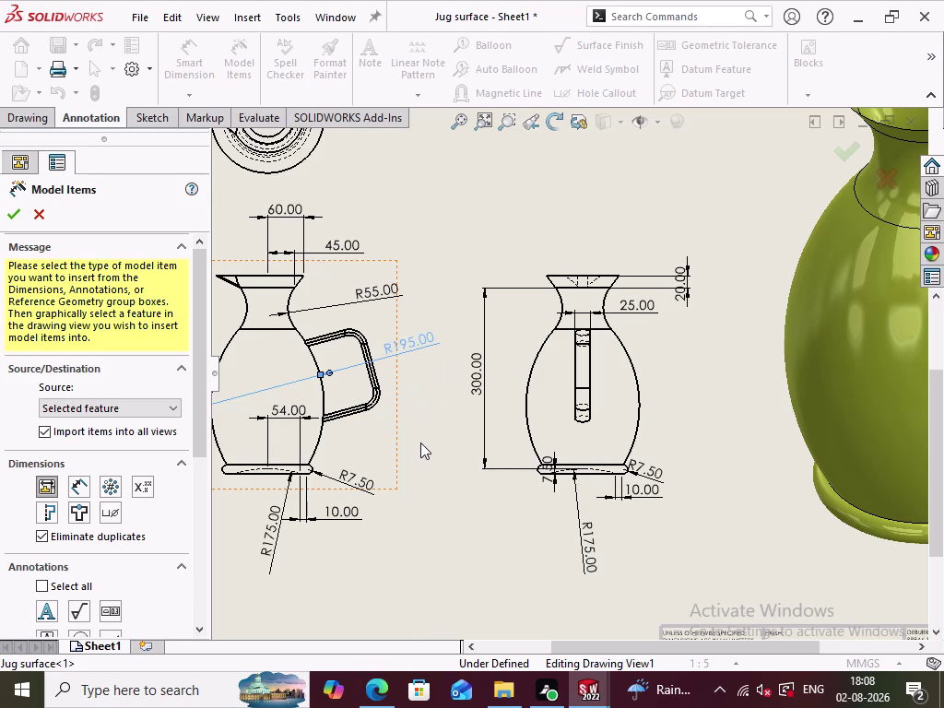
scroll(up, 3)
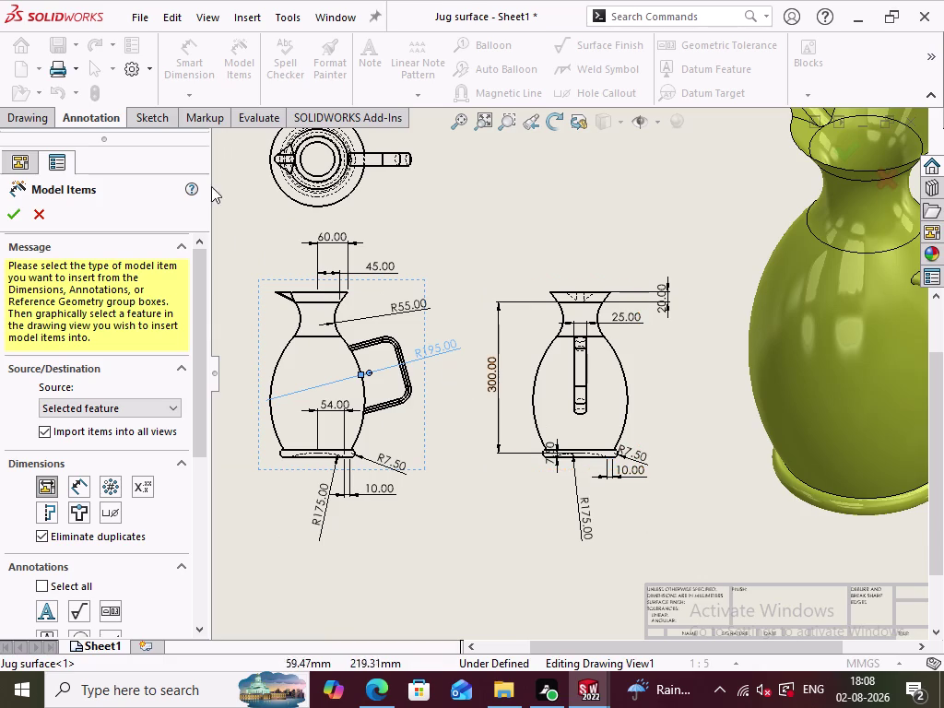
click(7, 211)
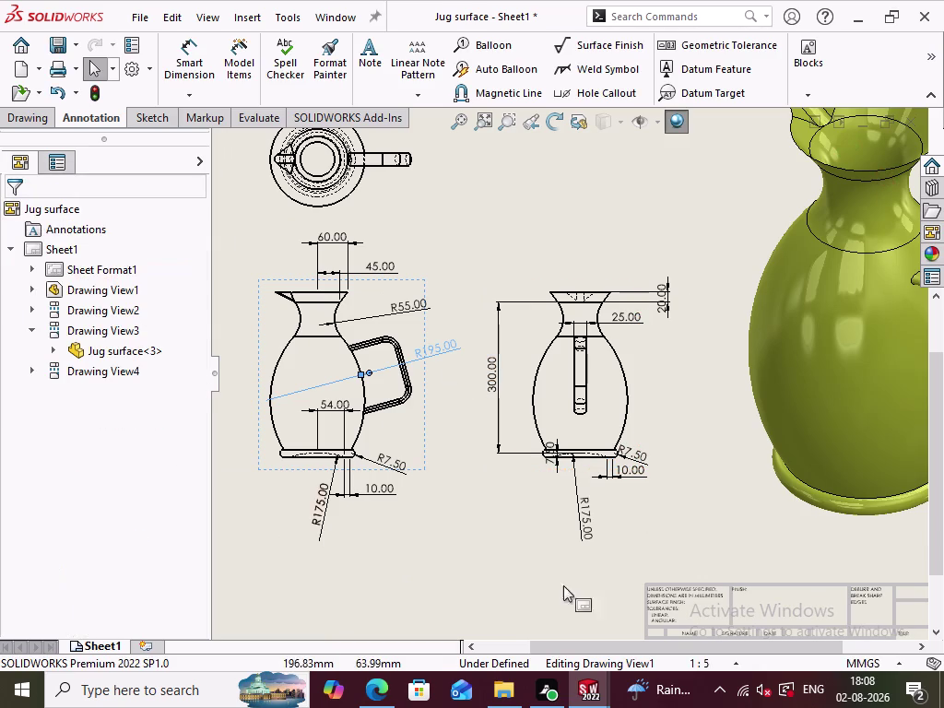
Clear selections on the isometric and side views and reactivate Smart Dimension over the front-view handle.
right_click(611, 478)
click(681, 506)
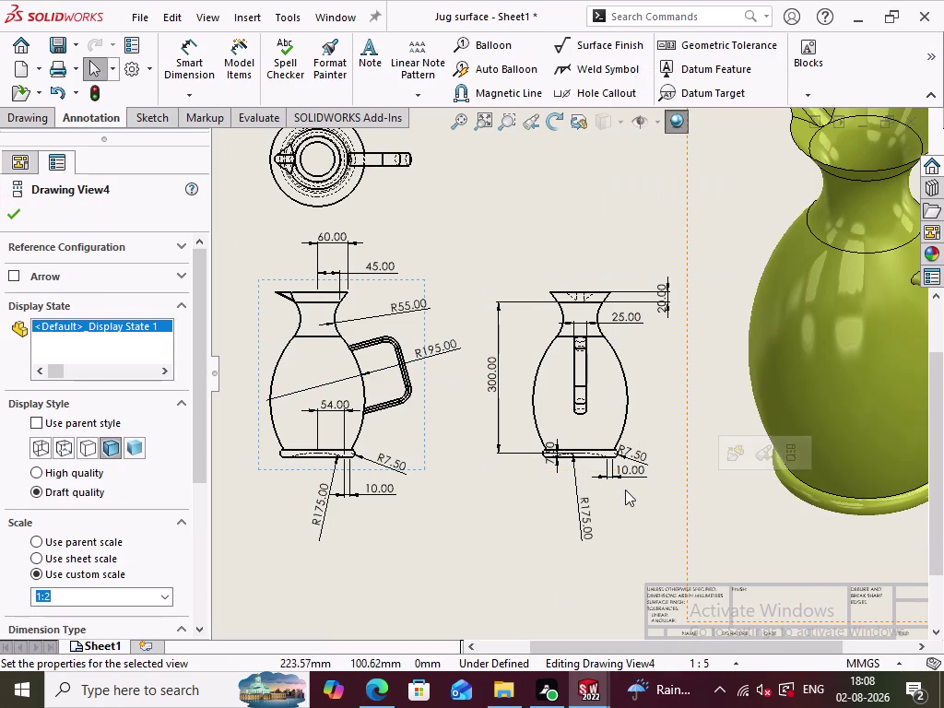
scroll(down, 3)
right_click(605, 449)
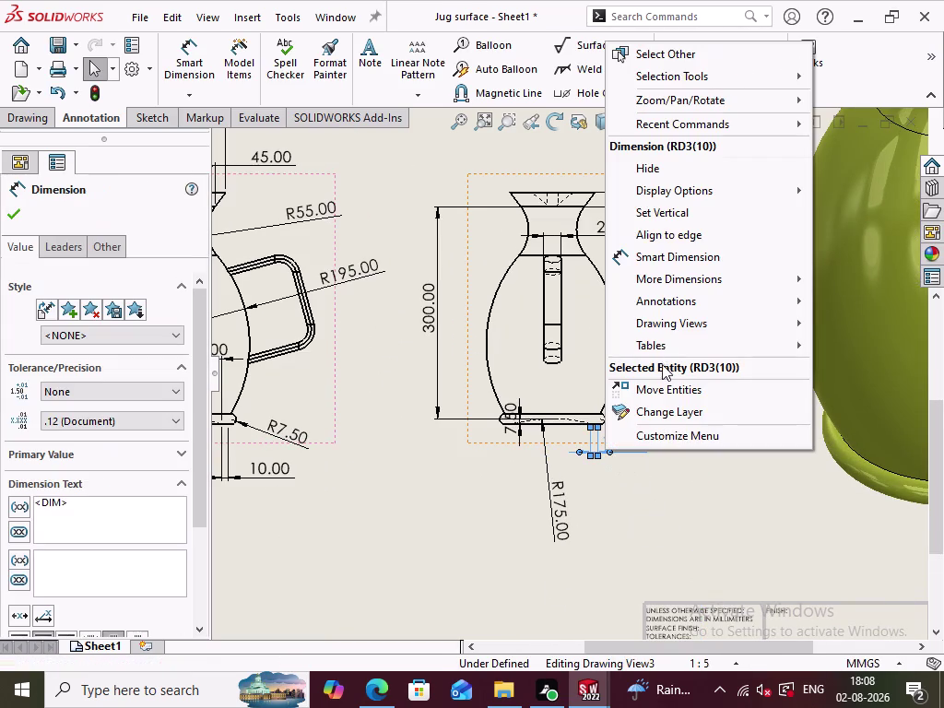
click(658, 173)
click(744, 530)
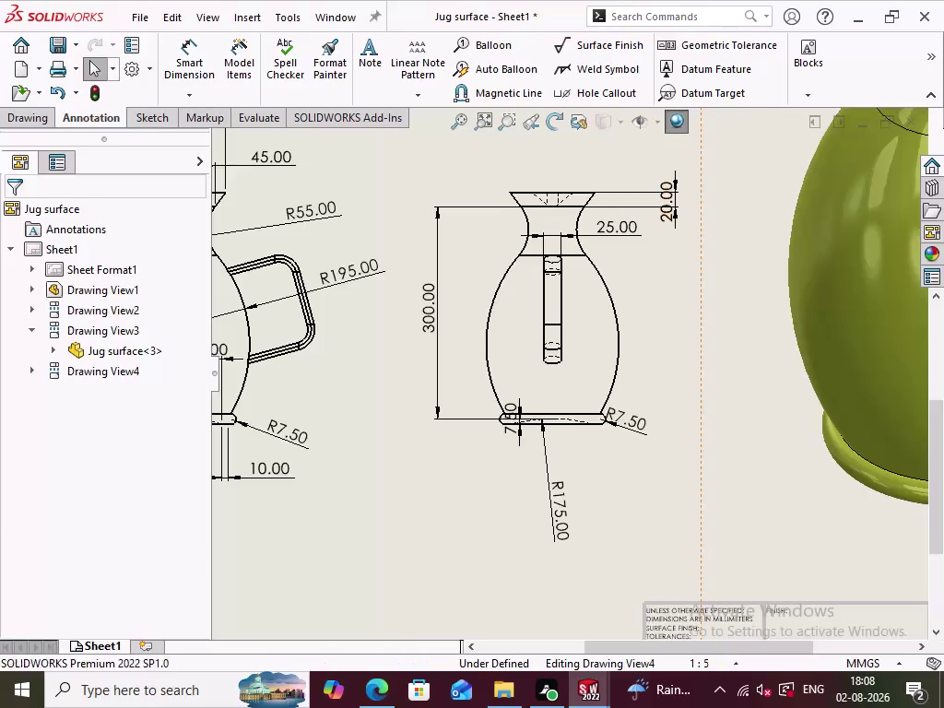
scroll(up, 3)
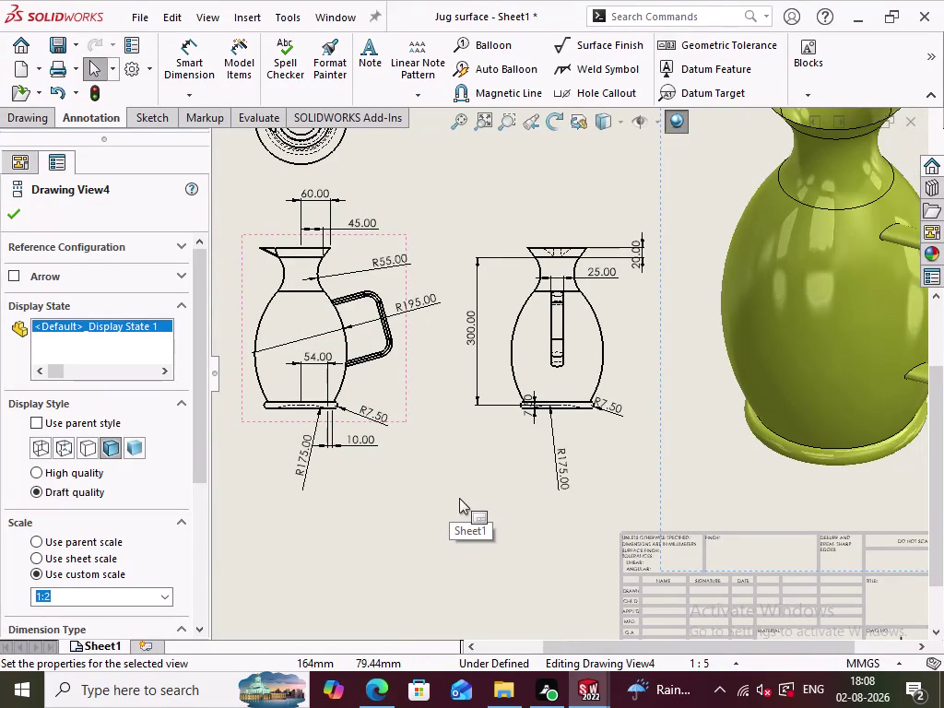
click(191, 60)
scroll(down, 3)
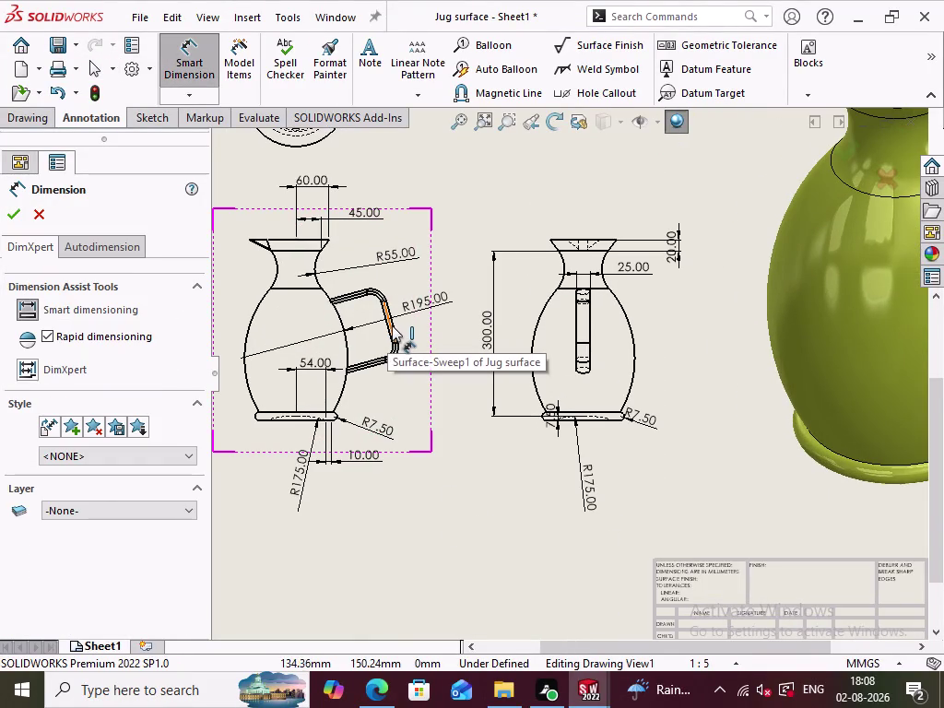
Dimension the straight handle segment 77.50 and move R195.00 outside the jug's left side.
click(391, 325)
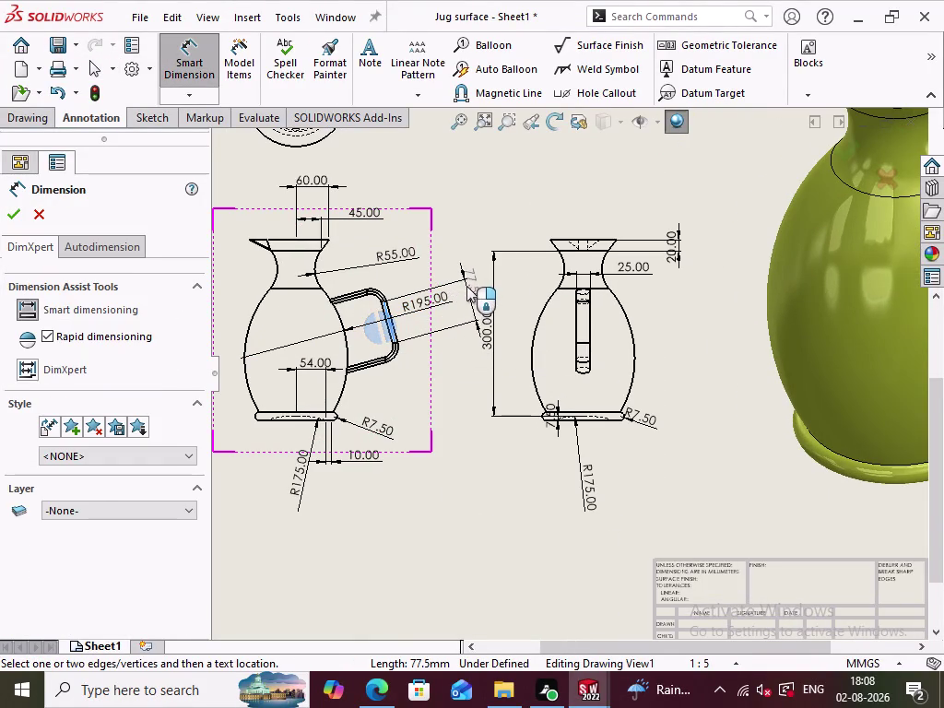
click(464, 286)
click(456, 364)
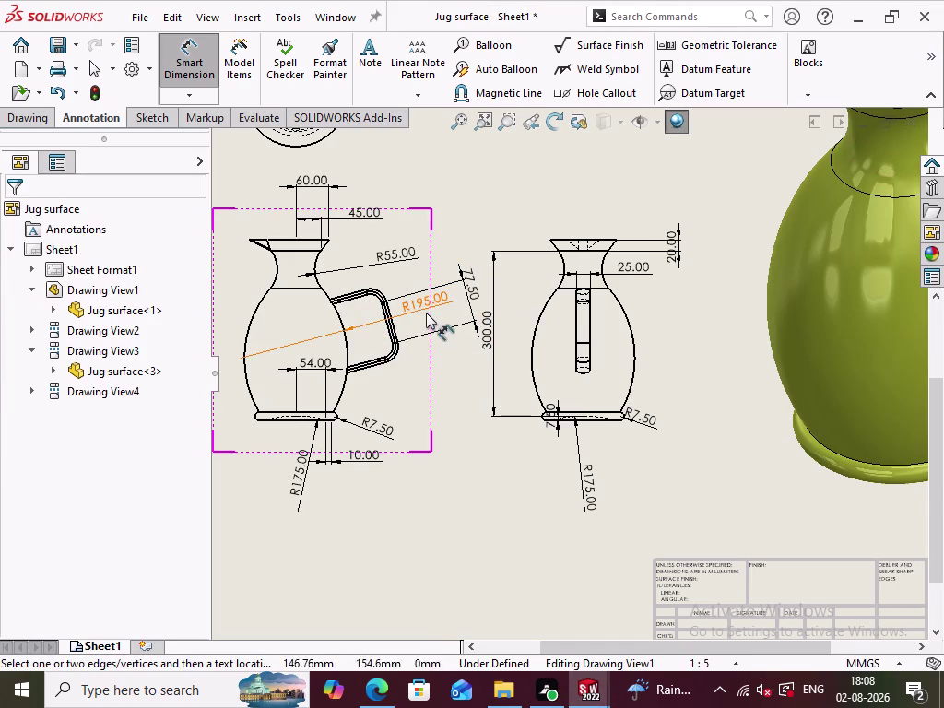
drag(428, 304, 290, 337)
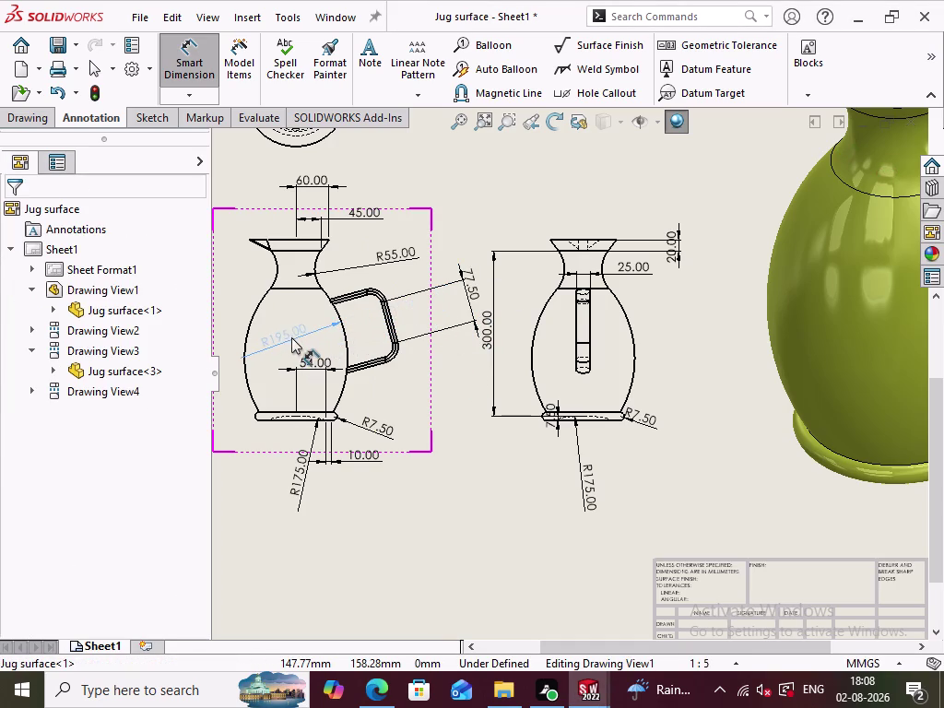
drag(290, 337, 291, 338)
click(456, 395)
scroll(up, 3)
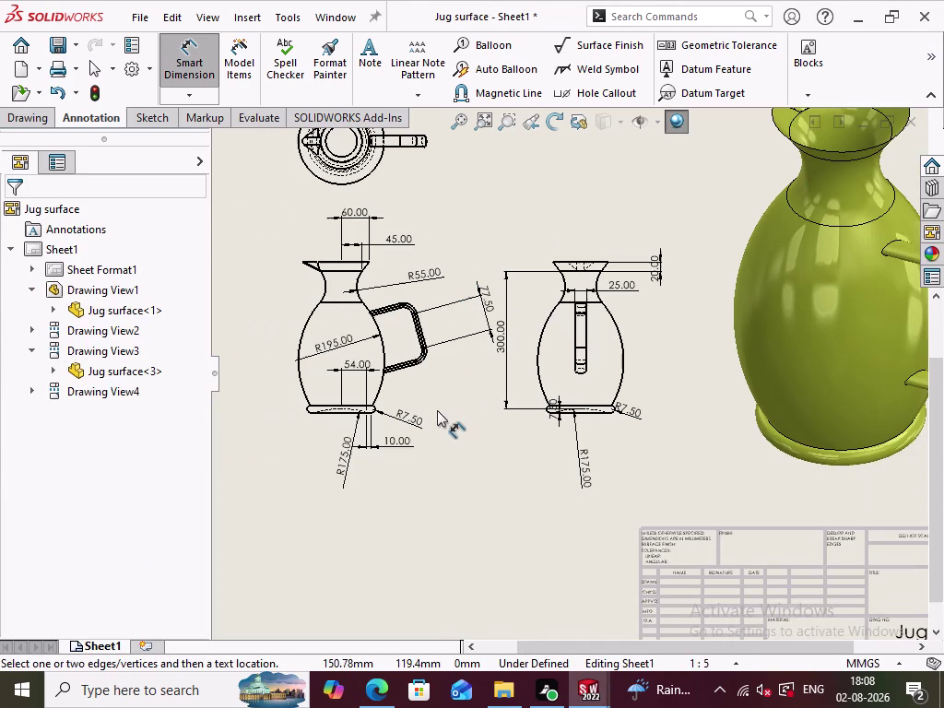
drag(325, 343, 314, 349)
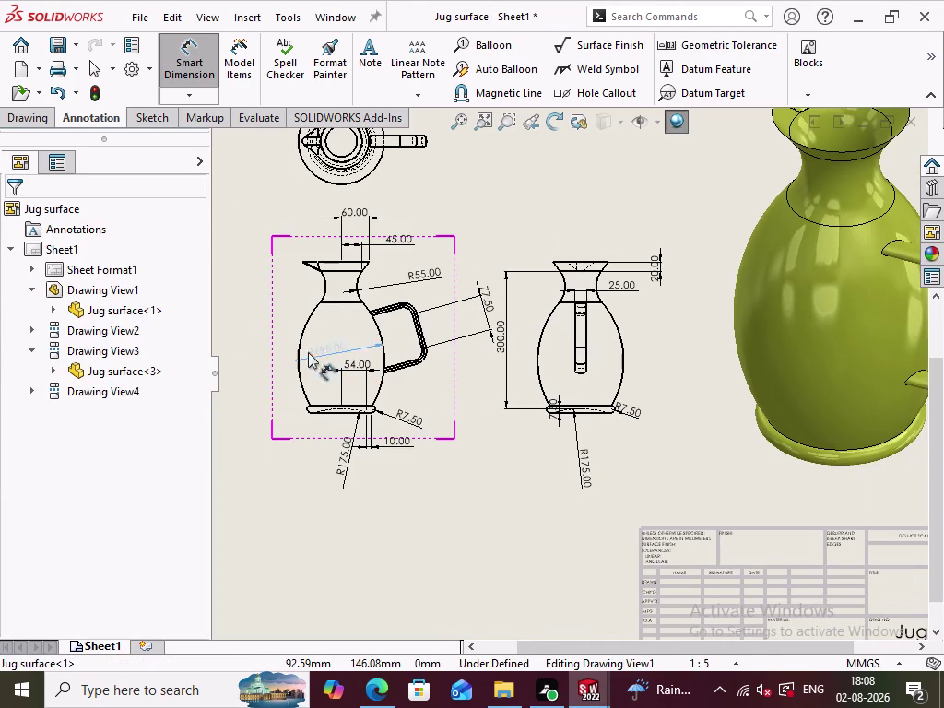
drag(315, 349, 233, 383)
click(302, 483)
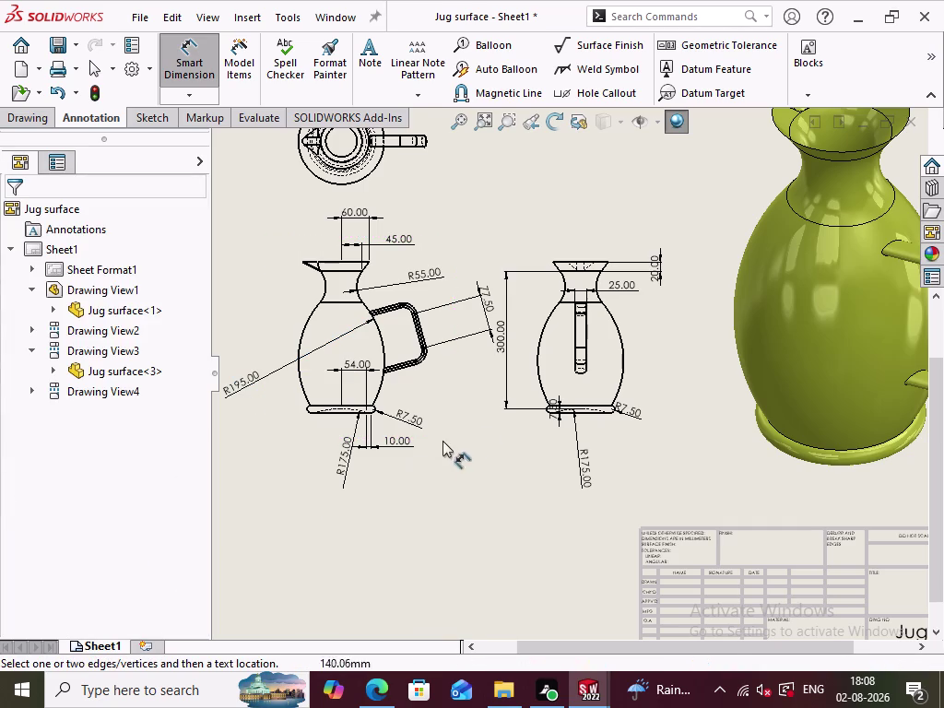
Reposition the 77.50 handle dimension closer to the handle.
scroll(down, 3)
drag(492, 284, 493, 297)
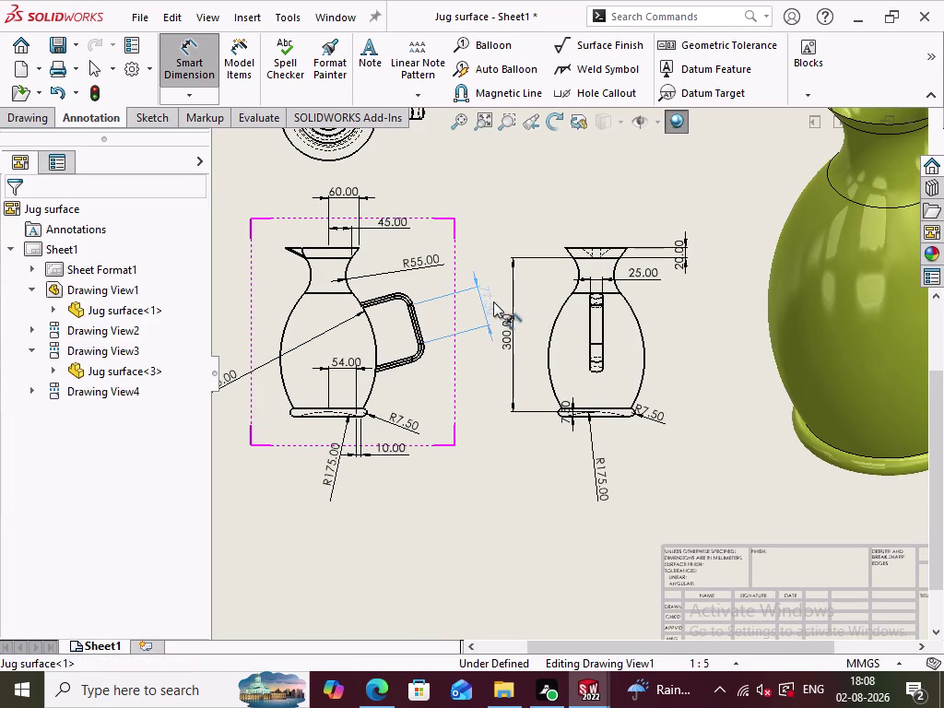
drag(493, 297, 463, 307)
click(472, 400)
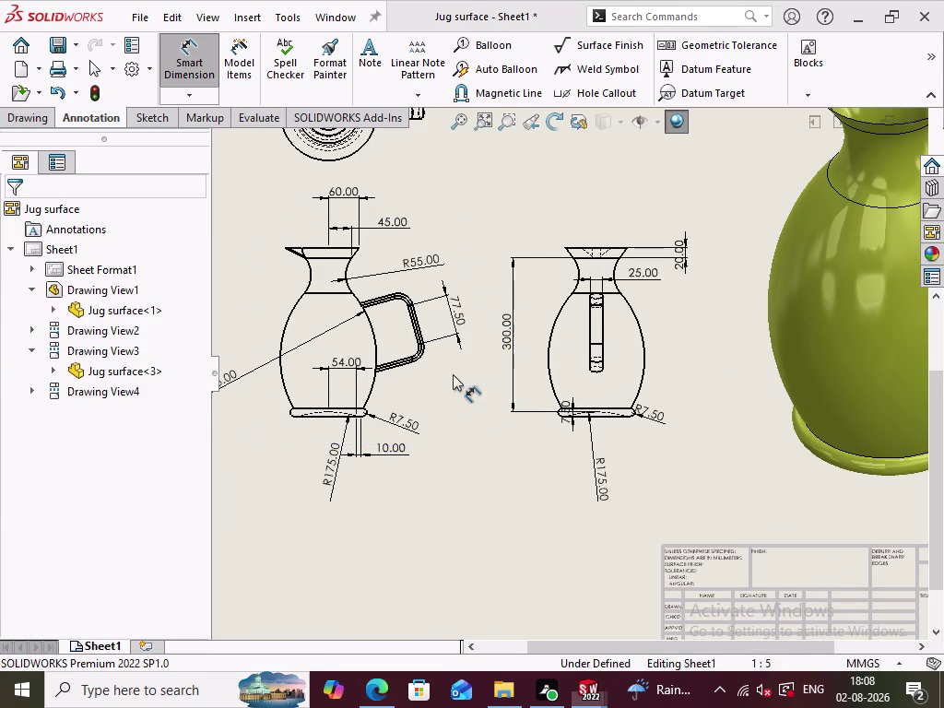
scroll(down, 3)
scroll(down, 3)
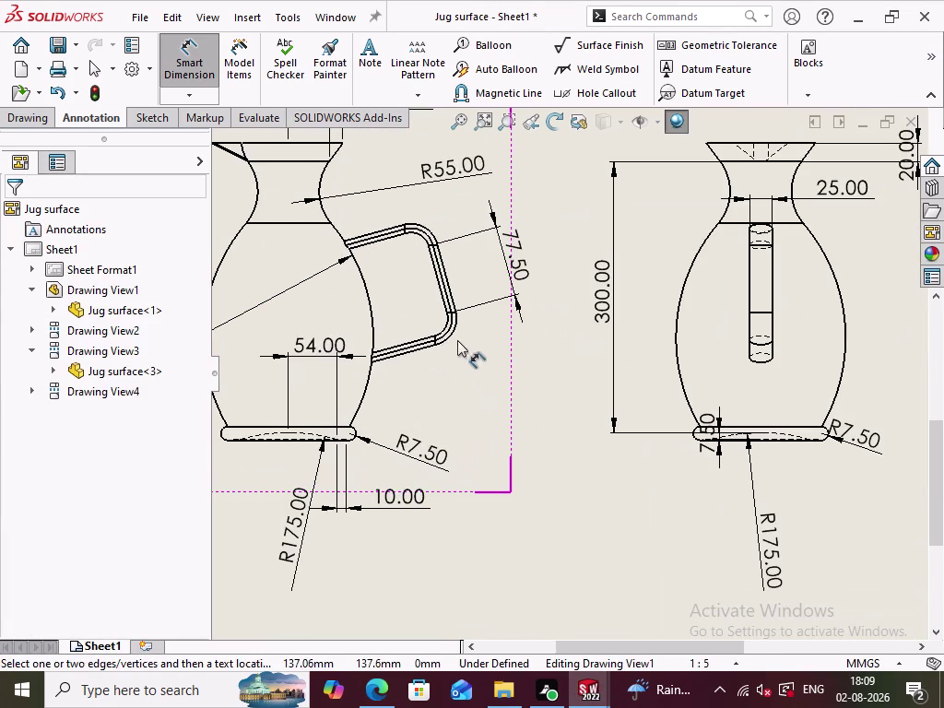
Add the R25.00 handle corner radius and abandon a 90.43 height dimension.
click(449, 333)
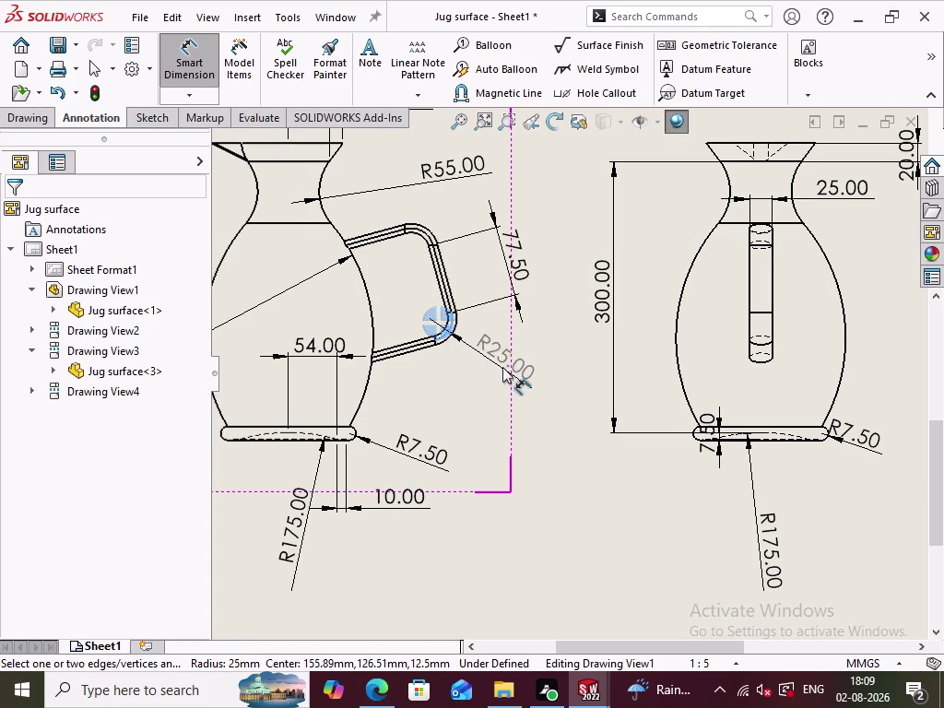
click(505, 367)
click(569, 446)
scroll(up, 3)
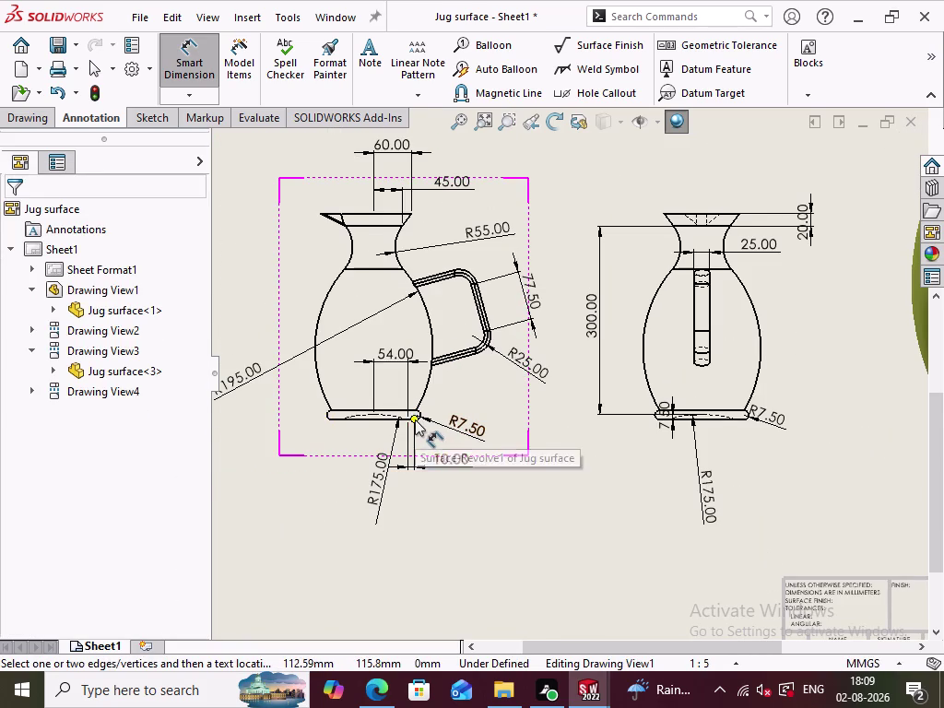
scroll(down, 3)
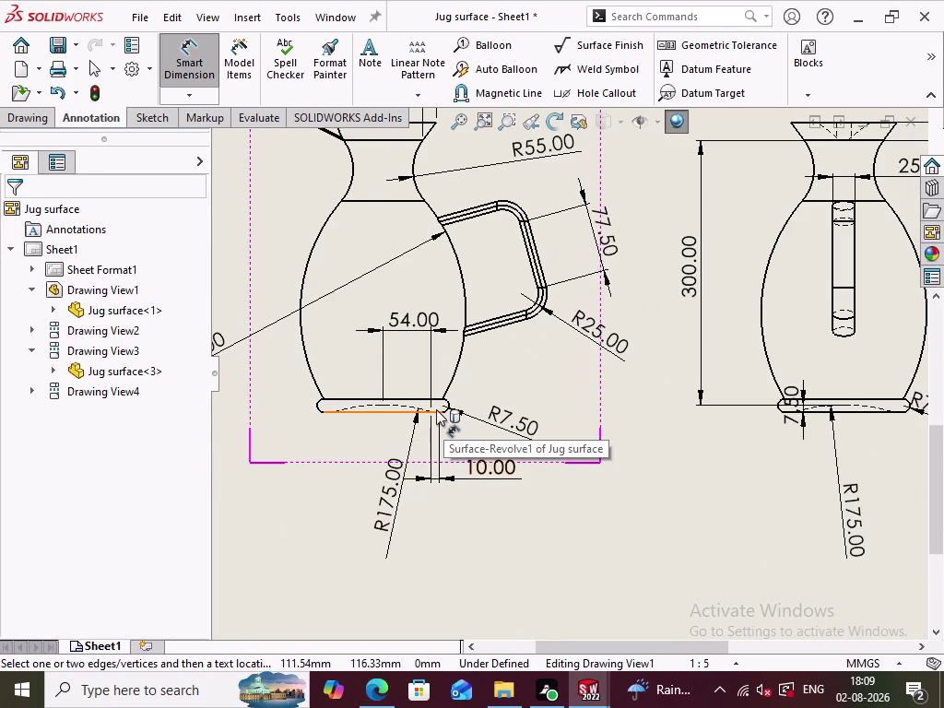
click(437, 410)
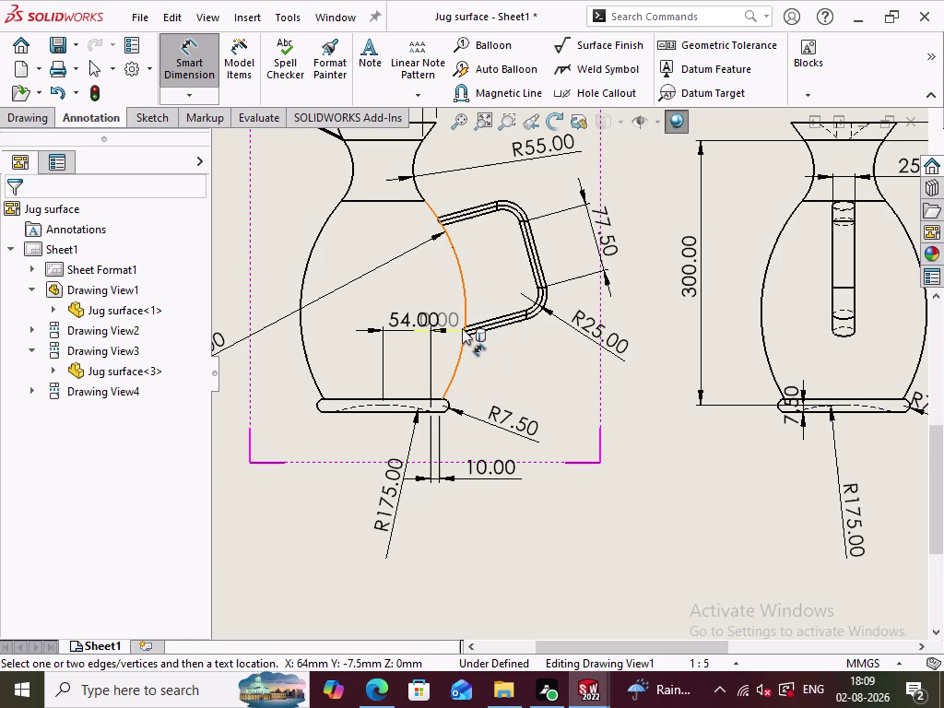
click(462, 333)
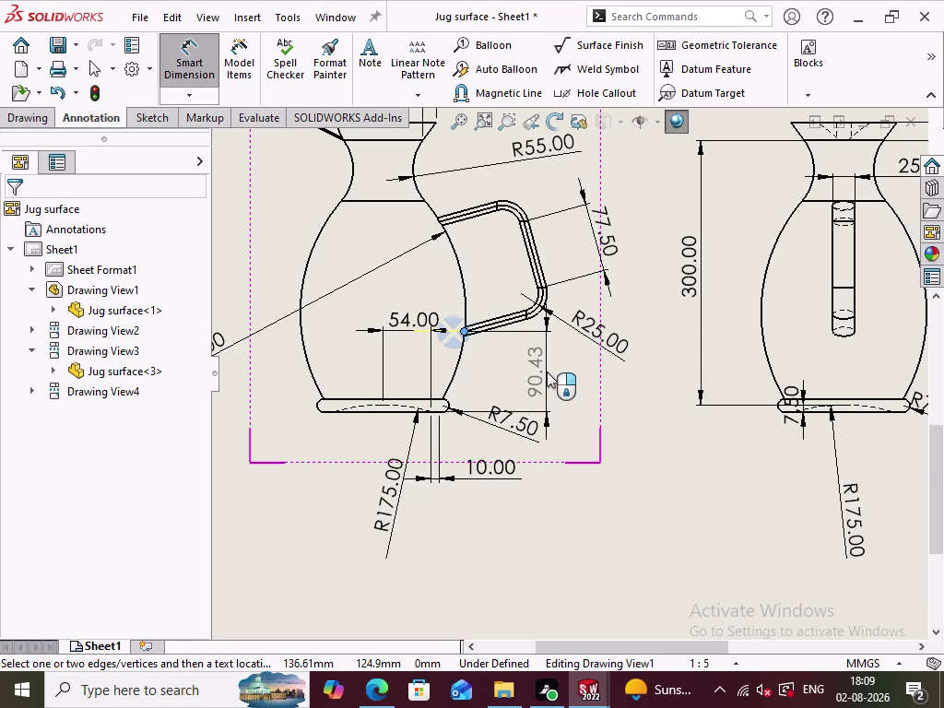
click(205, 64)
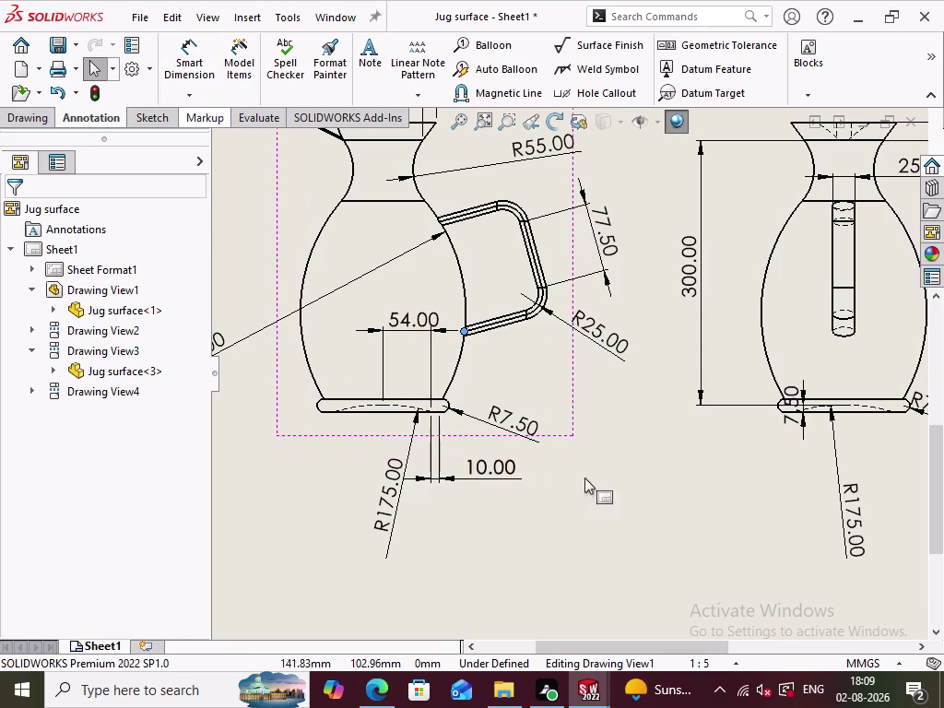
Deselect, zoom out to the whole front view, and restart Smart Dimension.
click(603, 506)
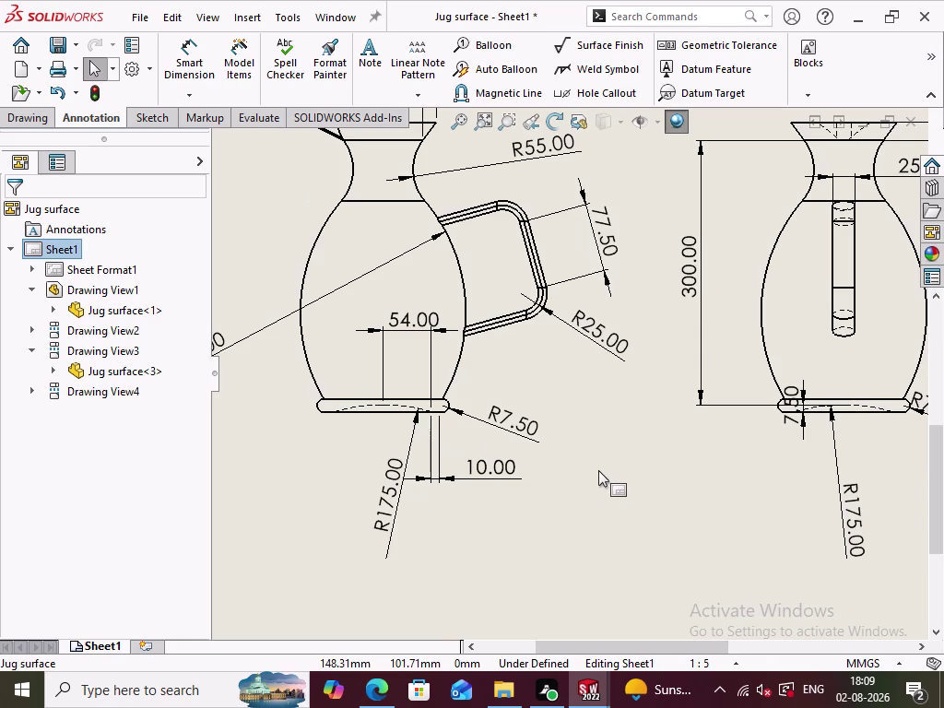
scroll(up, 3)
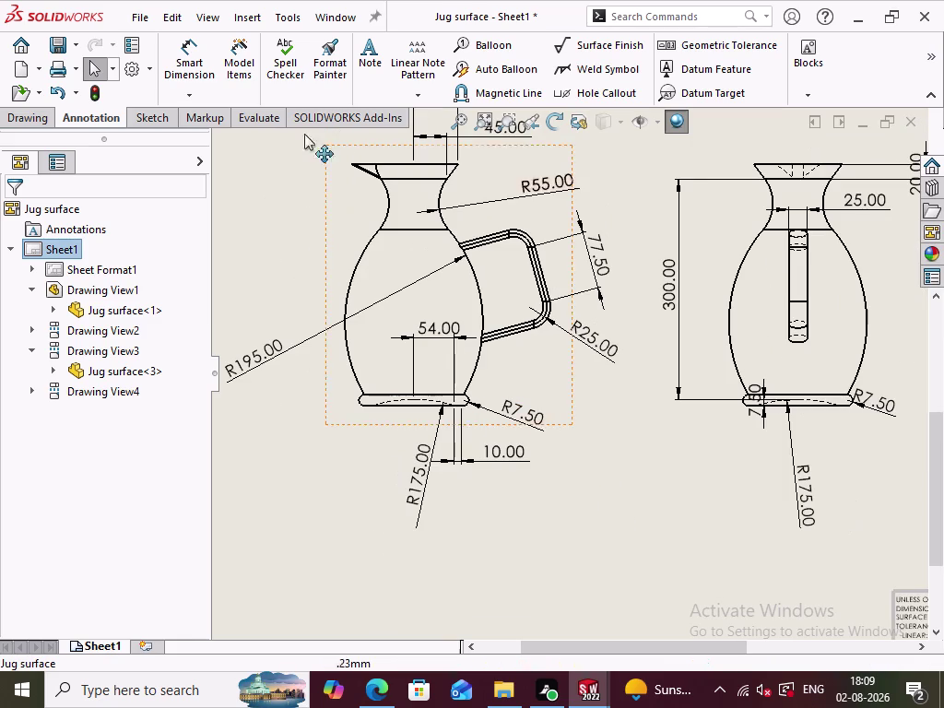
click(192, 68)
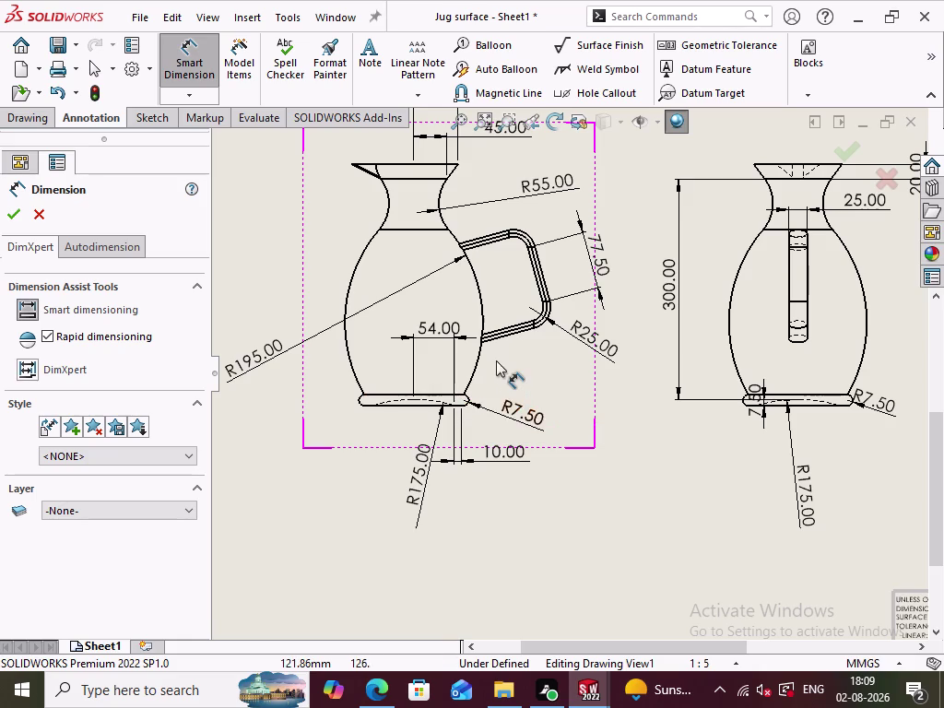
Try a 90.43 handle-joint height dimension again, cancel it, and restart dimensioning.
scroll(down, 3)
scroll(up, 3)
scroll(down, 3)
scroll(up, 3)
scroll(down, 3)
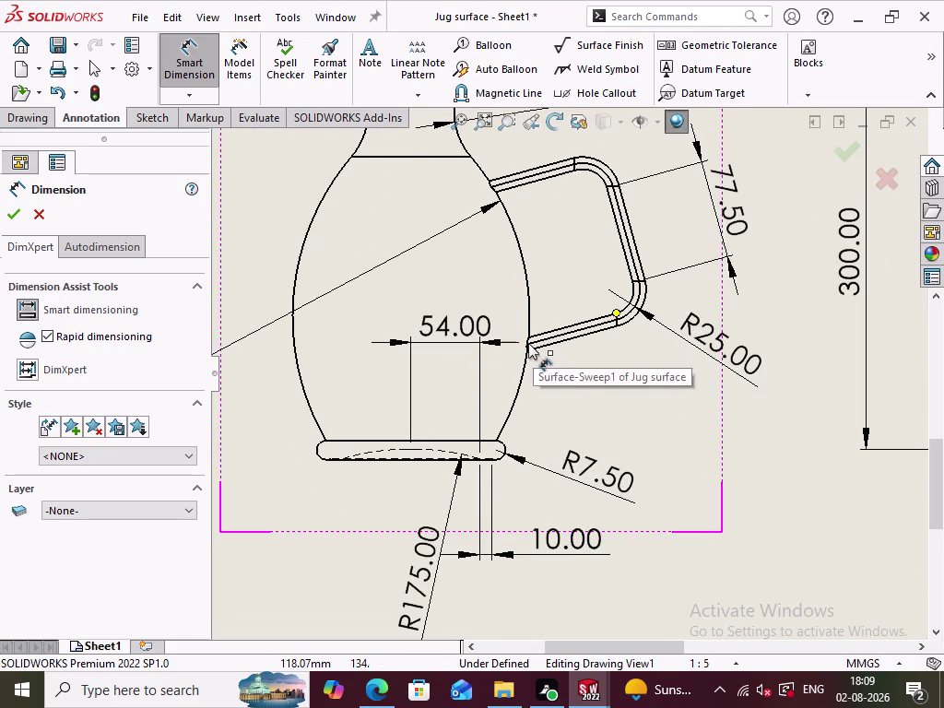
click(528, 343)
click(493, 457)
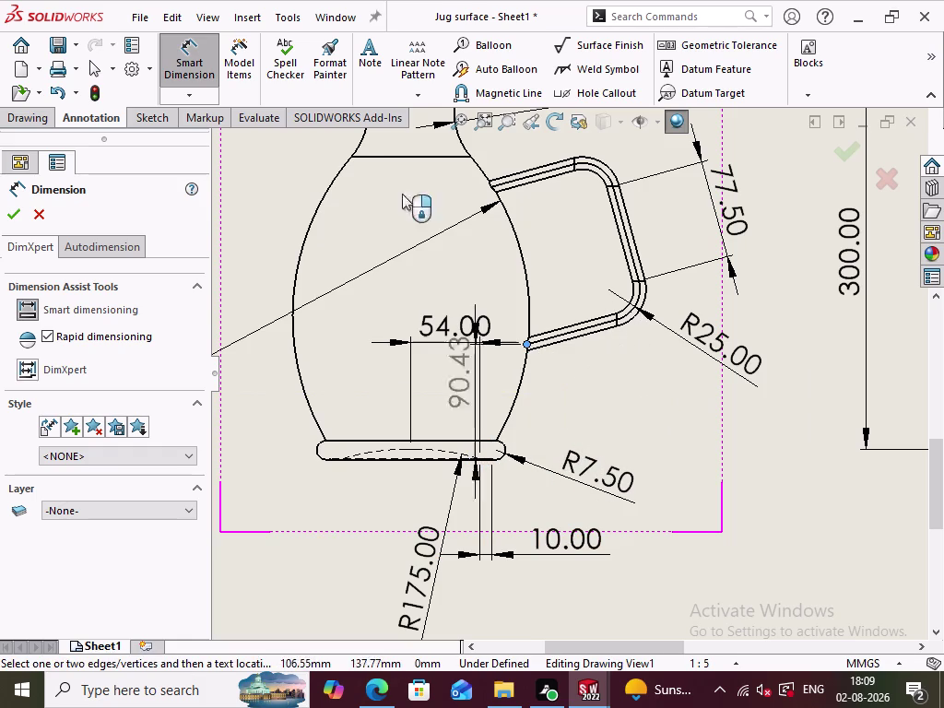
click(188, 66)
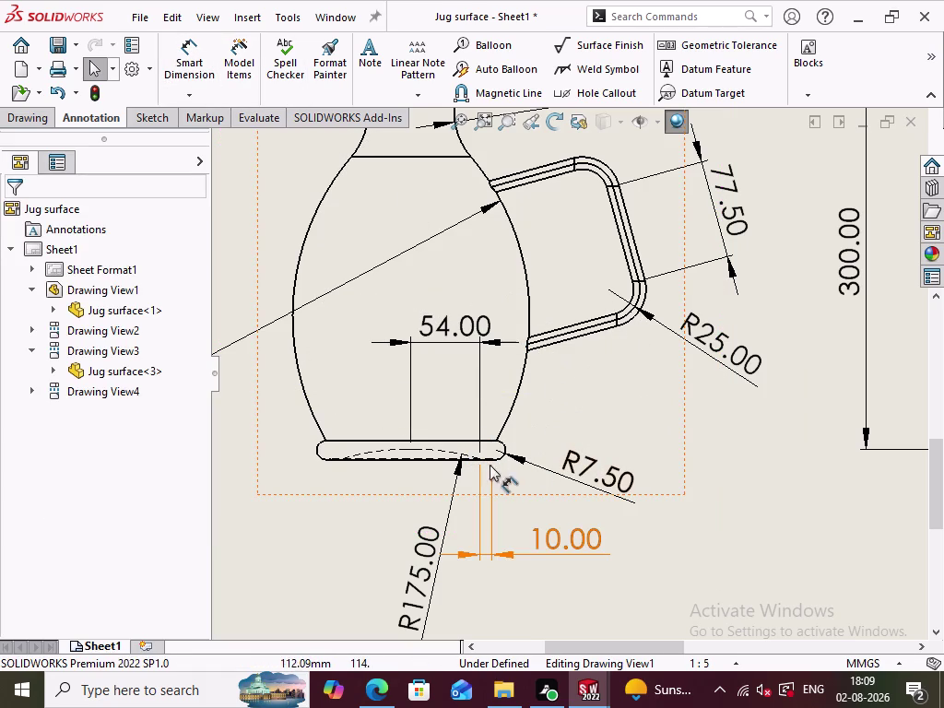
click(193, 60)
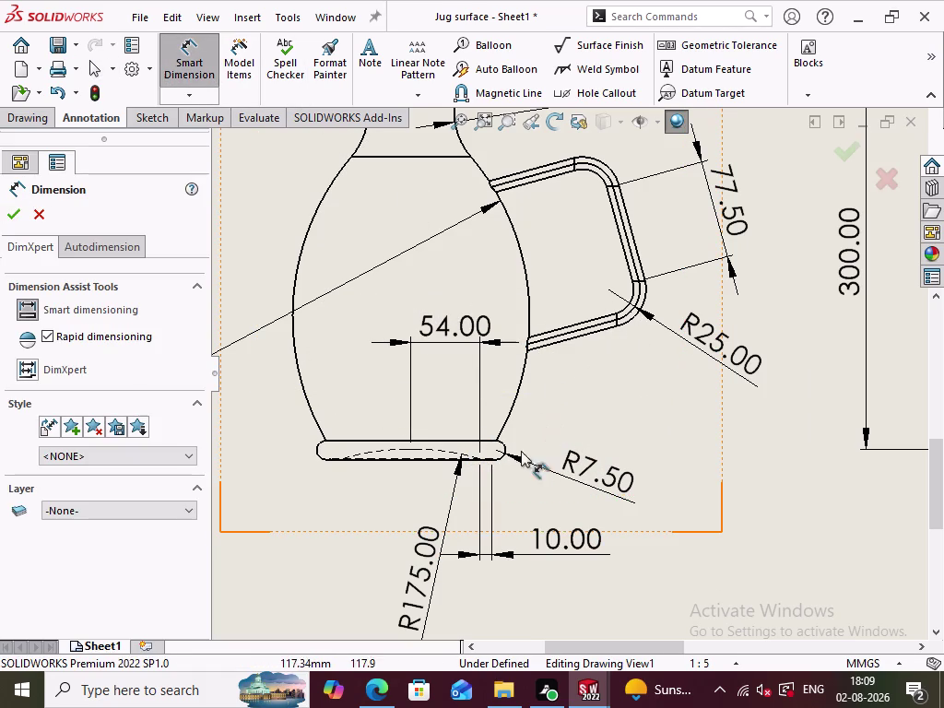
Start Model Items with the front view and handle sweep as source.
click(239, 61)
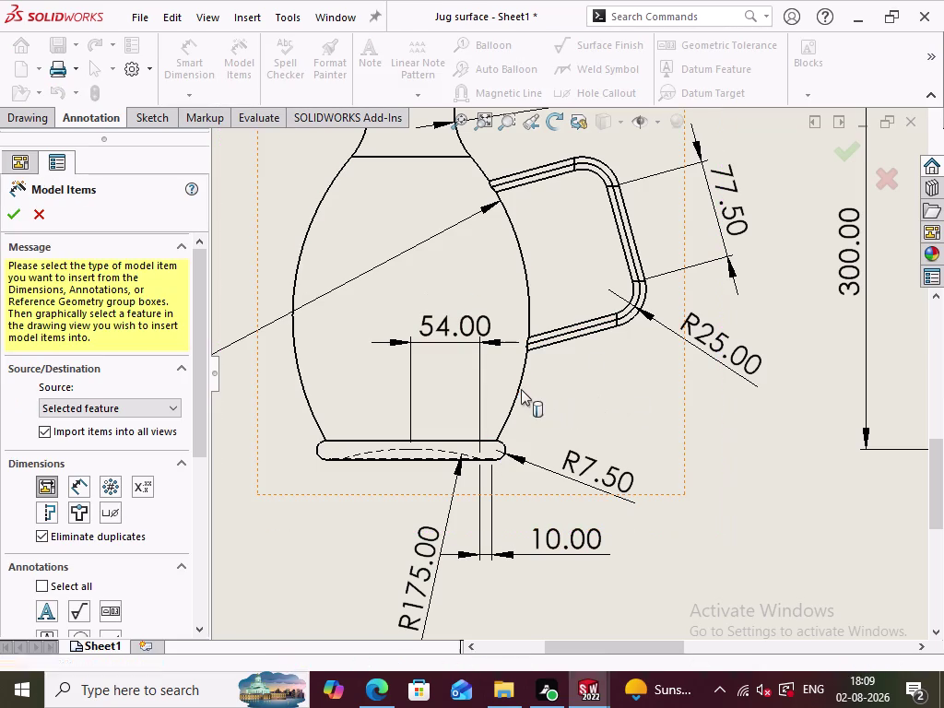
click(518, 388)
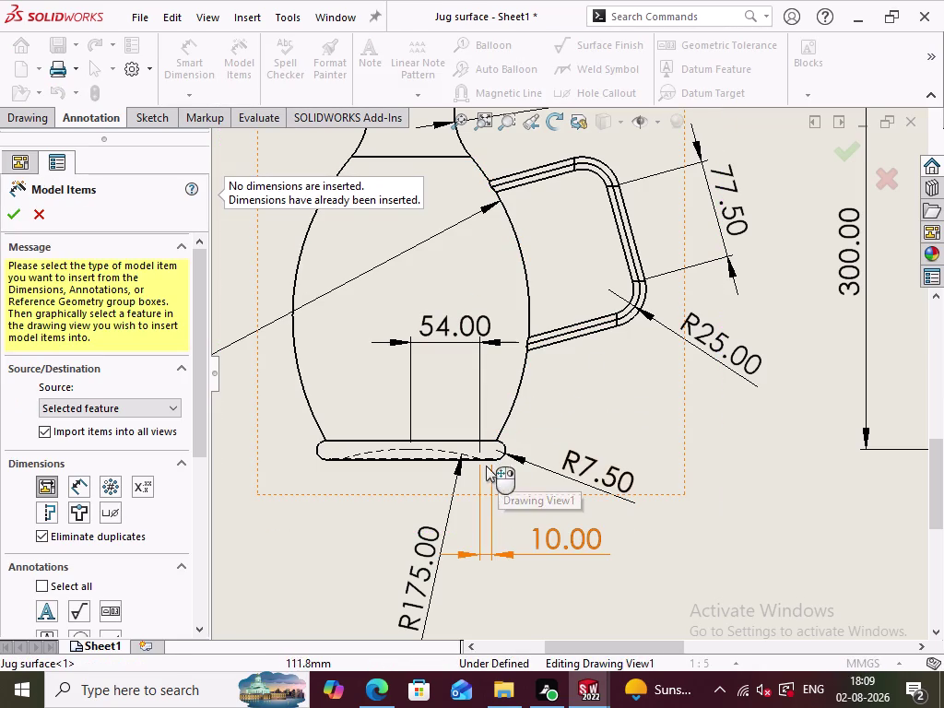
click(560, 343)
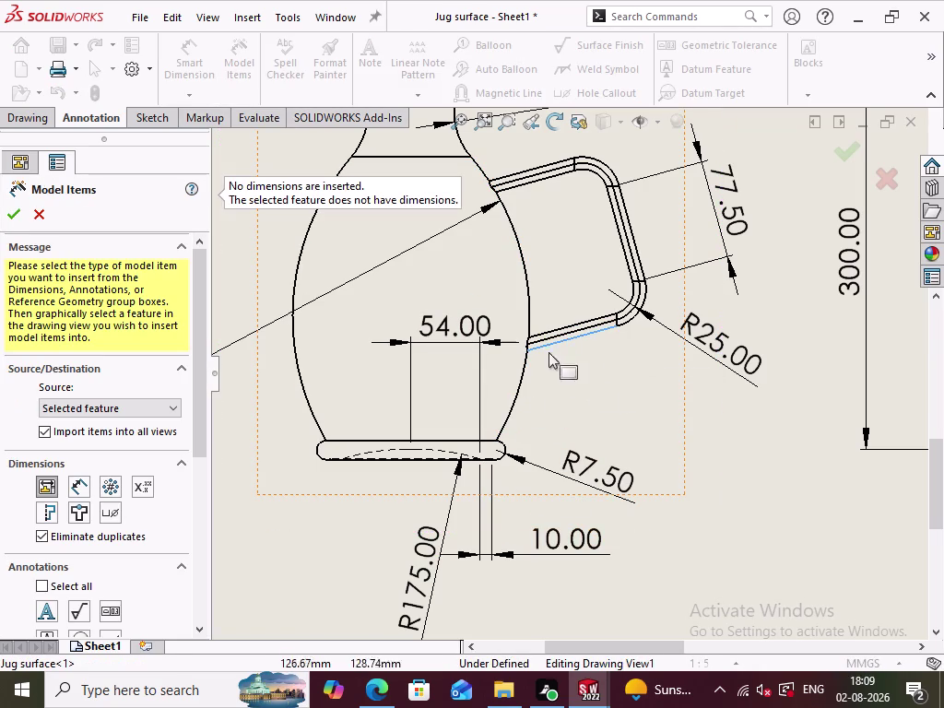
Uncheck 'Import items into all views', reselect the front view, cancel Model Items, reactivate Smart Dimension.
click(556, 328)
click(529, 325)
click(523, 395)
click(499, 462)
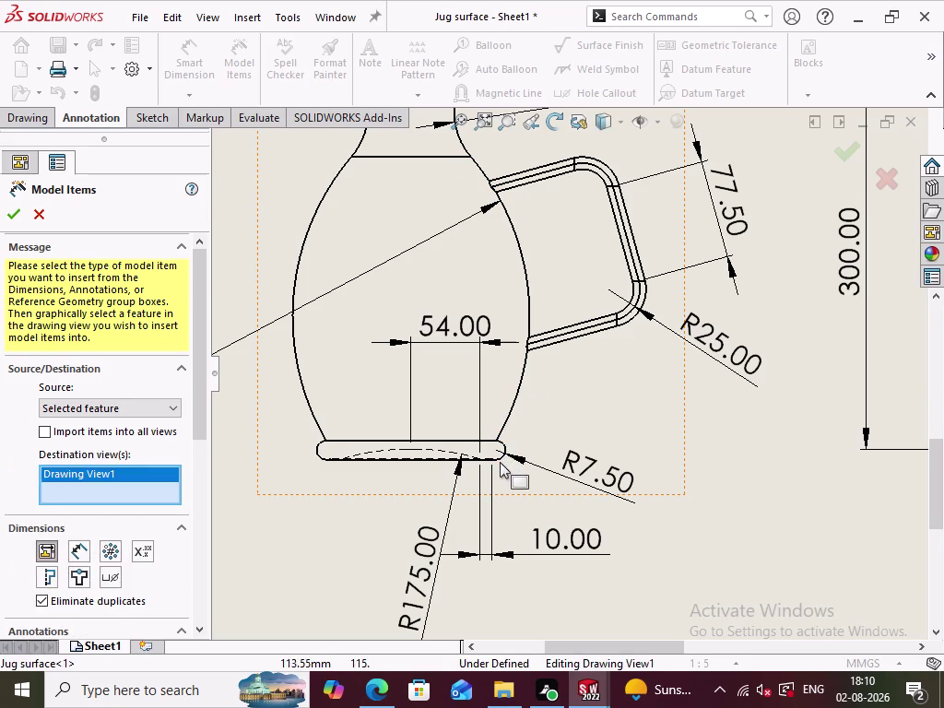
click(482, 441)
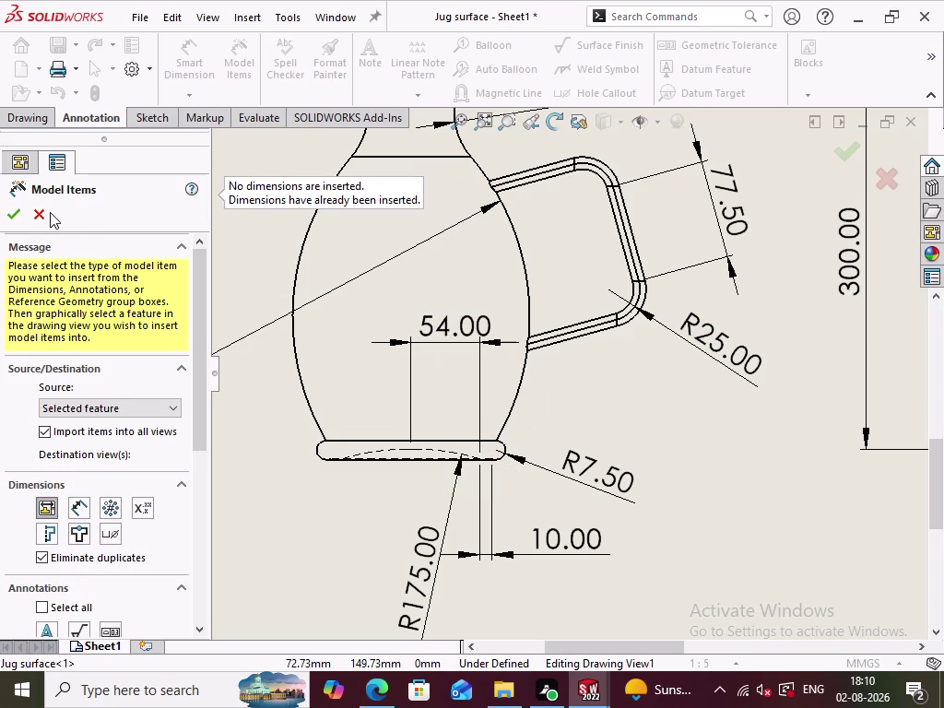
click(39, 213)
click(211, 51)
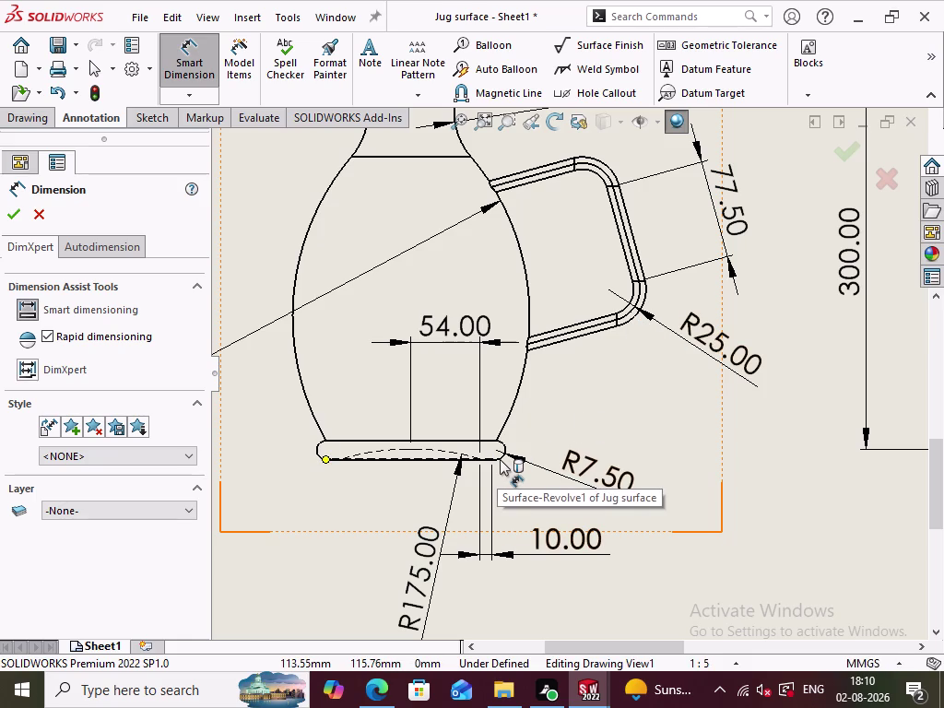
click(499, 459)
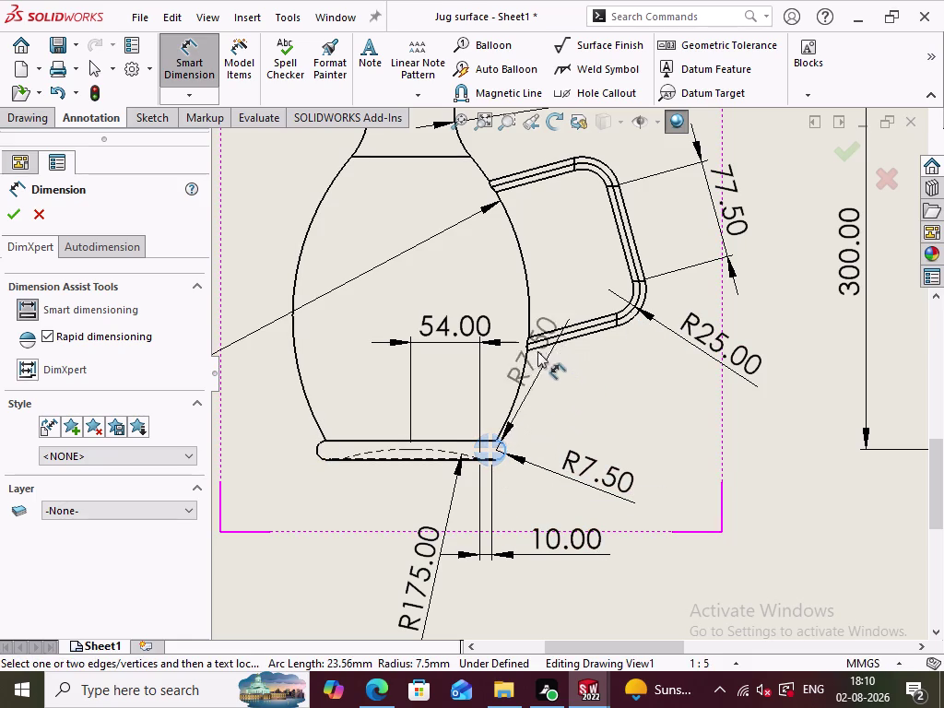
click(528, 342)
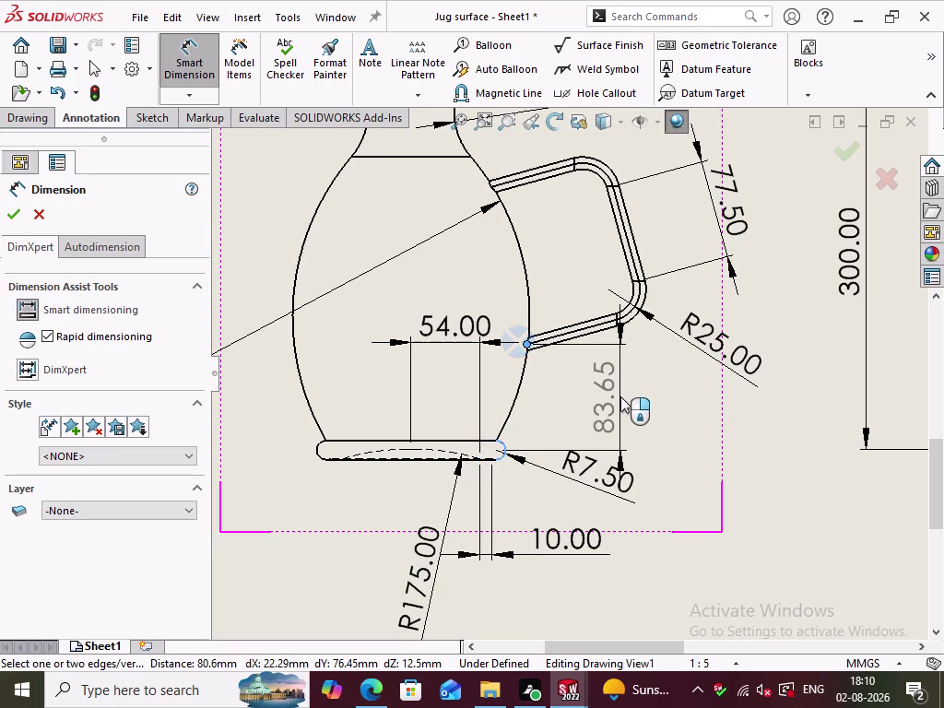
click(191, 59)
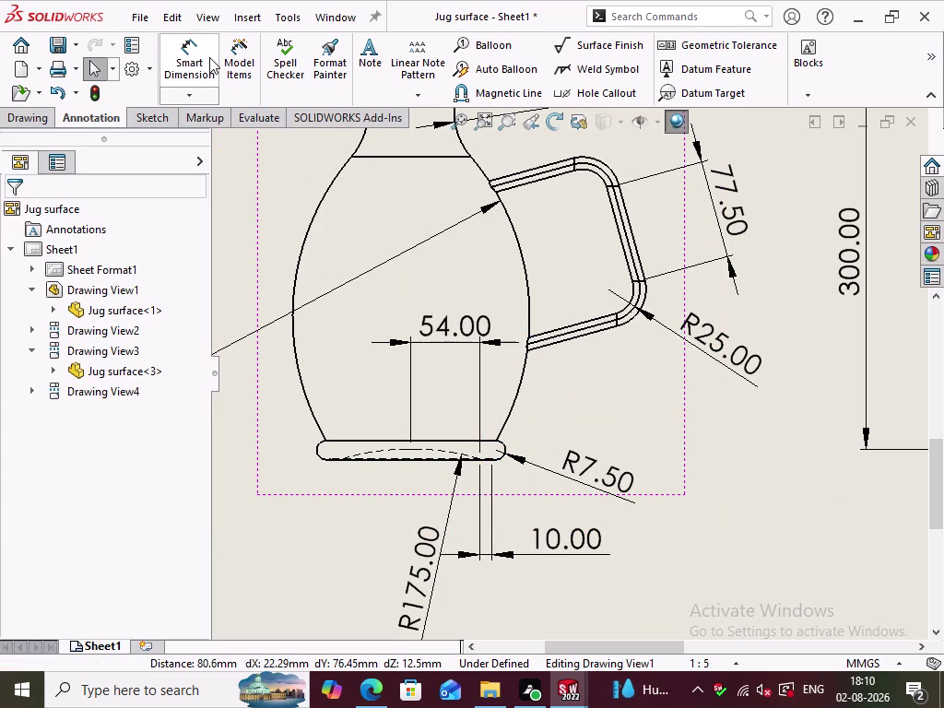
click(191, 67)
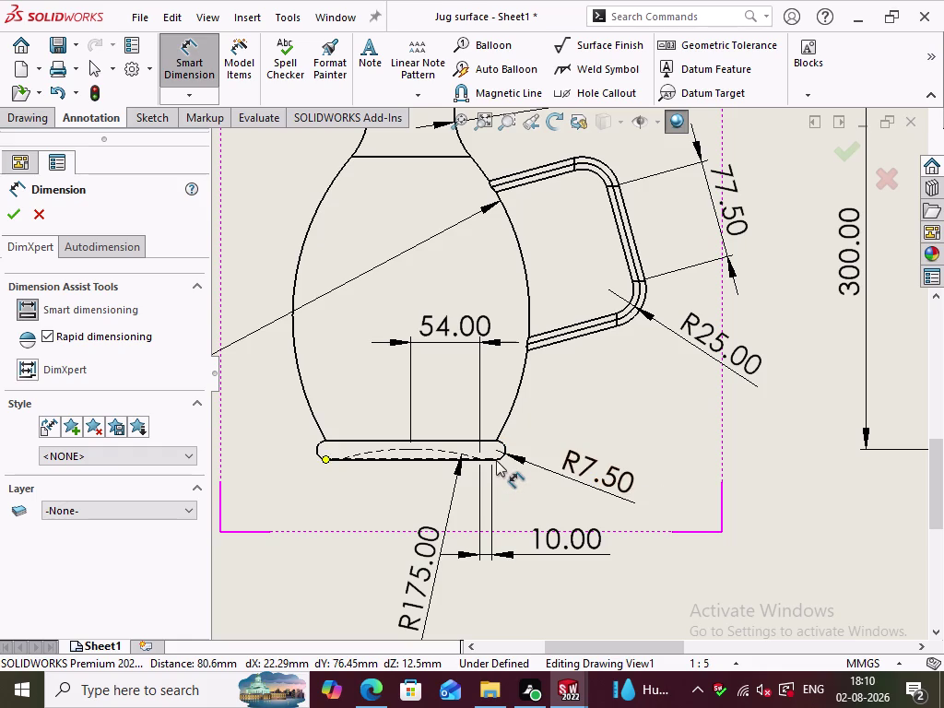
scroll(down, 3)
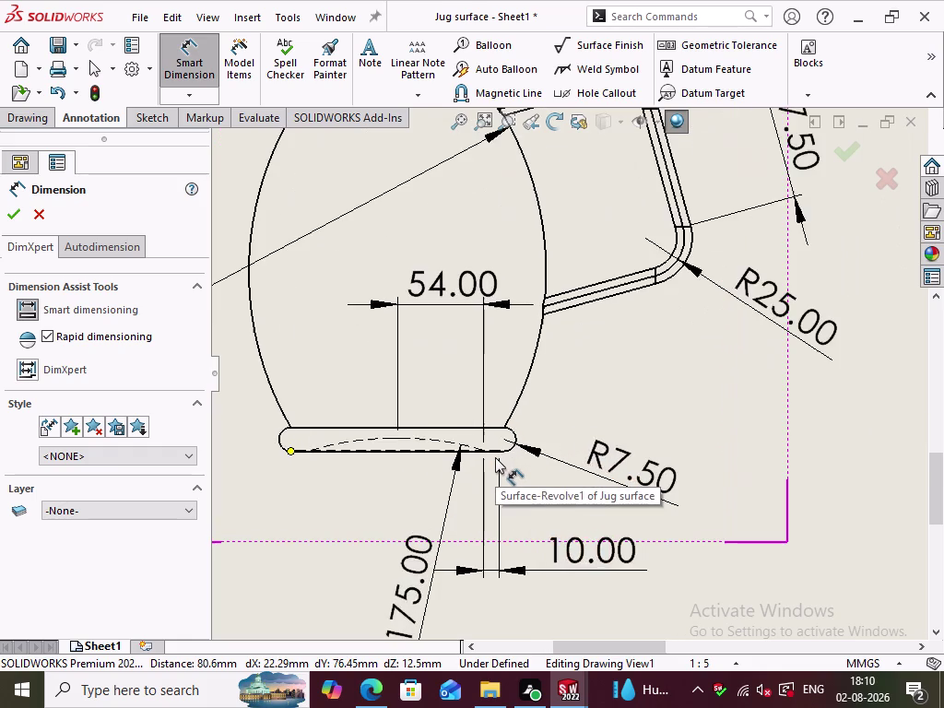
scroll(down, 3)
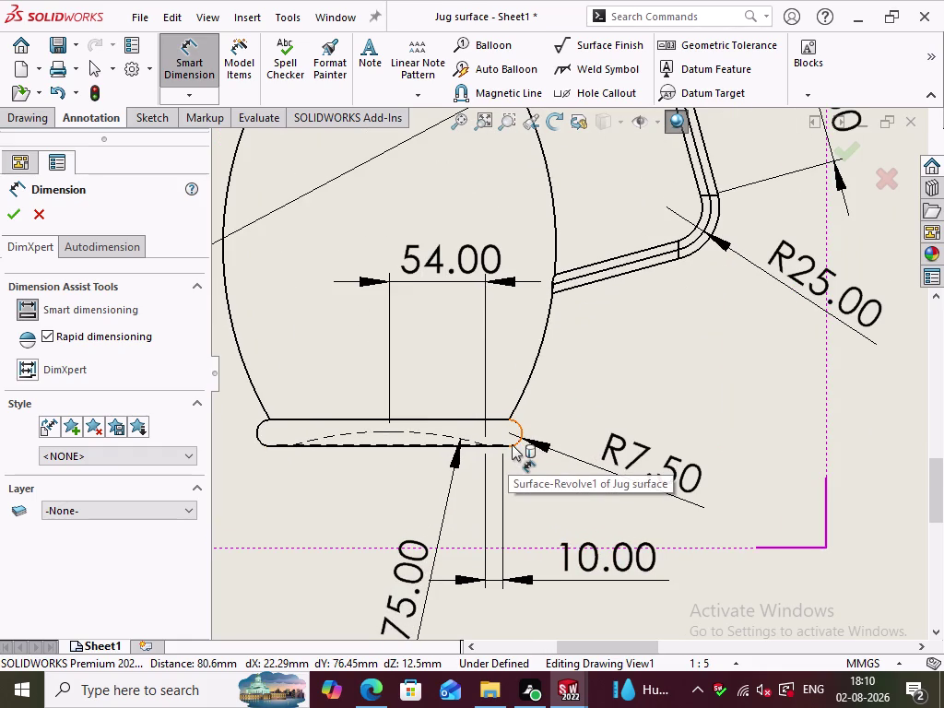
click(496, 445)
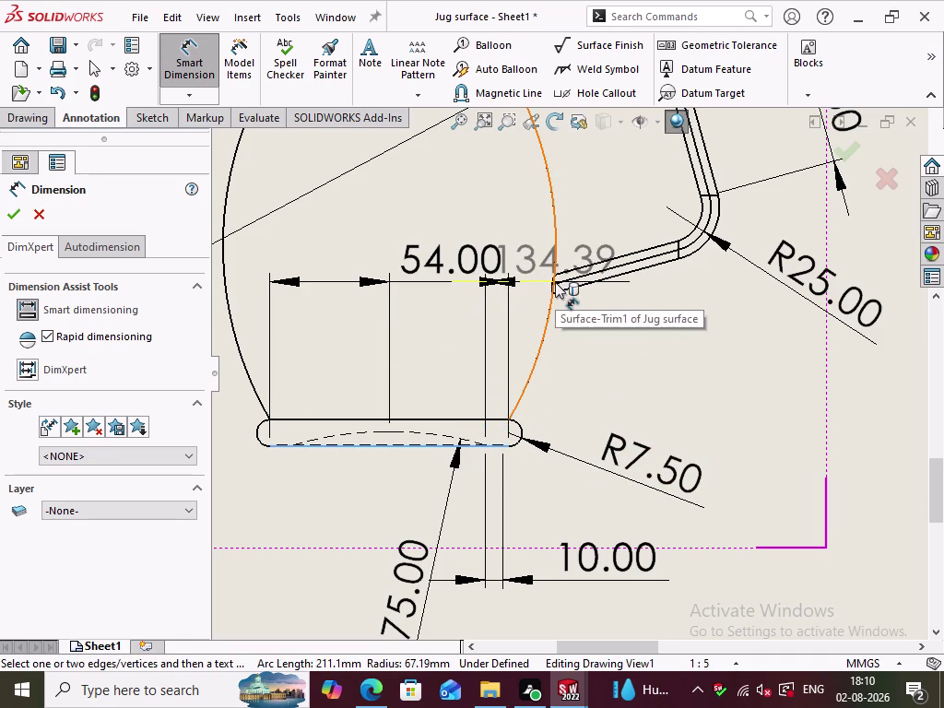
scroll(down, 3)
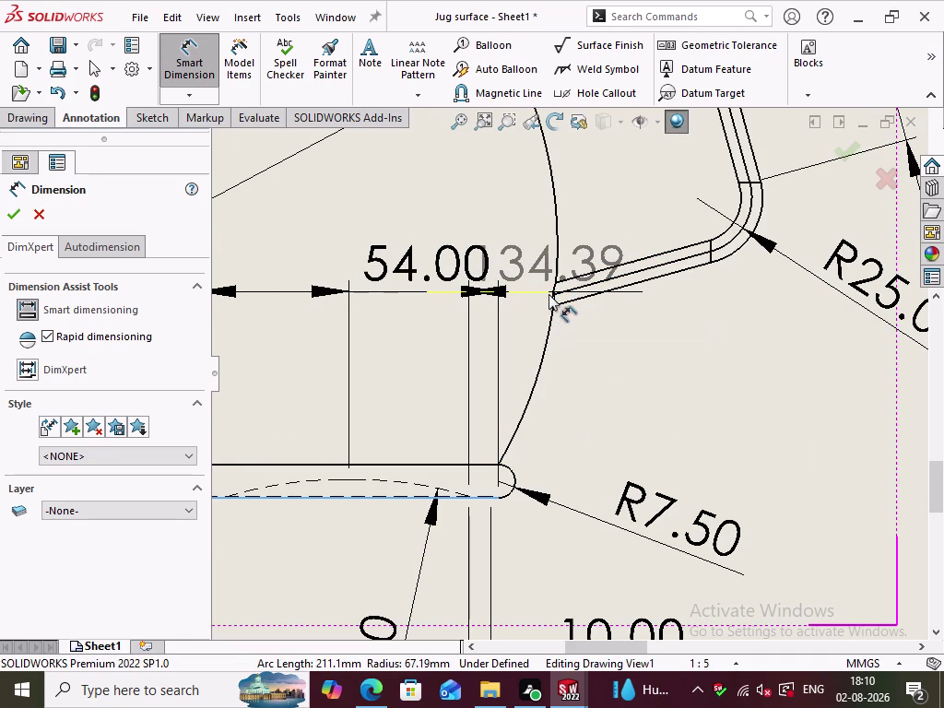
click(552, 294)
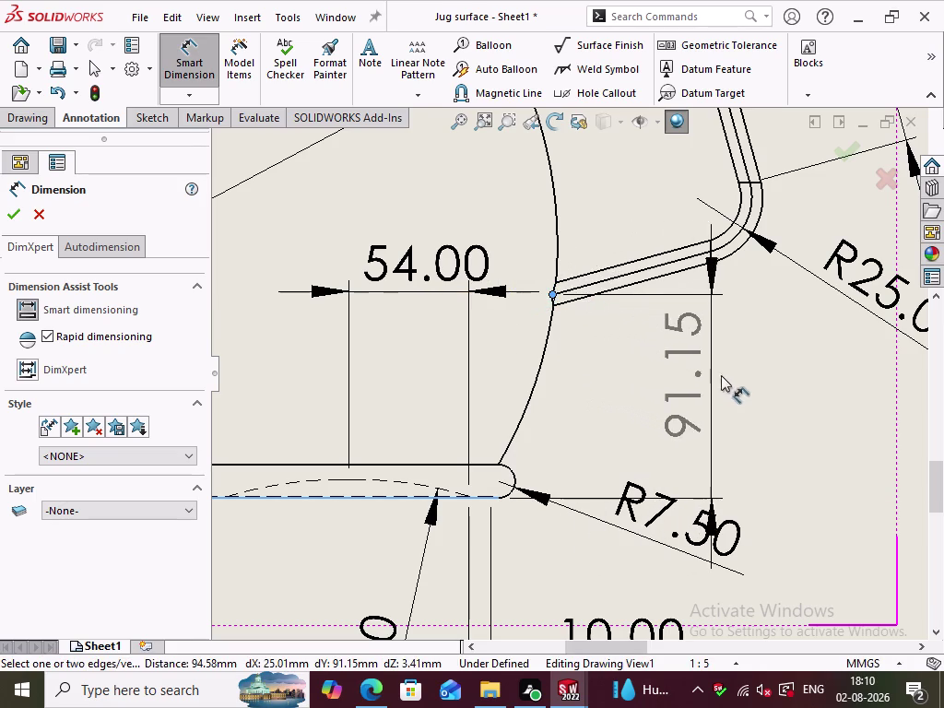
click(763, 387)
double_click(732, 385)
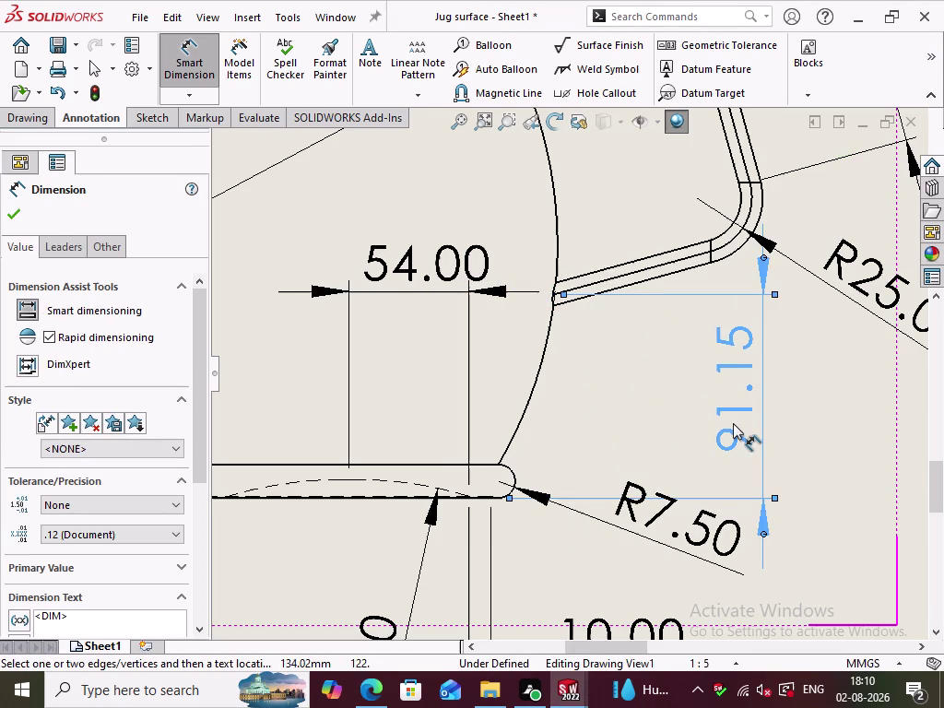
scroll(up, 3)
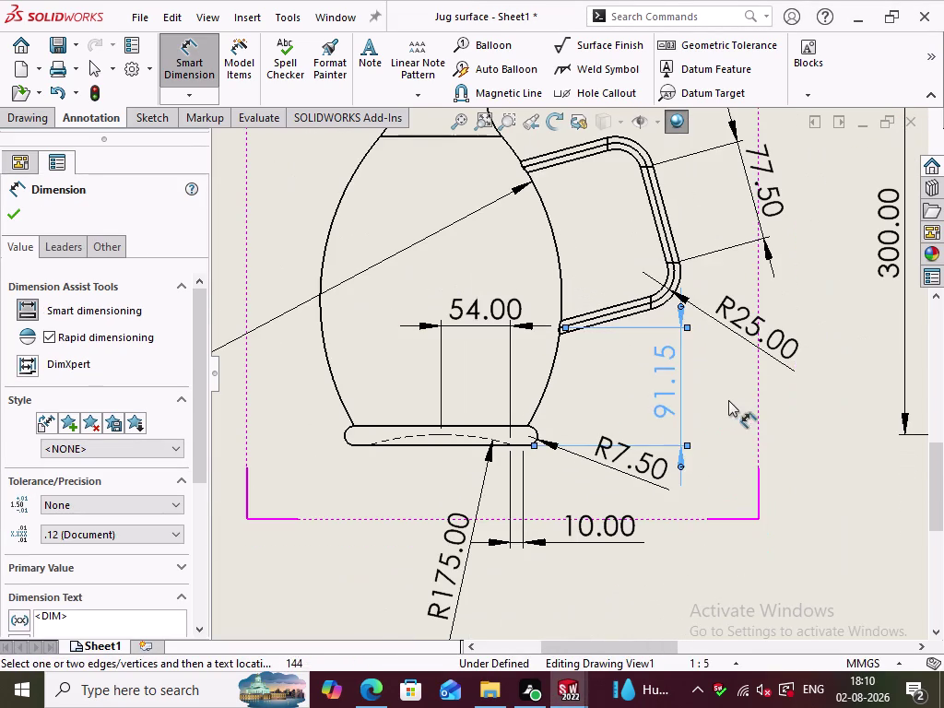
click(727, 400)
right_click(649, 377)
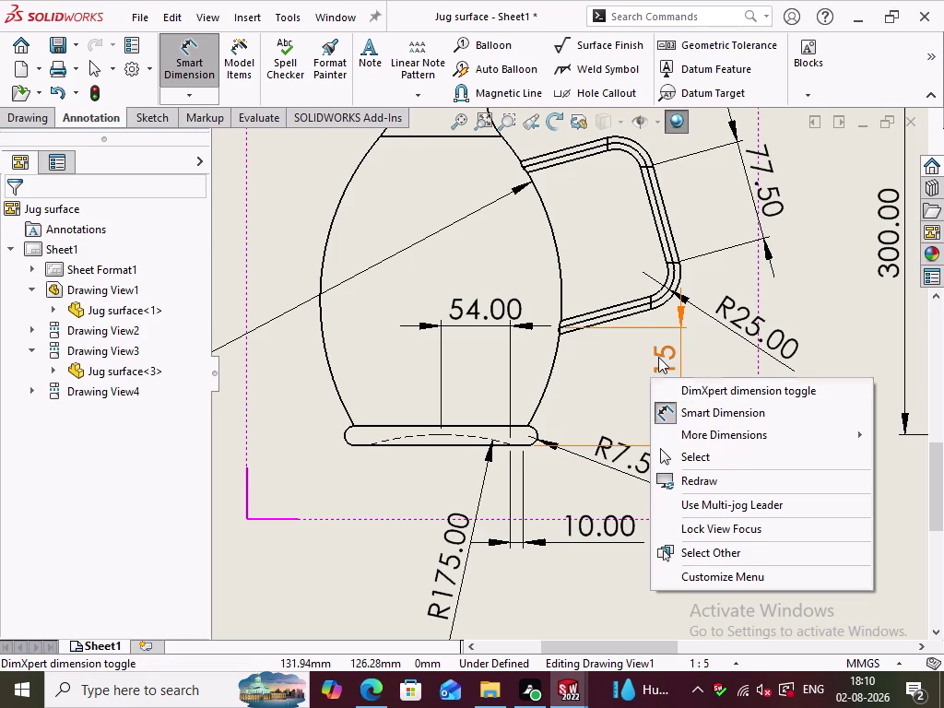
click(658, 356)
key(ctrl+z)
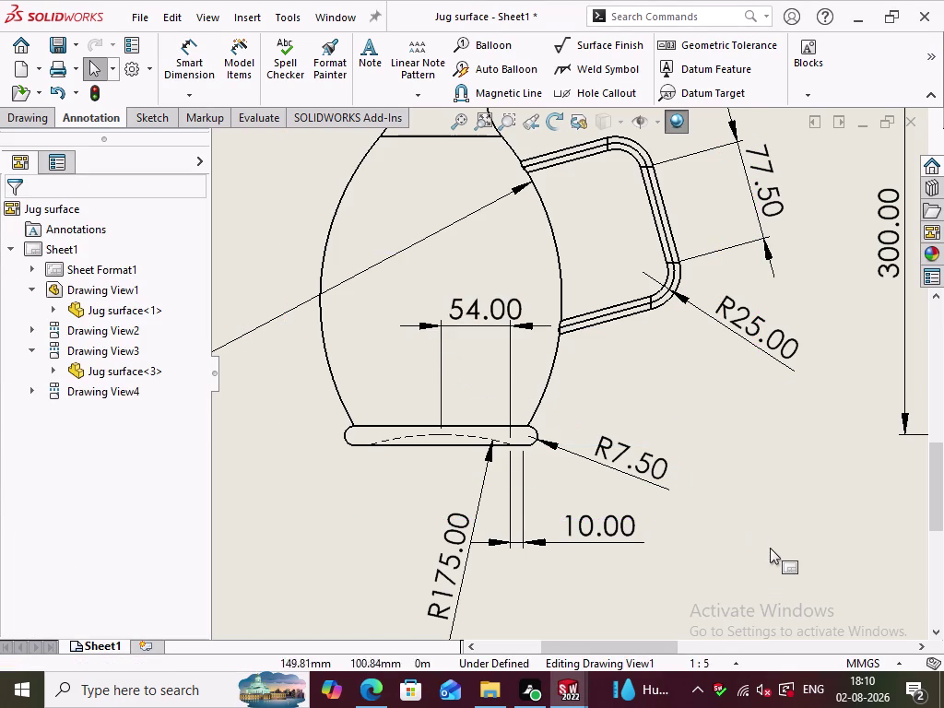
click(769, 550)
scroll(up, 3)
scroll(up, 3)
scroll(down, 3)
scroll(up, 3)
scroll(down, 3)
scroll(up, 3)
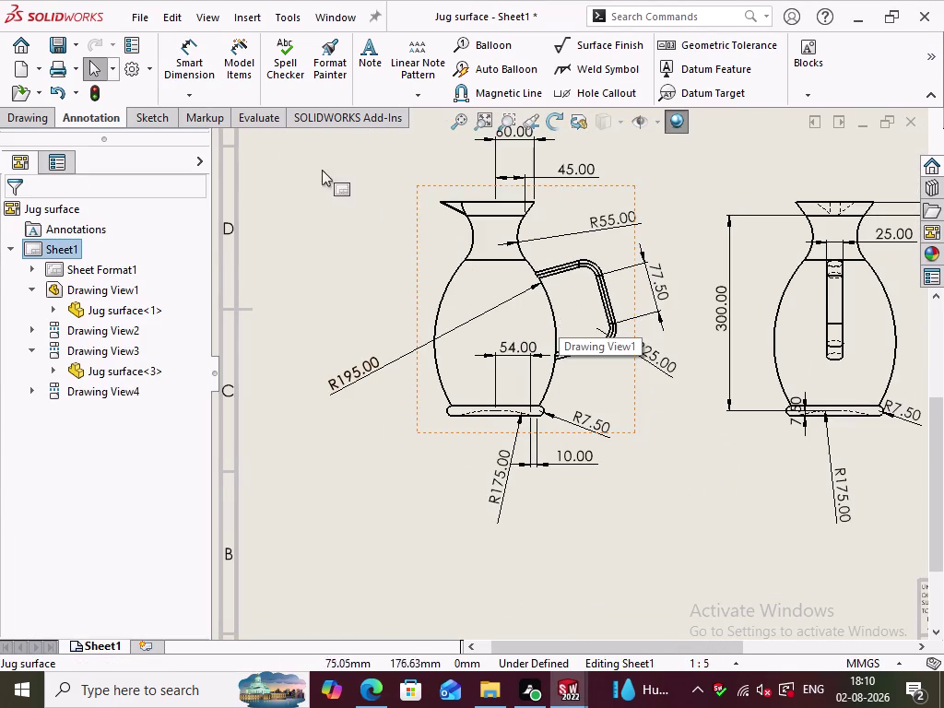
Activate Smart Dimension and zoom in on the top view, Drawing View2.
click(203, 74)
scroll(down, 3)
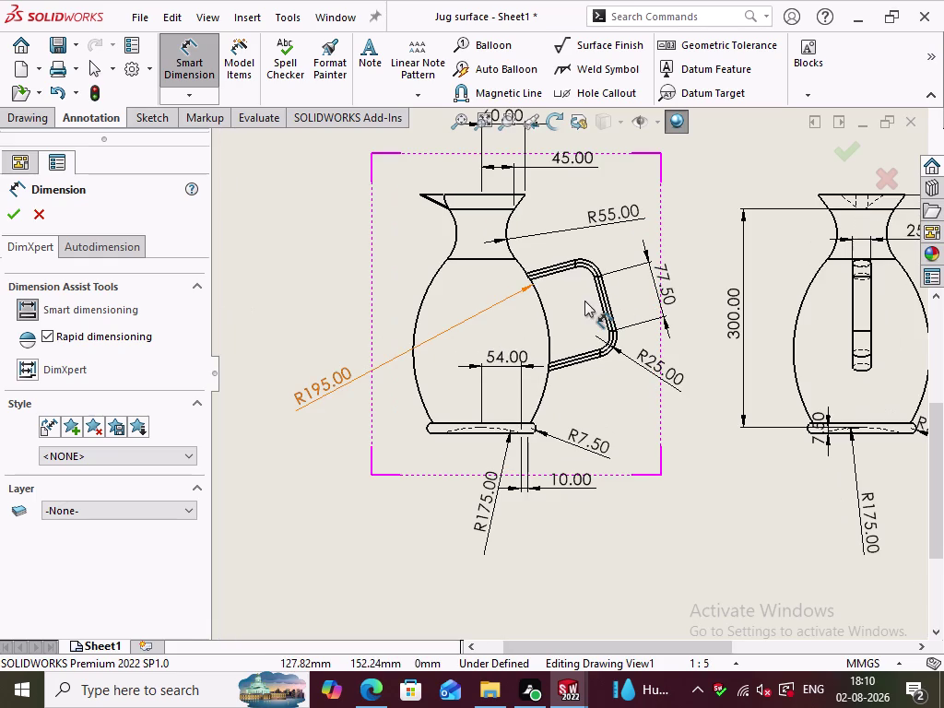
scroll(up, 3)
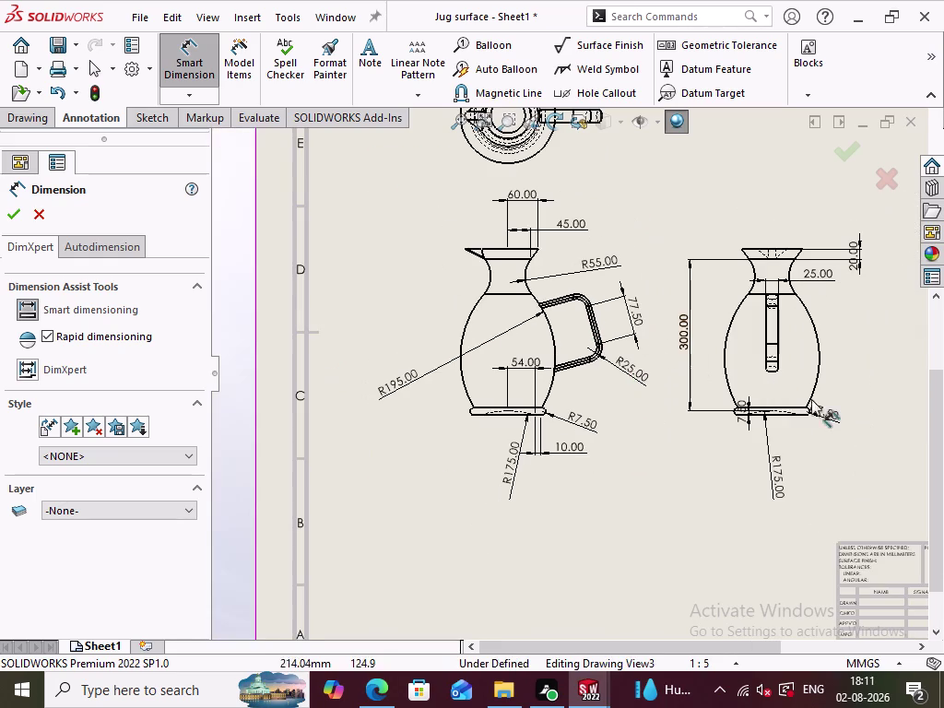
scroll(down, 3)
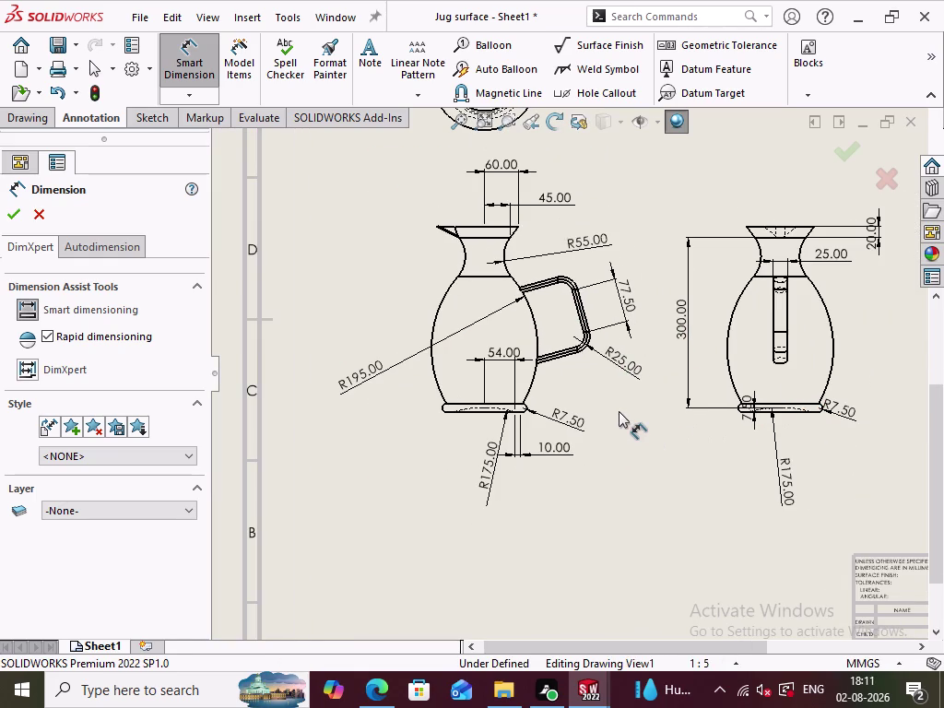
scroll(up, 3)
scroll(down, 3)
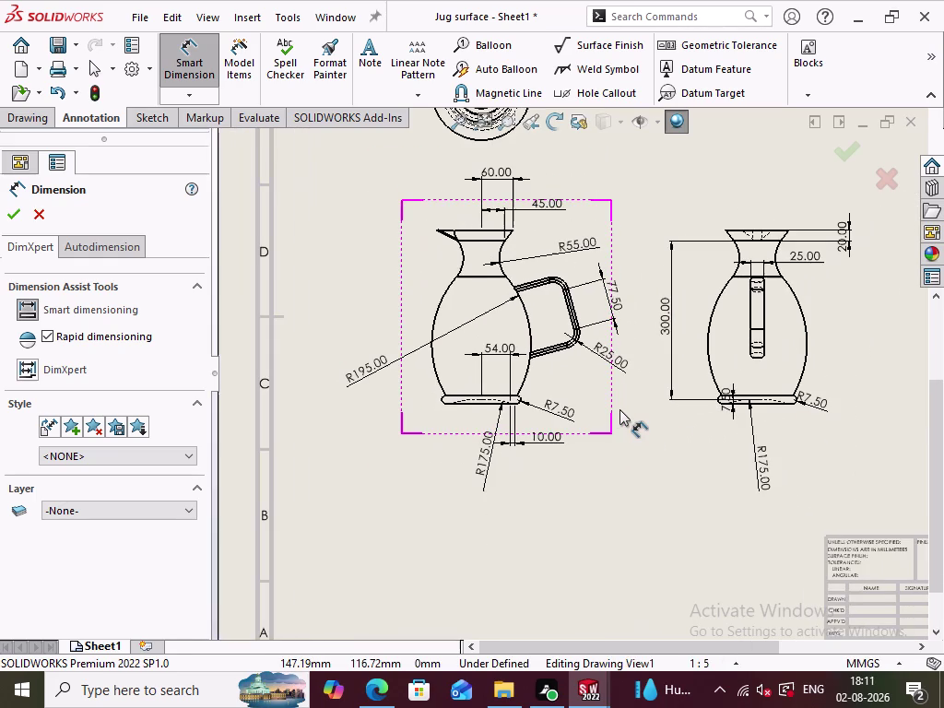
scroll(up, 3)
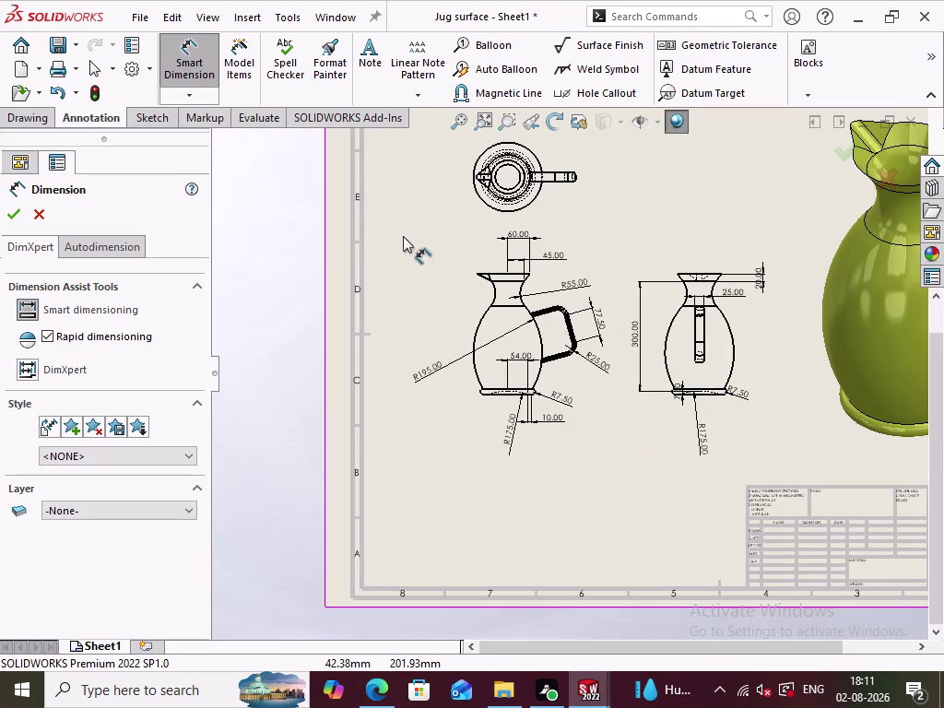
scroll(down, 3)
scroll(down, 3)
scroll(down, 3)
scroll(down, 3)
scroll(down, 3)
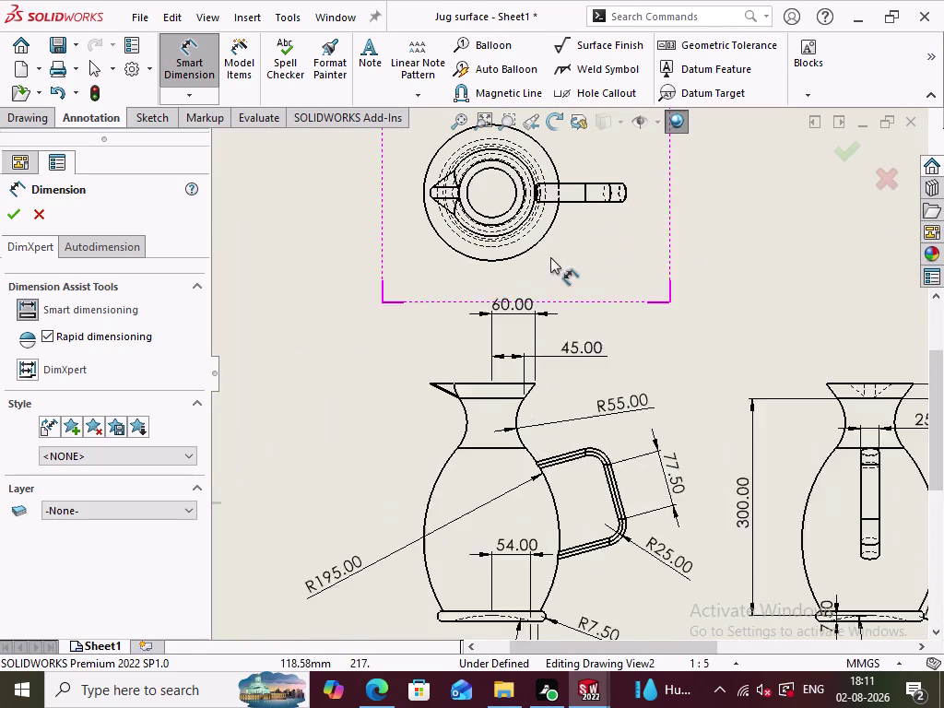
scroll(down, 3)
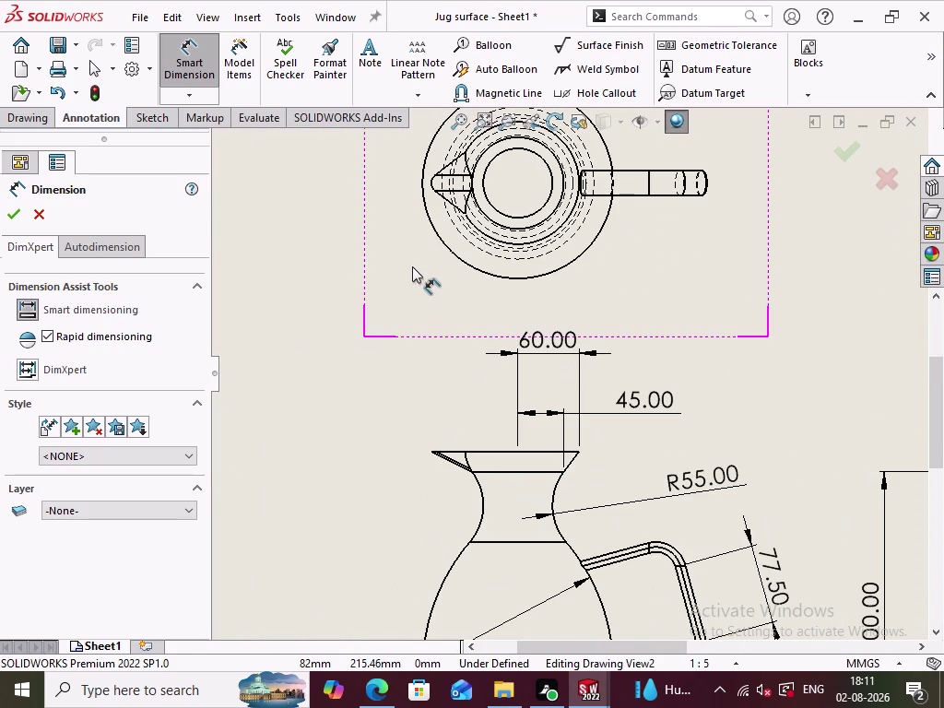
scroll(down, 3)
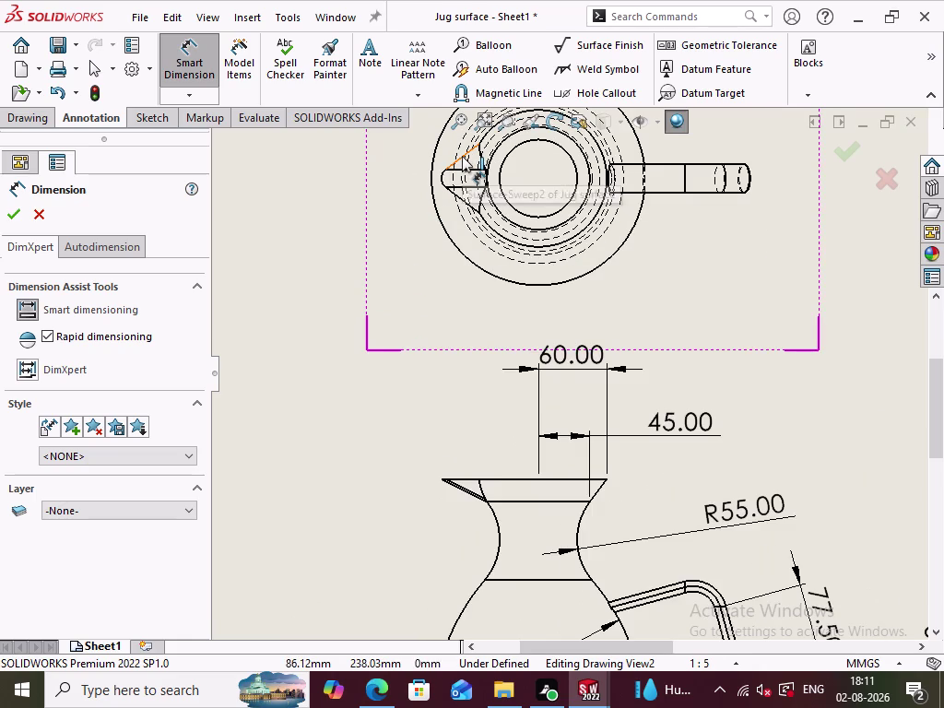
Place the 105° angle between the two spout edges and undo a stray spout-tip dimension.
click(461, 156)
click(461, 202)
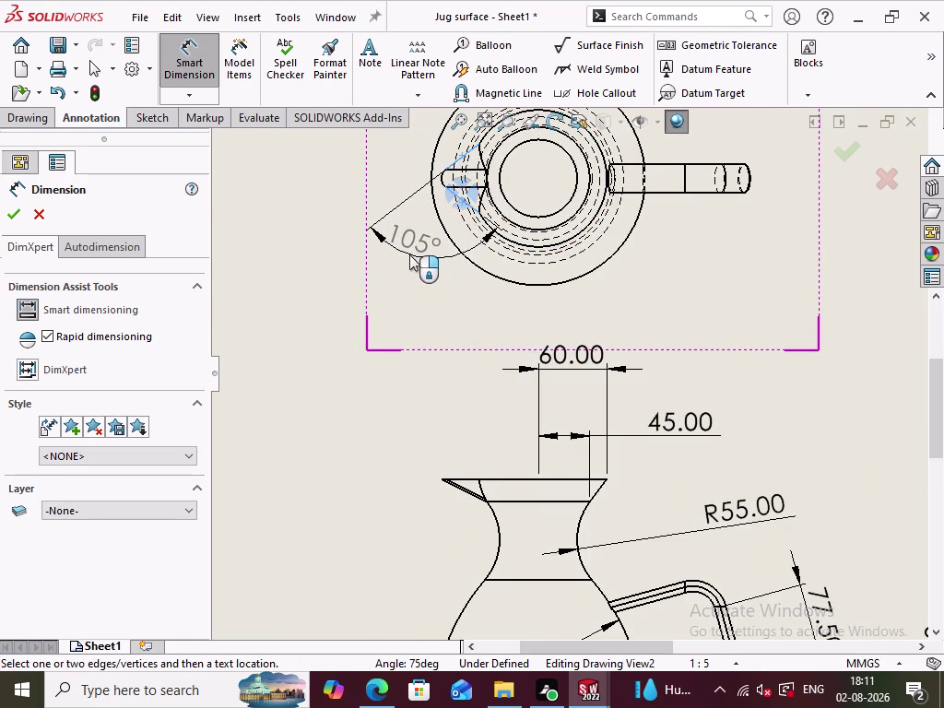
click(409, 254)
click(318, 313)
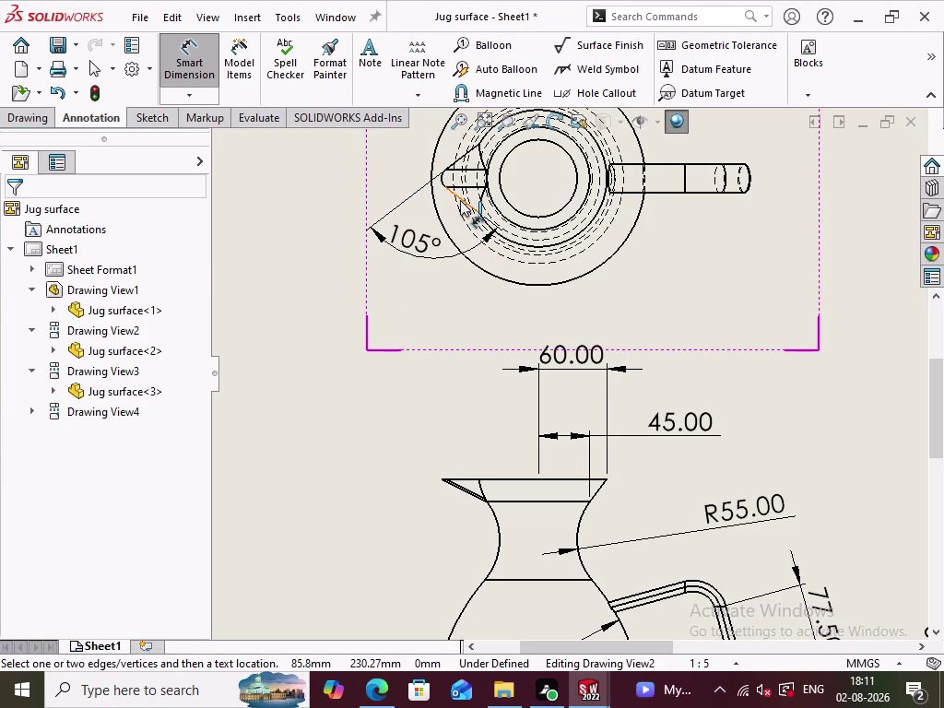
click(460, 200)
click(460, 153)
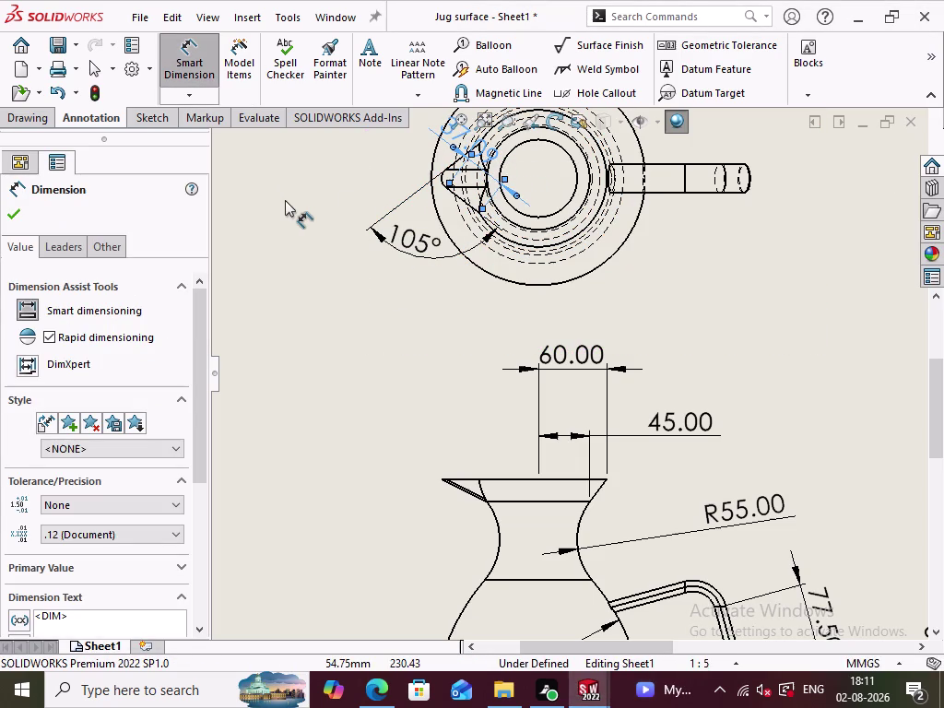
key(ctrl+z)
click(271, 292)
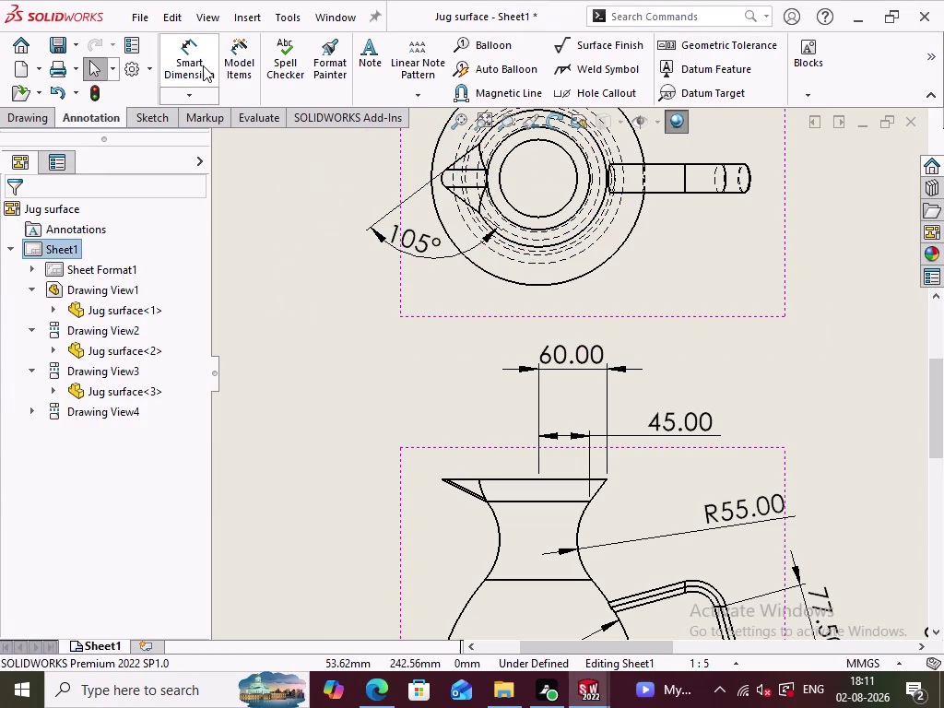
Cancel a repeated angle dimension and pick the rounded spout tip for its R10.00 radius.
click(196, 63)
click(460, 196)
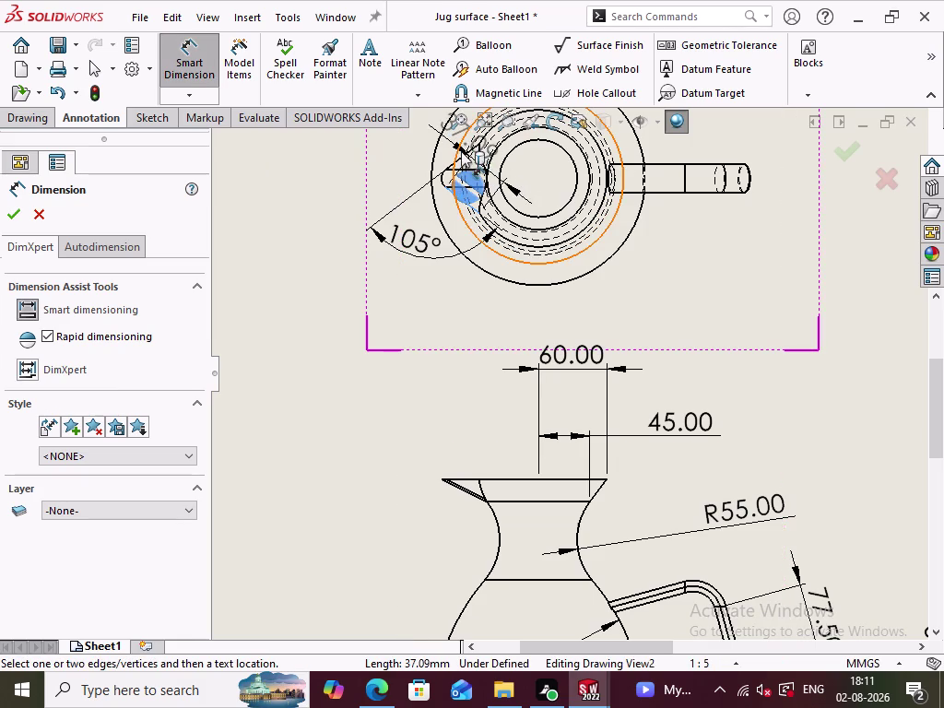
click(461, 155)
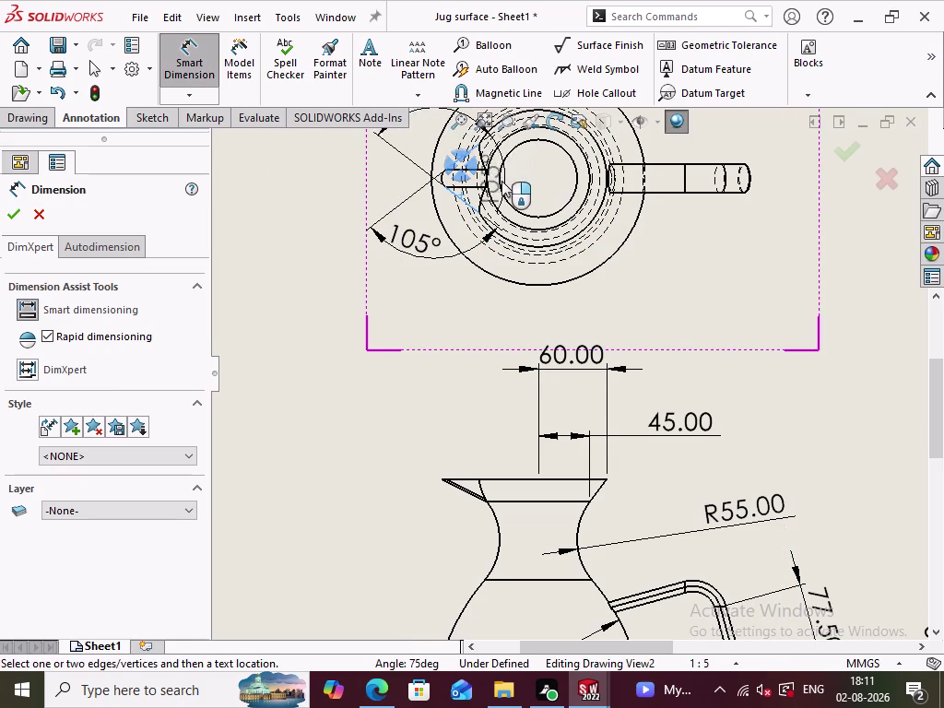
click(199, 70)
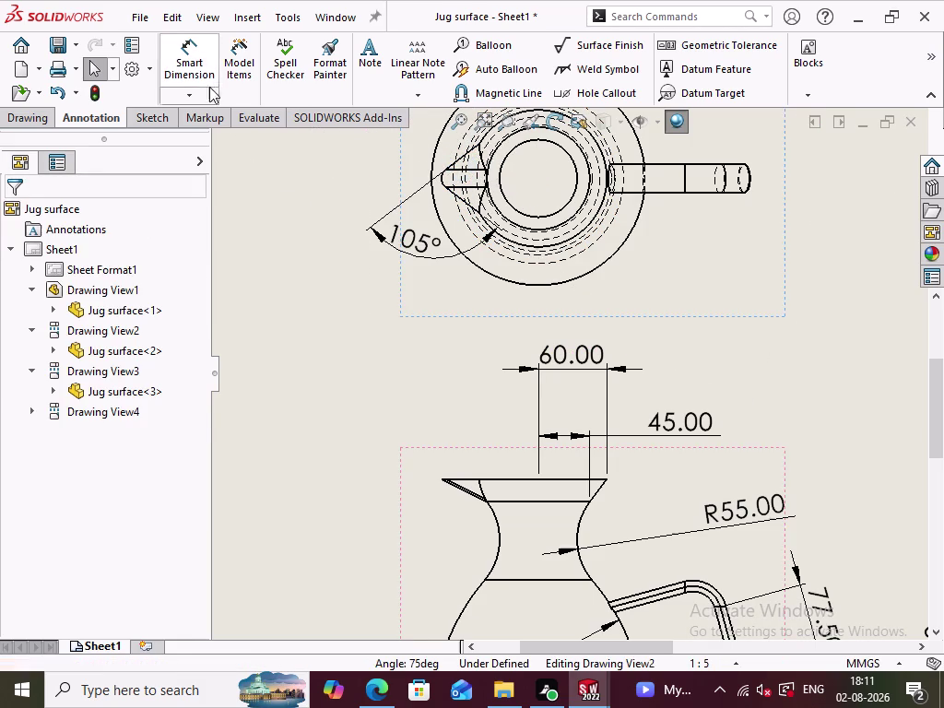
click(276, 205)
click(188, 66)
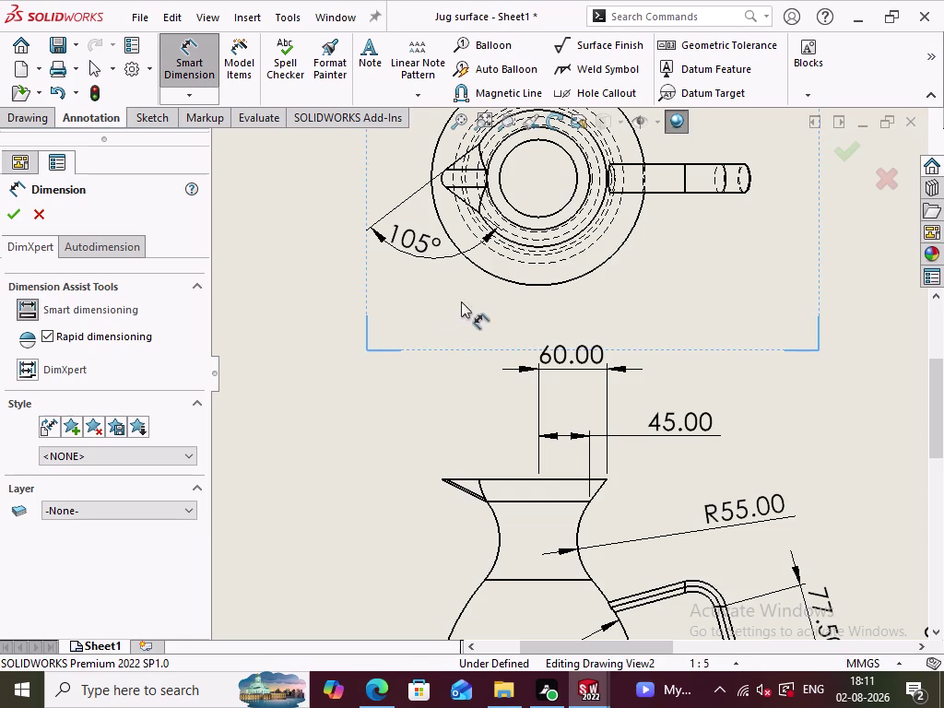
click(443, 180)
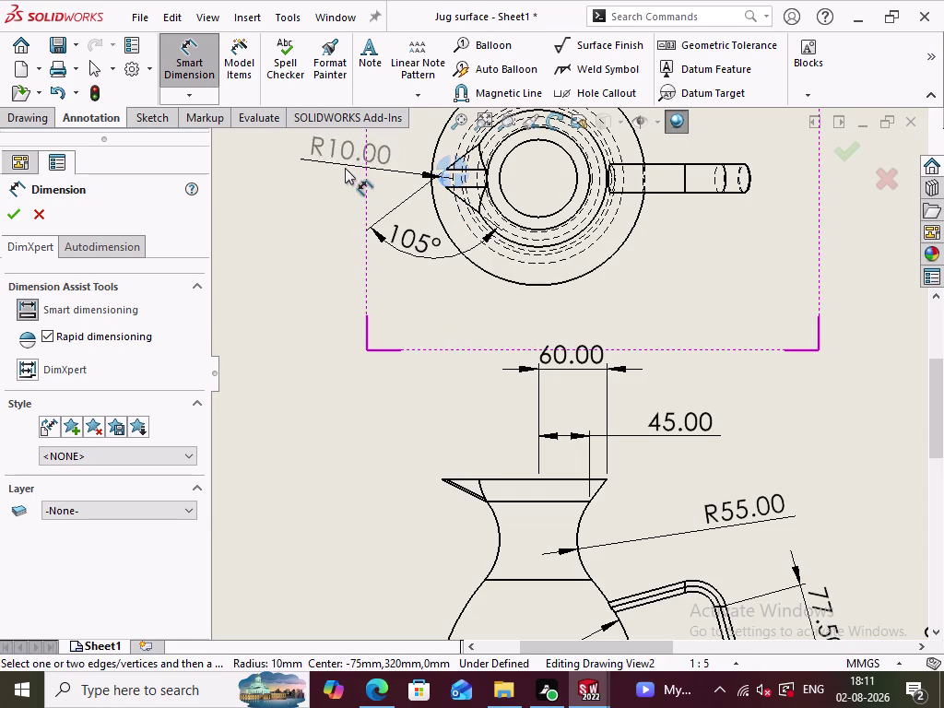
click(345, 167)
click(385, 381)
scroll(up, 3)
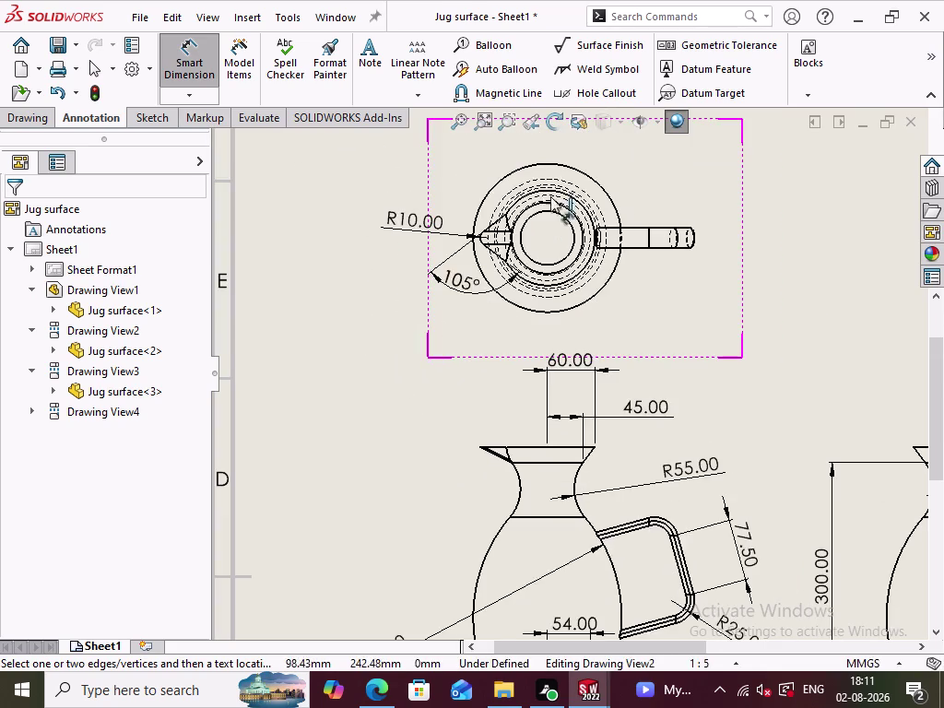
scroll(down, 3)
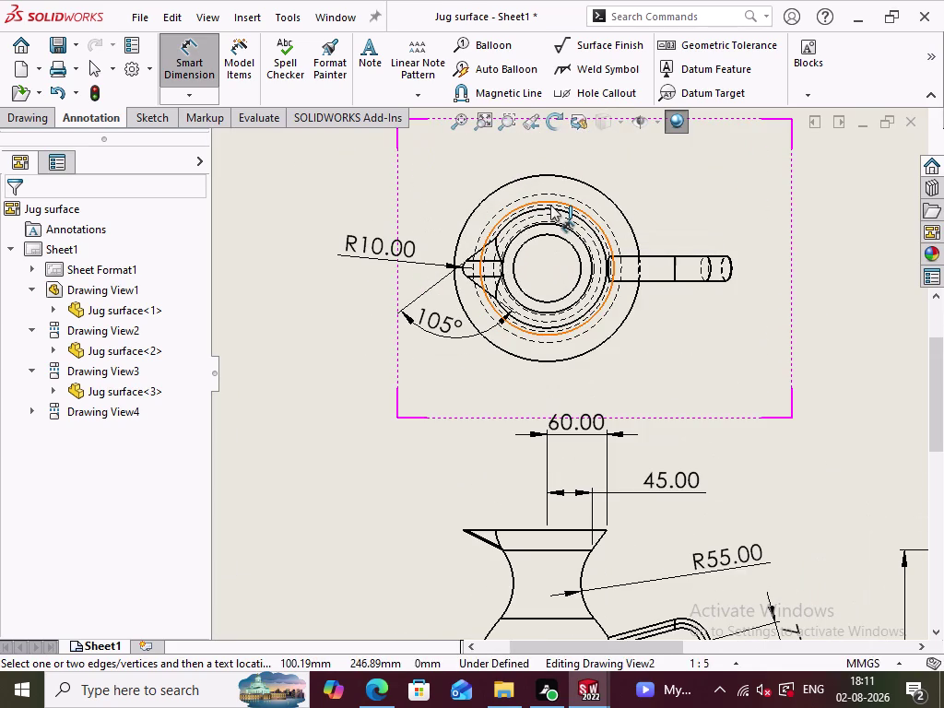
click(476, 251)
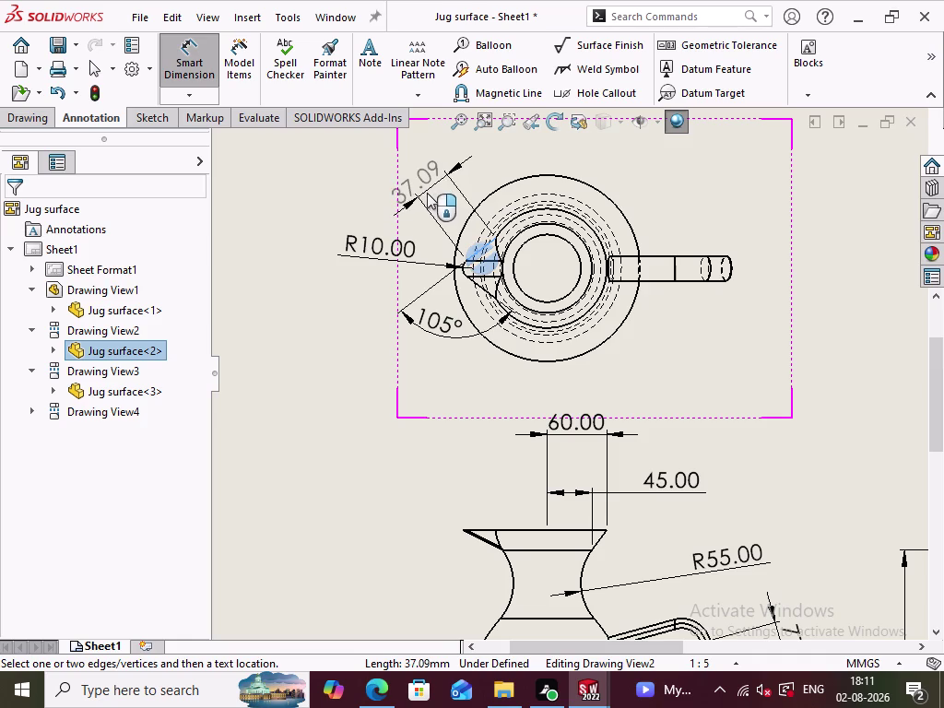
click(422, 187)
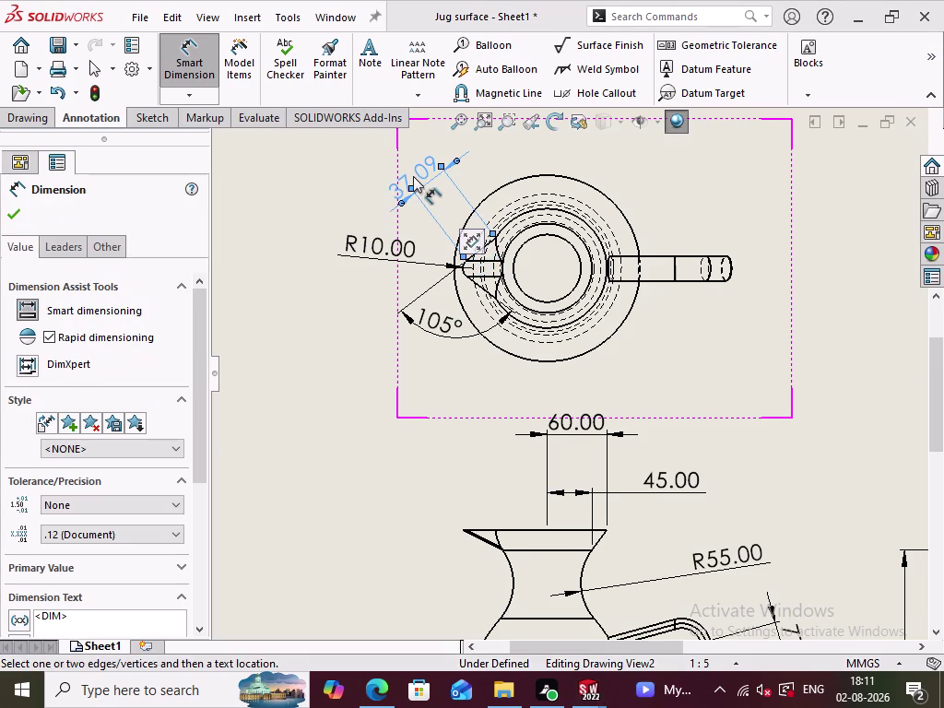
double_click(413, 176)
key(ctrl+z)
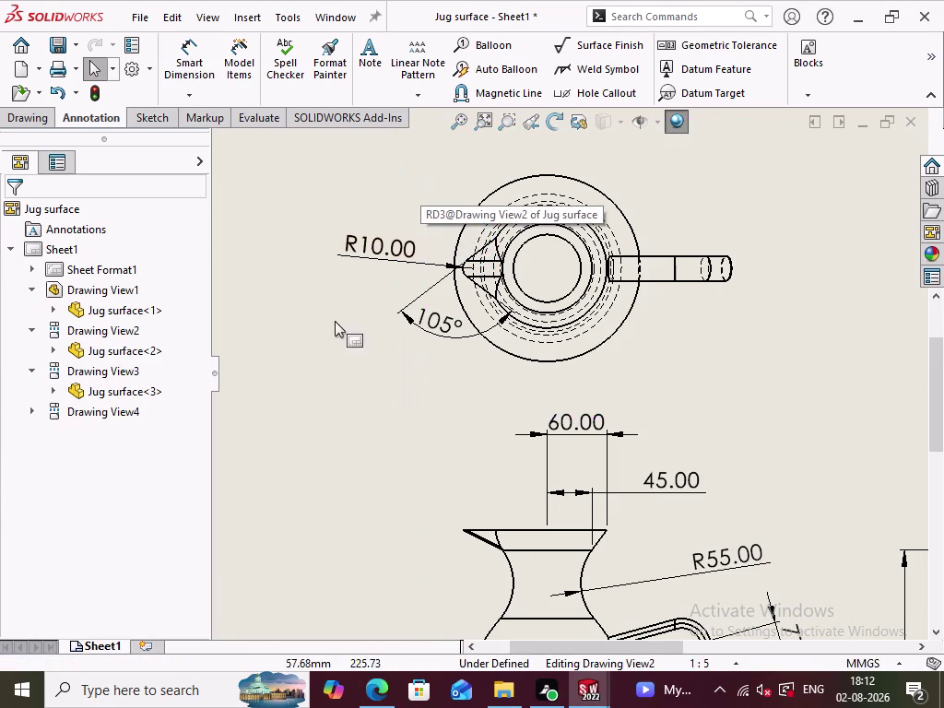
click(312, 341)
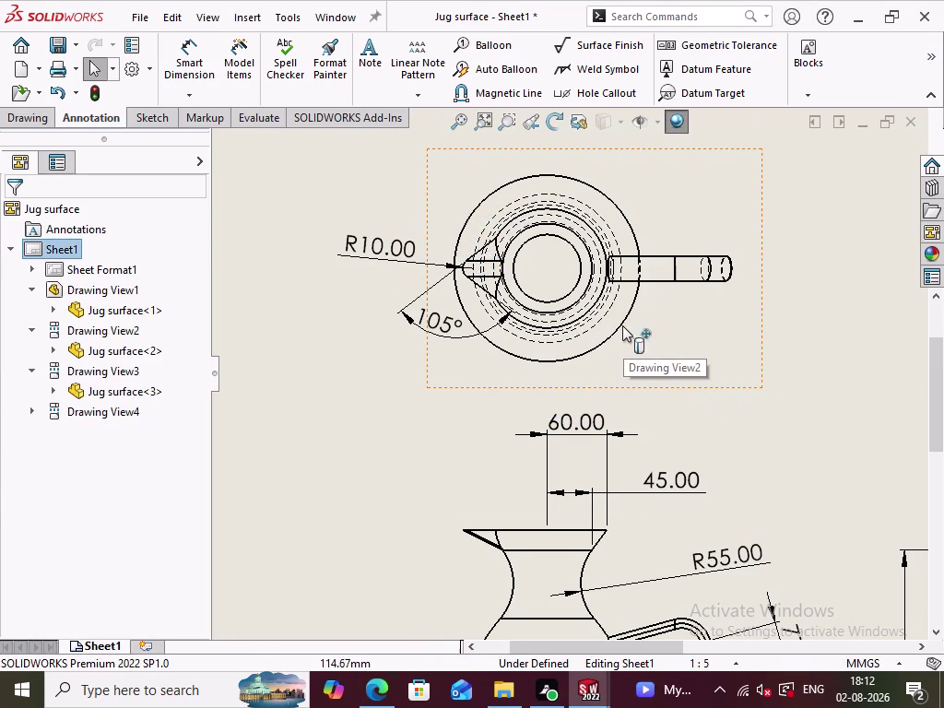
click(583, 263)
click(676, 332)
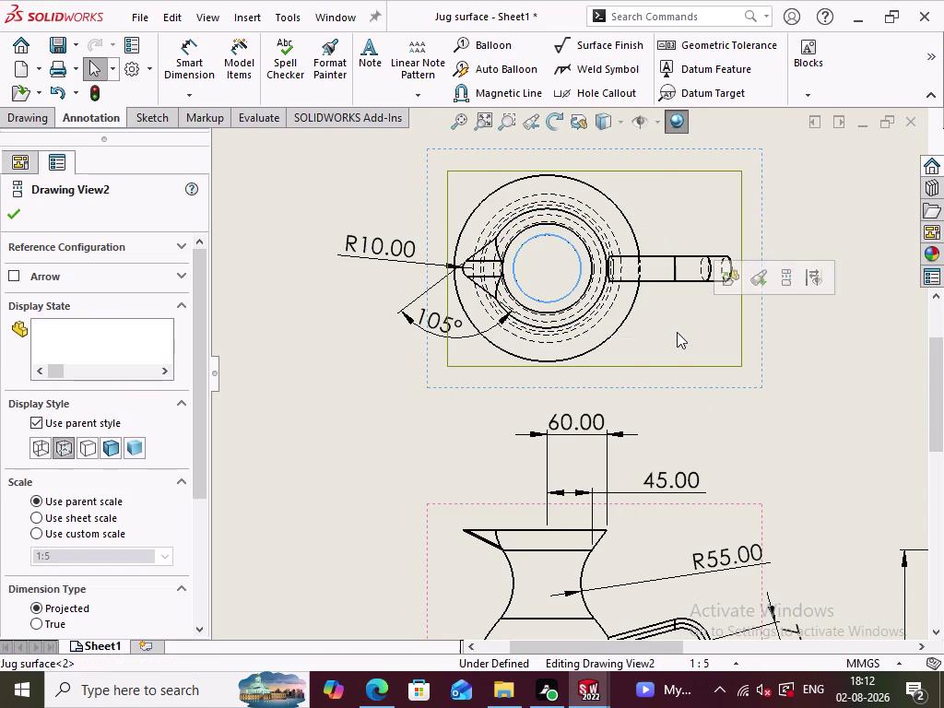
click(191, 70)
click(573, 247)
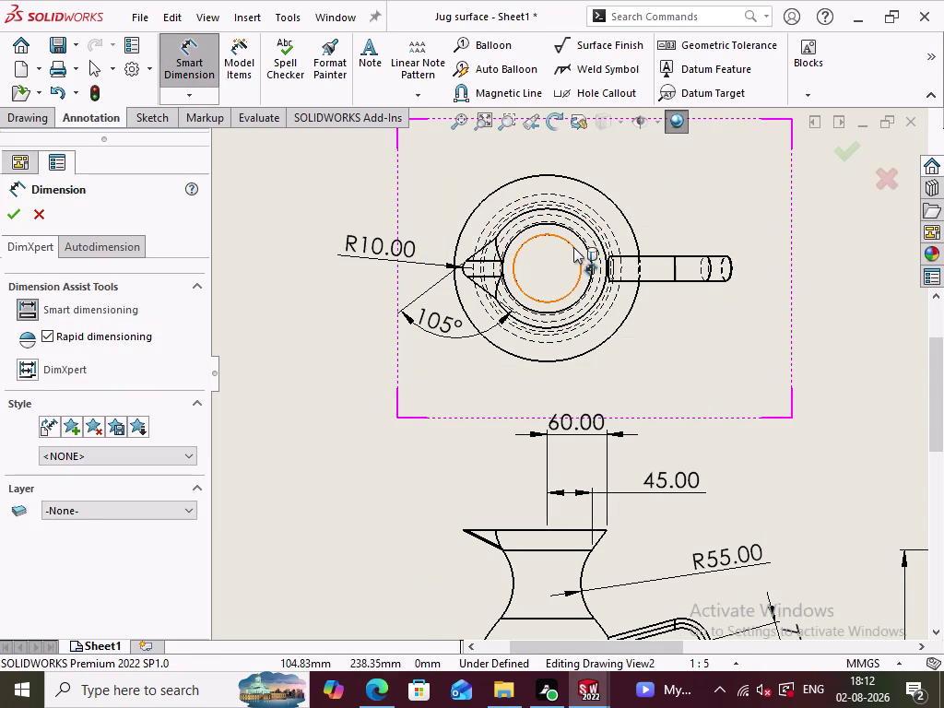
Dimension the top-view circle with a Ø90.00 diameter.
click(198, 63)
click(199, 63)
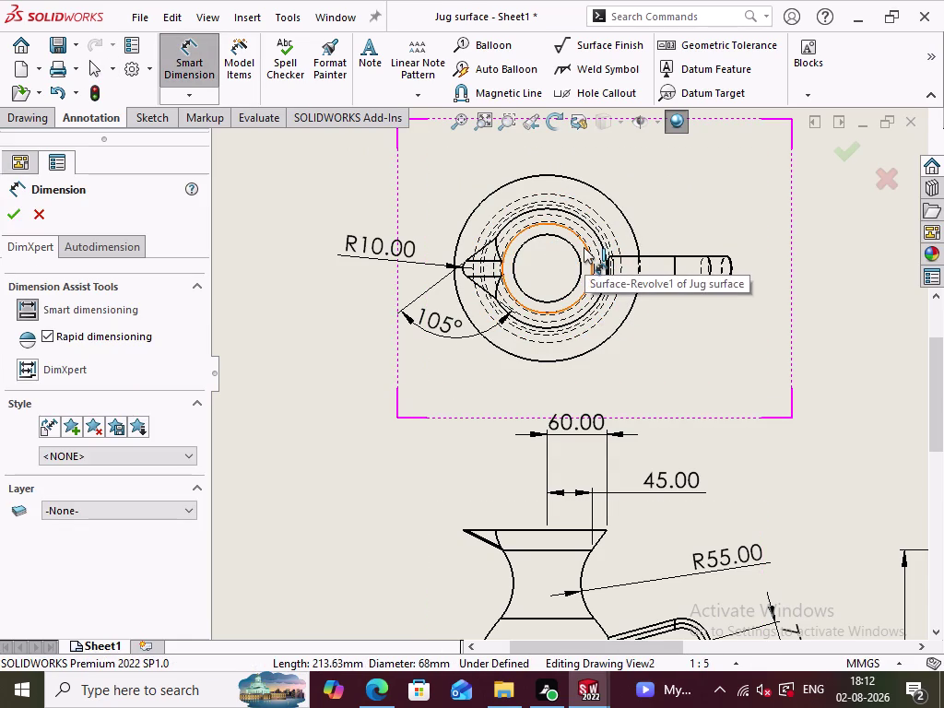
scroll(down, 3)
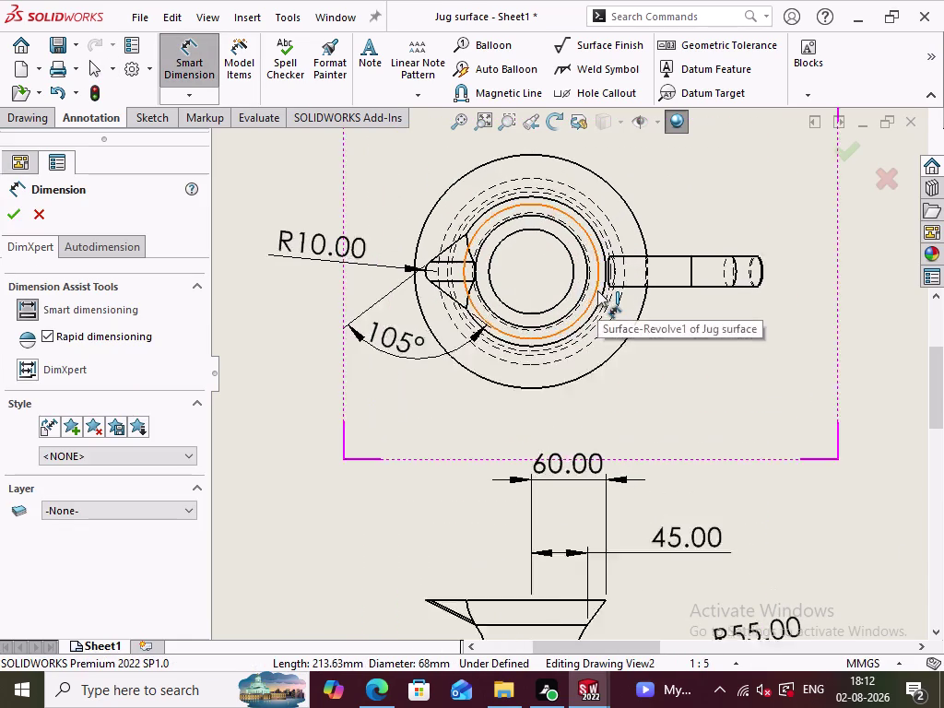
click(575, 242)
click(685, 178)
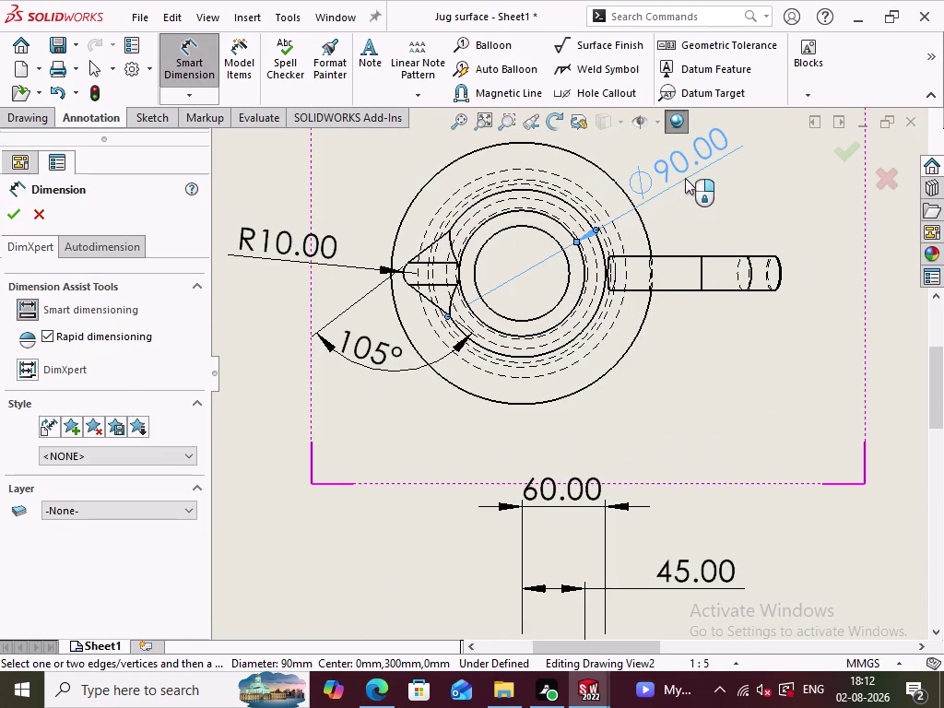
click(701, 365)
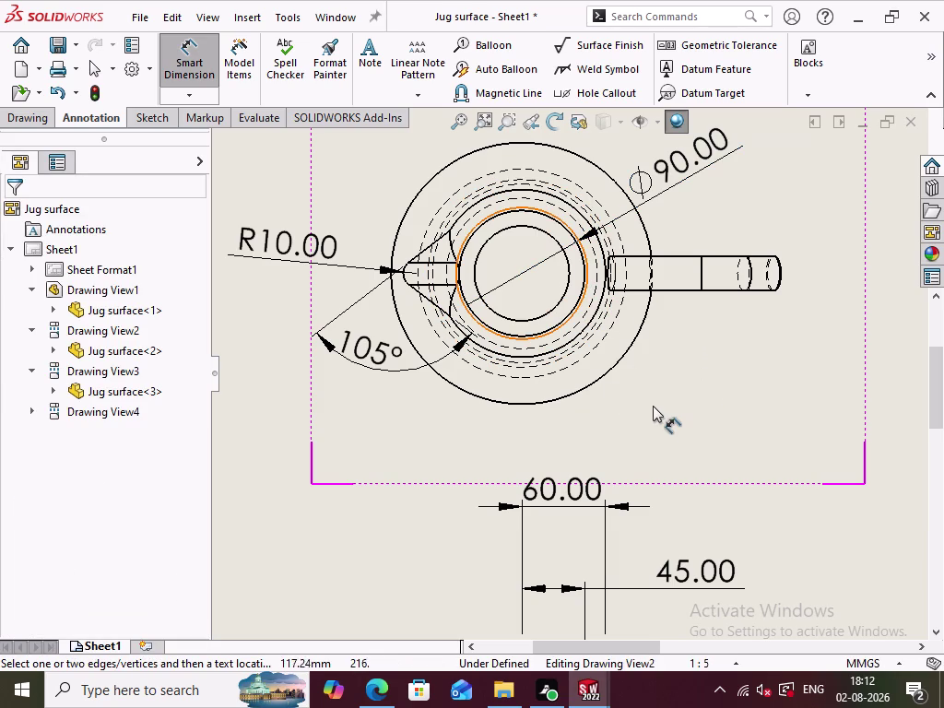
Add an R60.00 radius to the arc and zoom out to the full sheet.
middle_drag(656, 410, 663, 402)
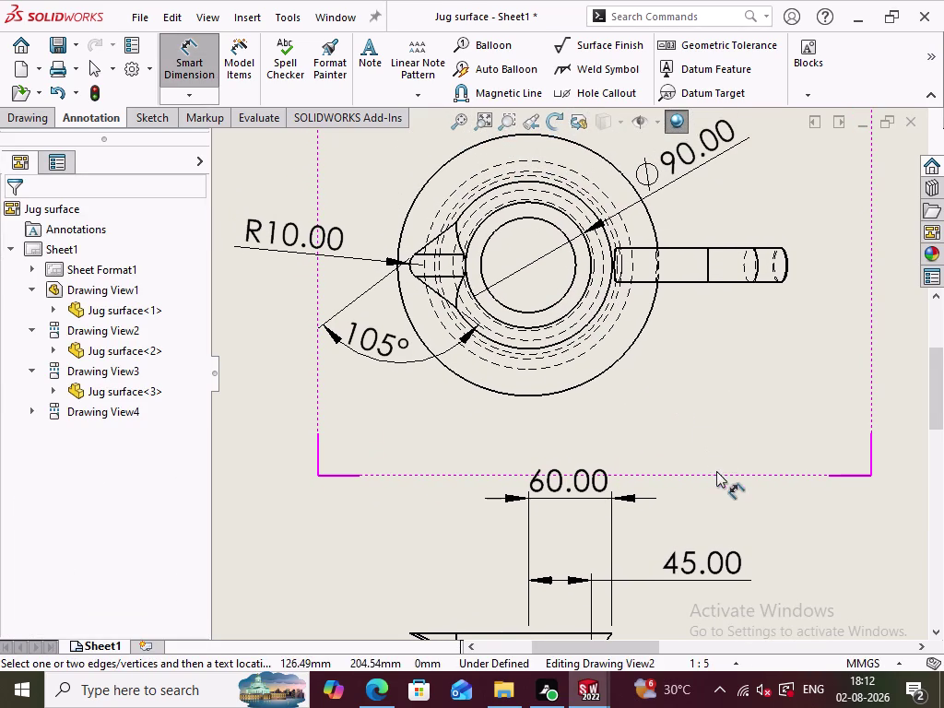
scroll(up, 3)
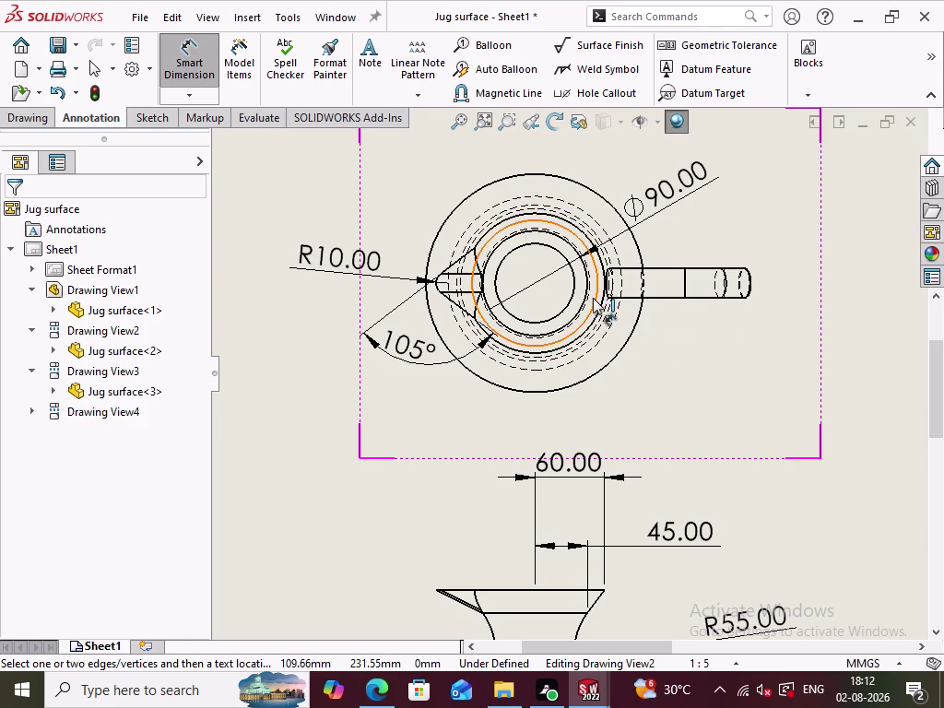
click(595, 318)
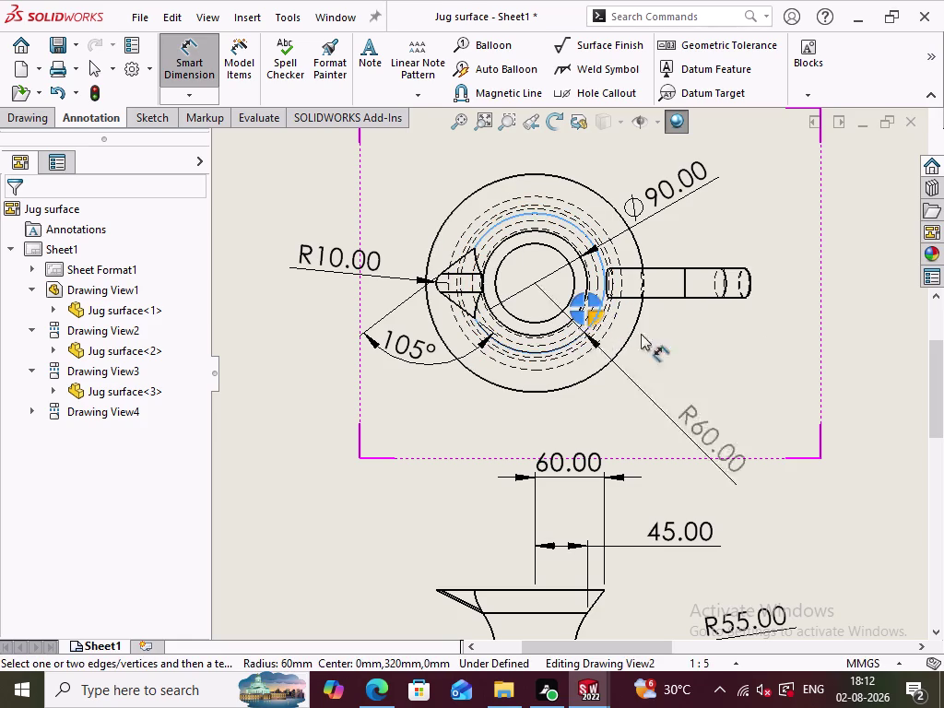
click(715, 366)
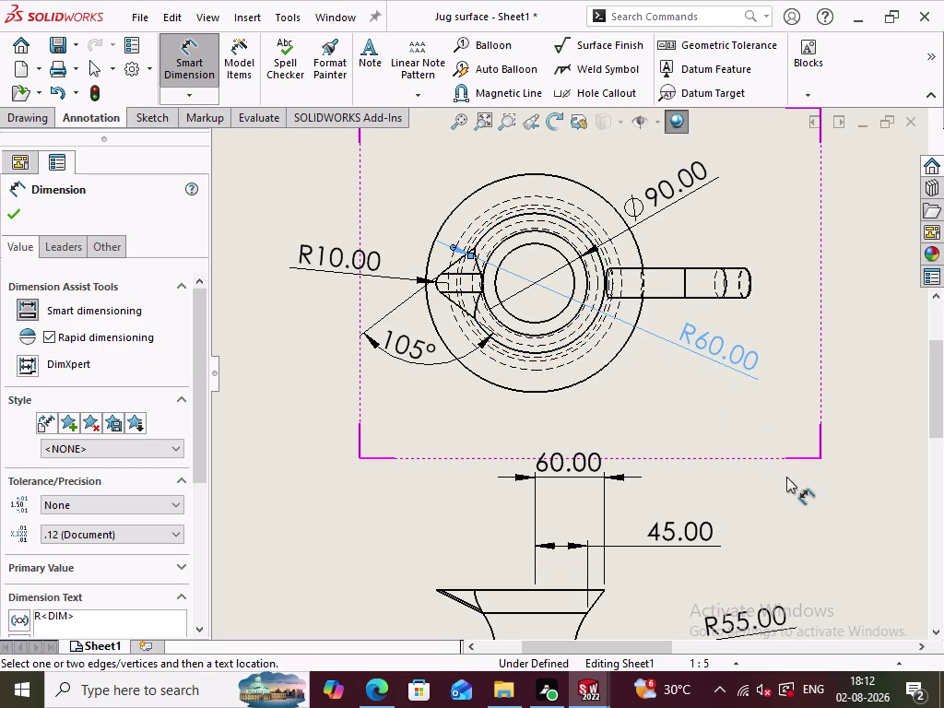
click(785, 484)
scroll(up, 3)
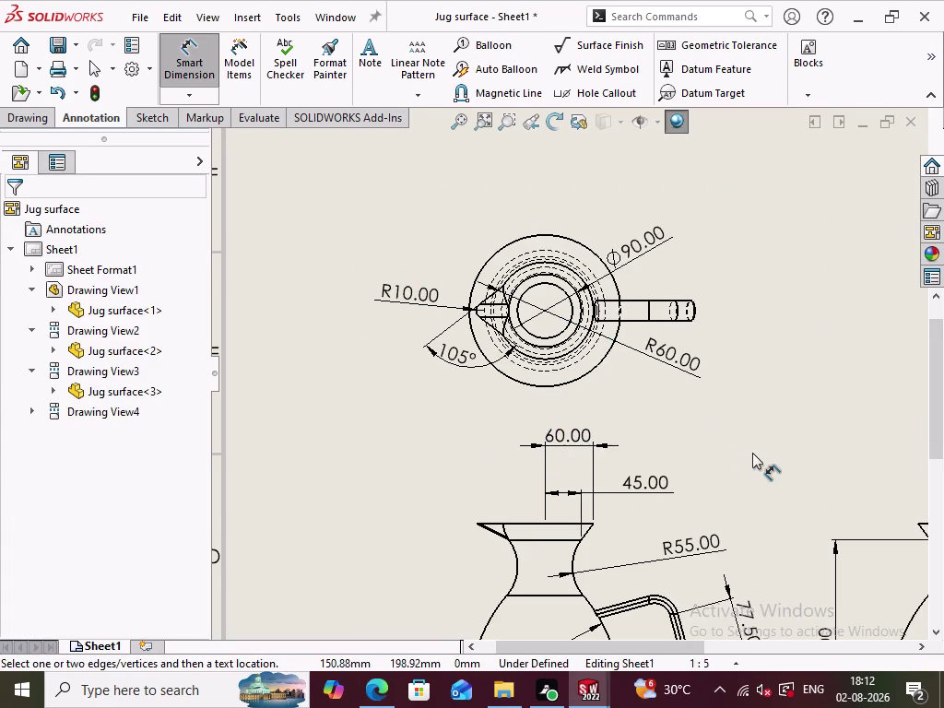
scroll(up, 3)
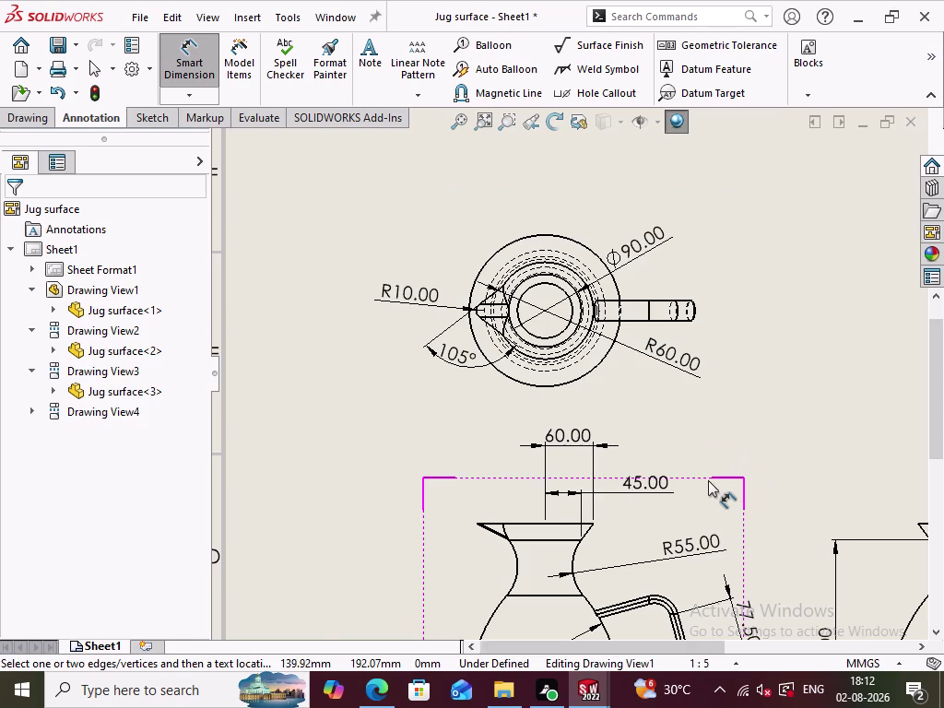
scroll(up, 3)
scroll(up, 3)
scroll(up, 3)
middle_drag(701, 458, 693, 425)
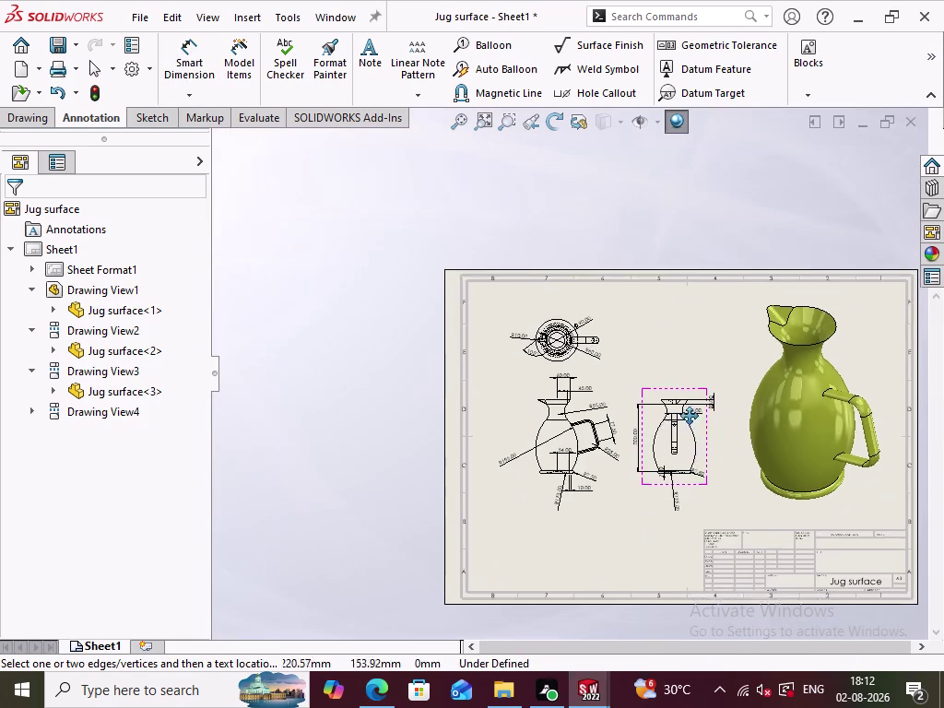
middle_drag(693, 426, 585, 394)
scroll(down, 3)
scroll(down, 3)
scroll(down, 3)
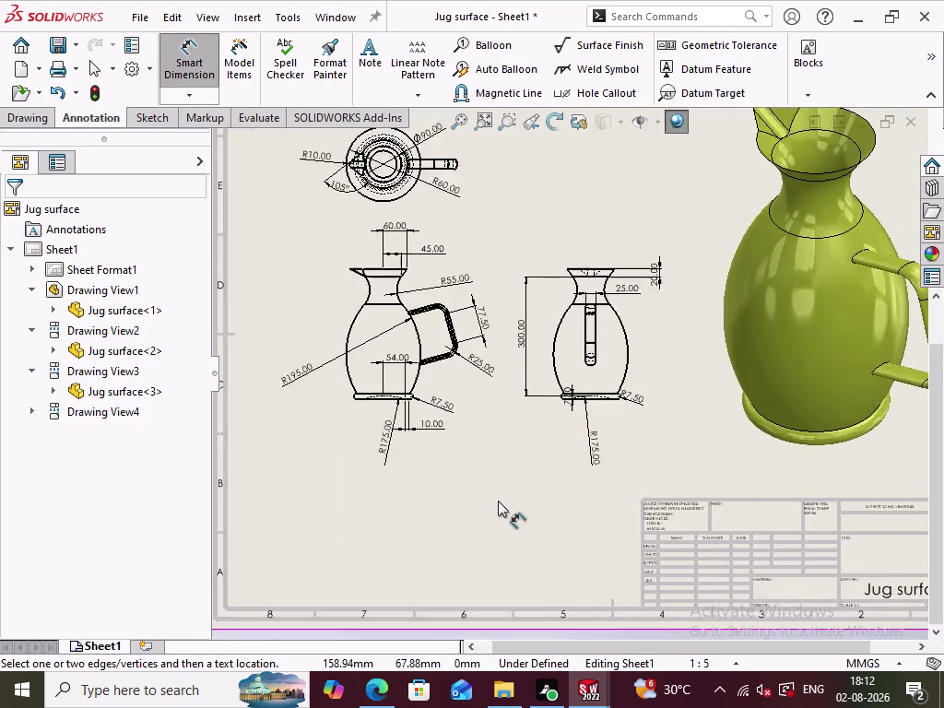
scroll(down, 3)
scroll(down, 3)
scroll(down, 3)
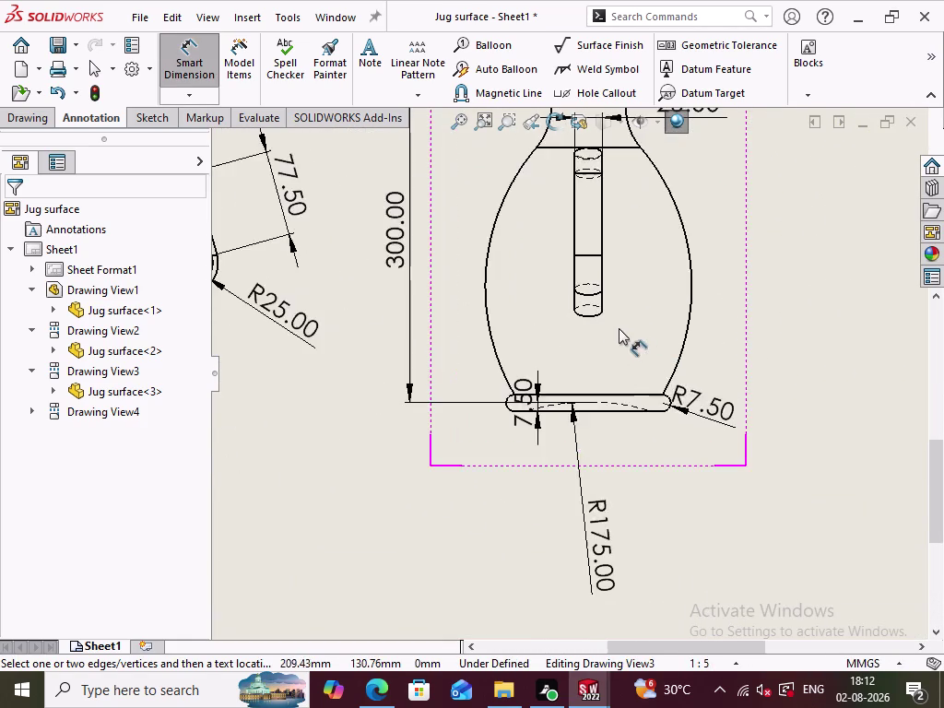
scroll(down, 3)
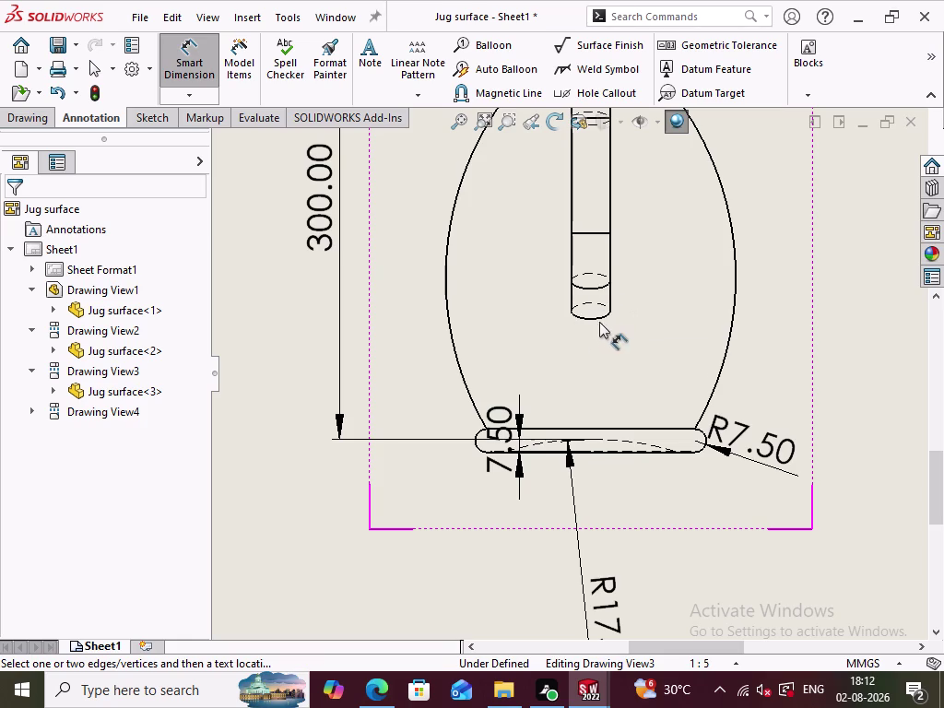
click(586, 318)
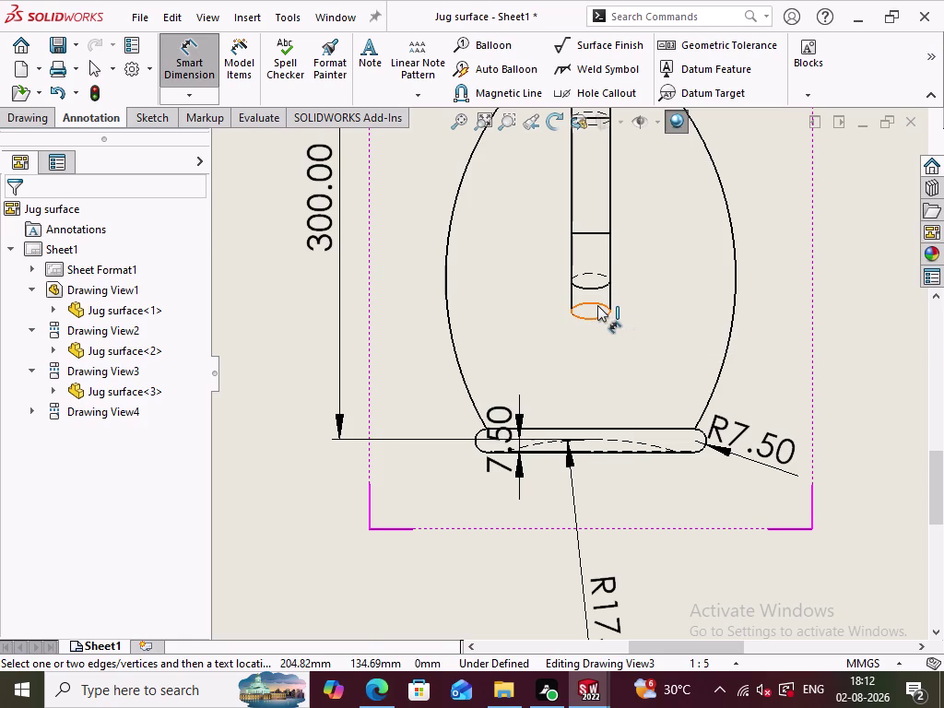
click(595, 304)
click(592, 320)
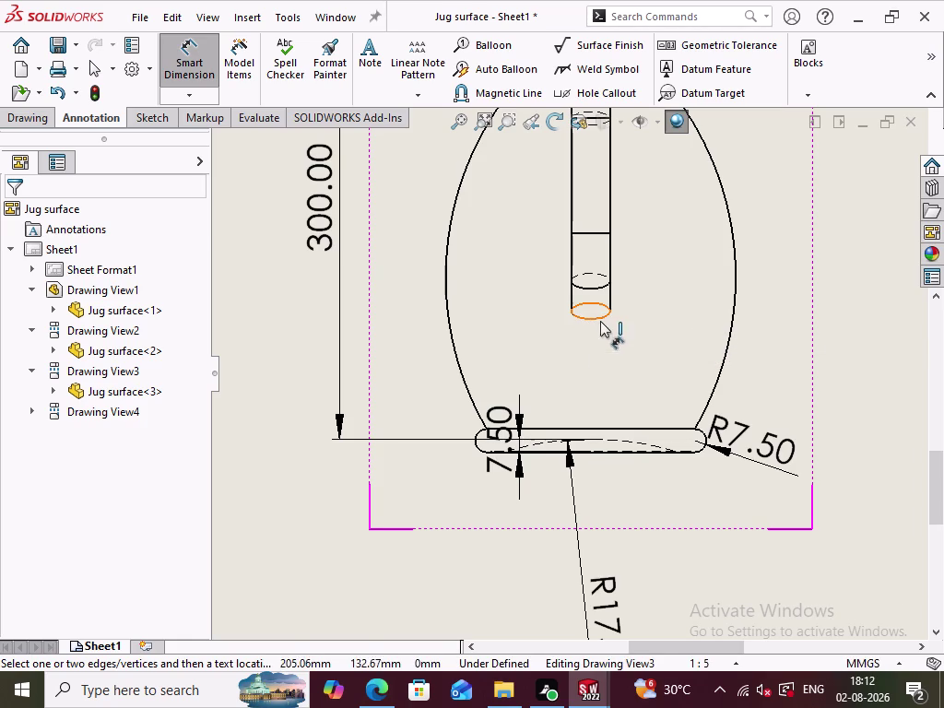
click(592, 302)
click(657, 313)
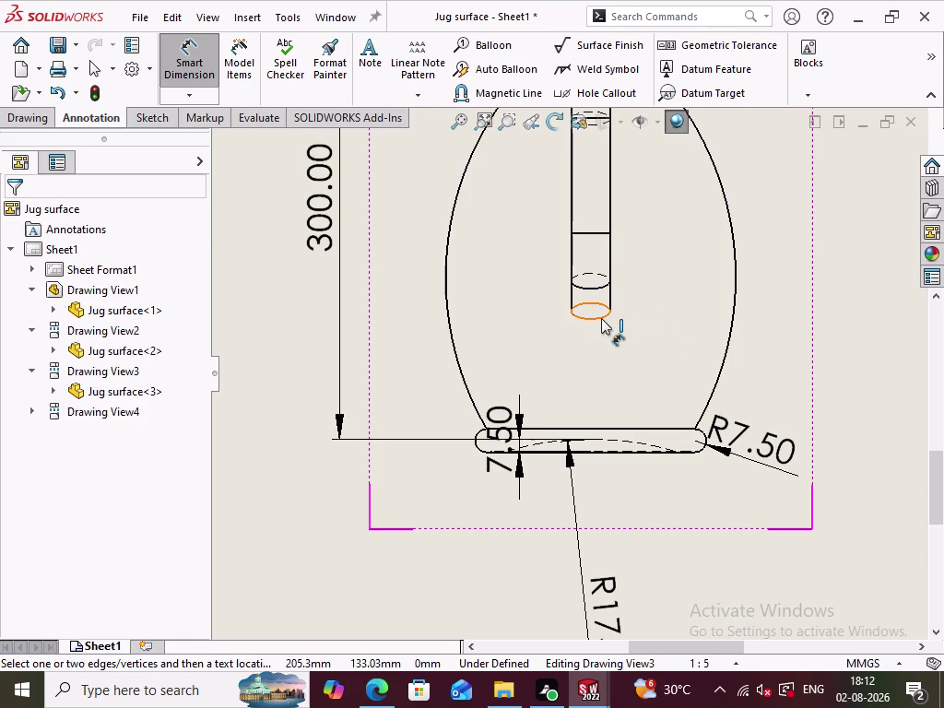
click(601, 318)
click(181, 61)
click(233, 61)
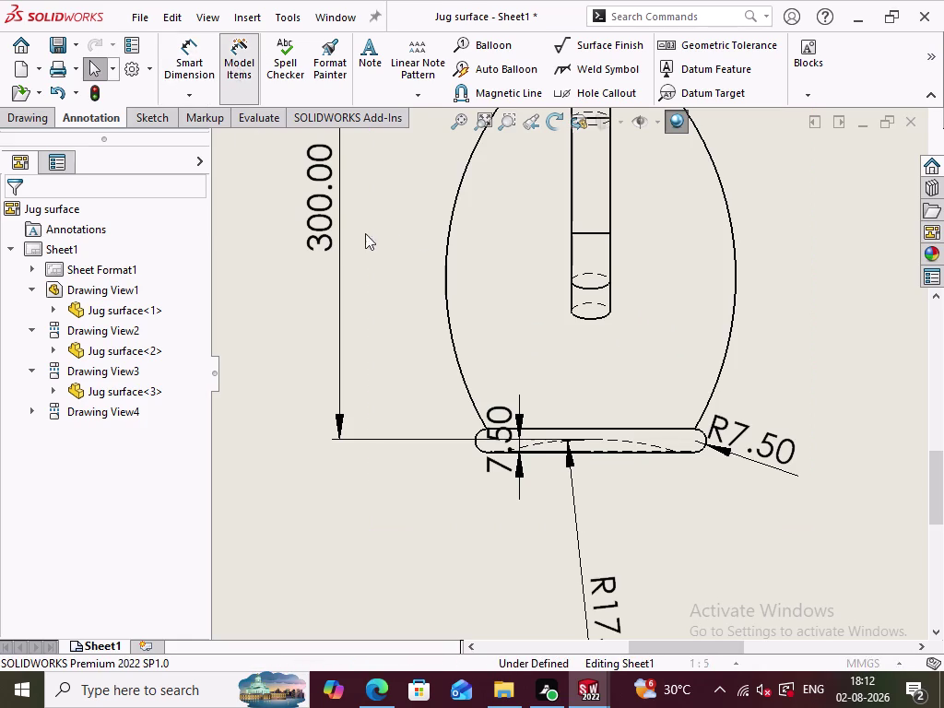
click(594, 321)
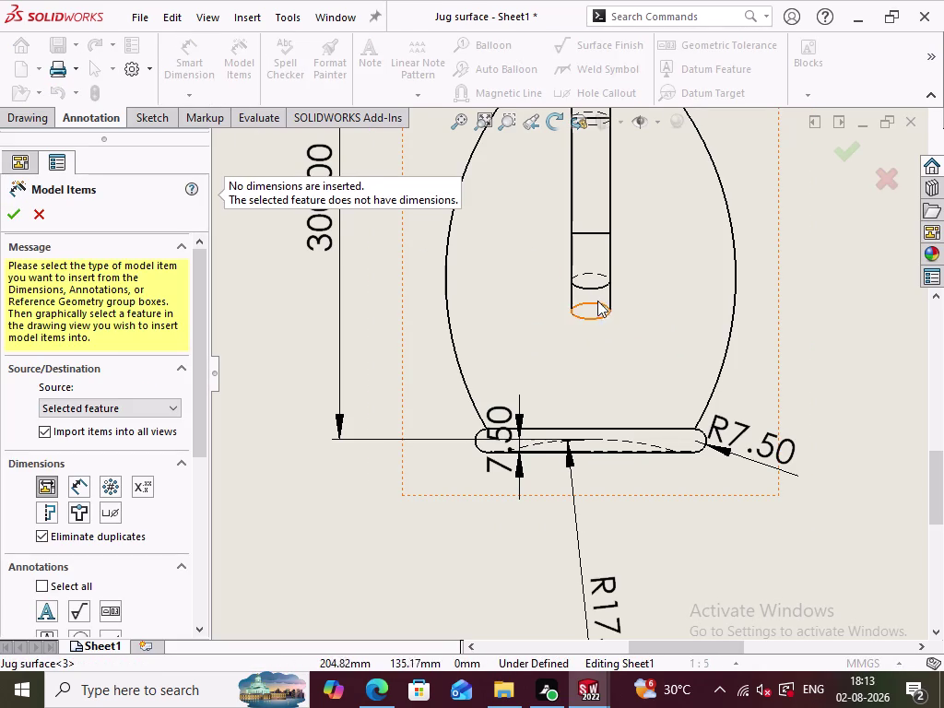
click(610, 300)
click(599, 285)
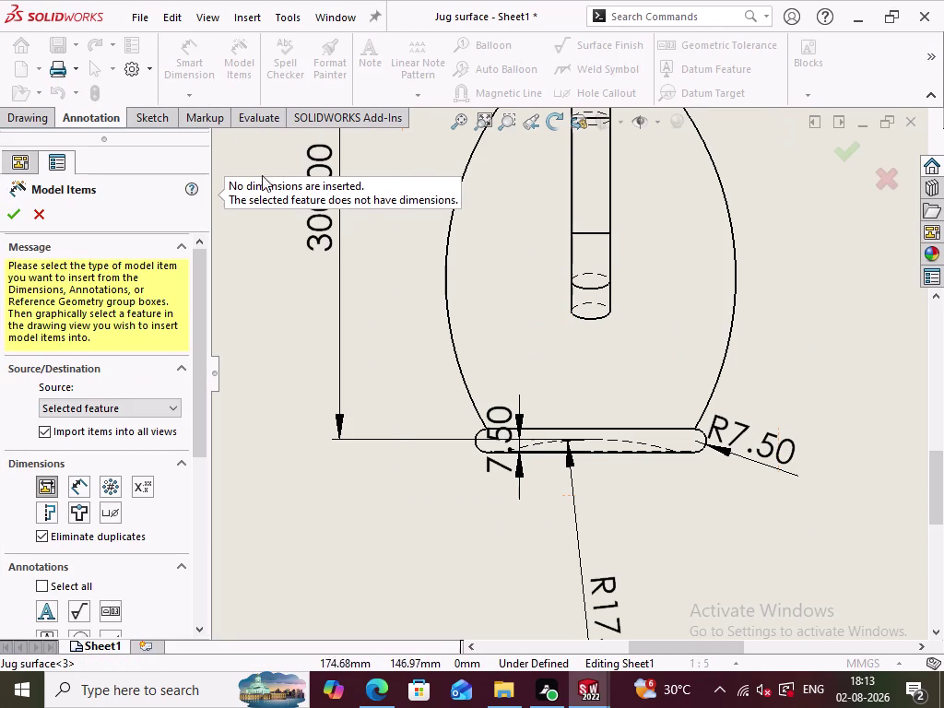
click(46, 218)
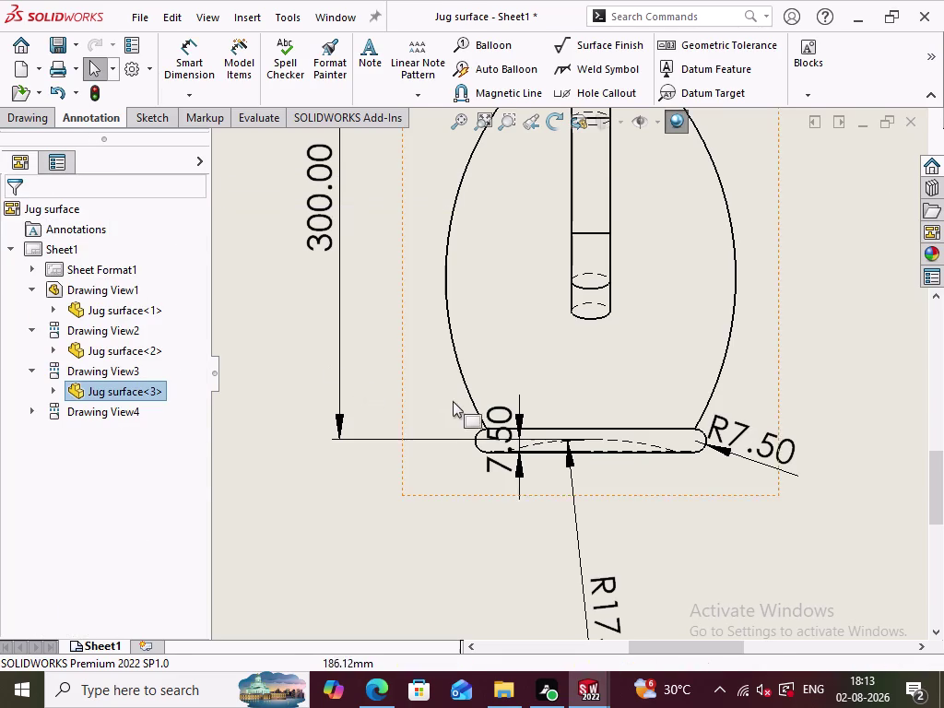
Move the 20.00 dimension beside the rim in the side view.
scroll(up, 3)
scroll(up, 3)
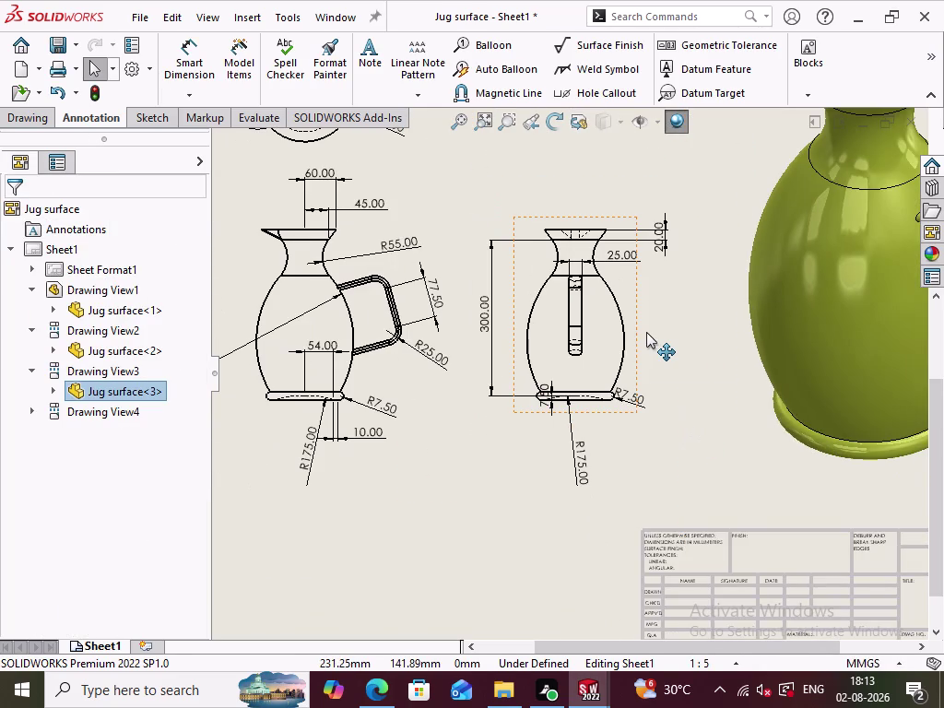
scroll(down, 3)
scroll(up, 3)
scroll(down, 3)
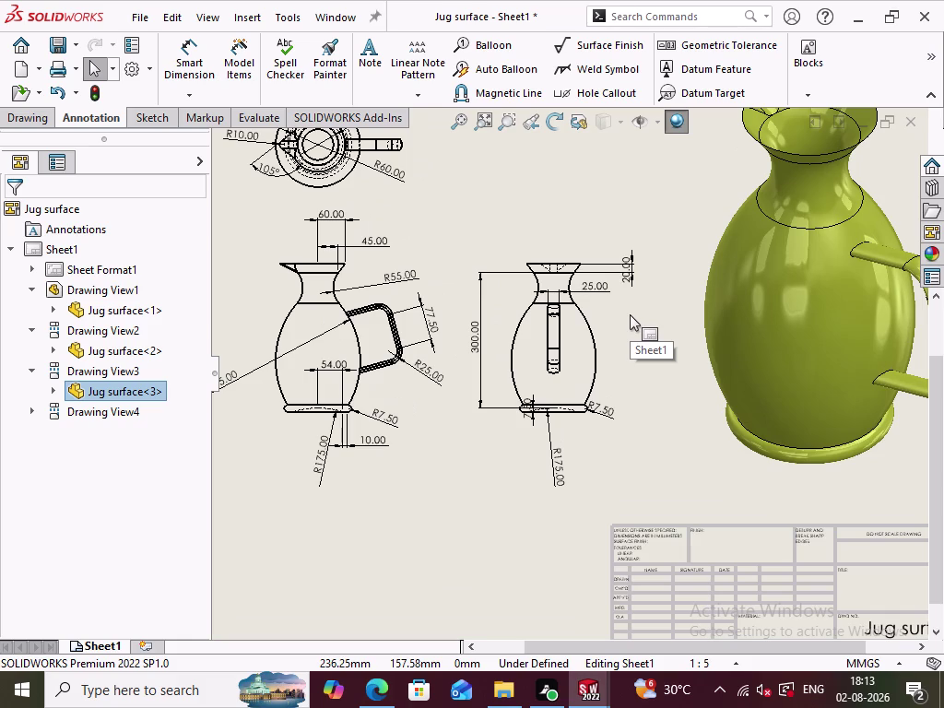
drag(627, 278, 632, 307)
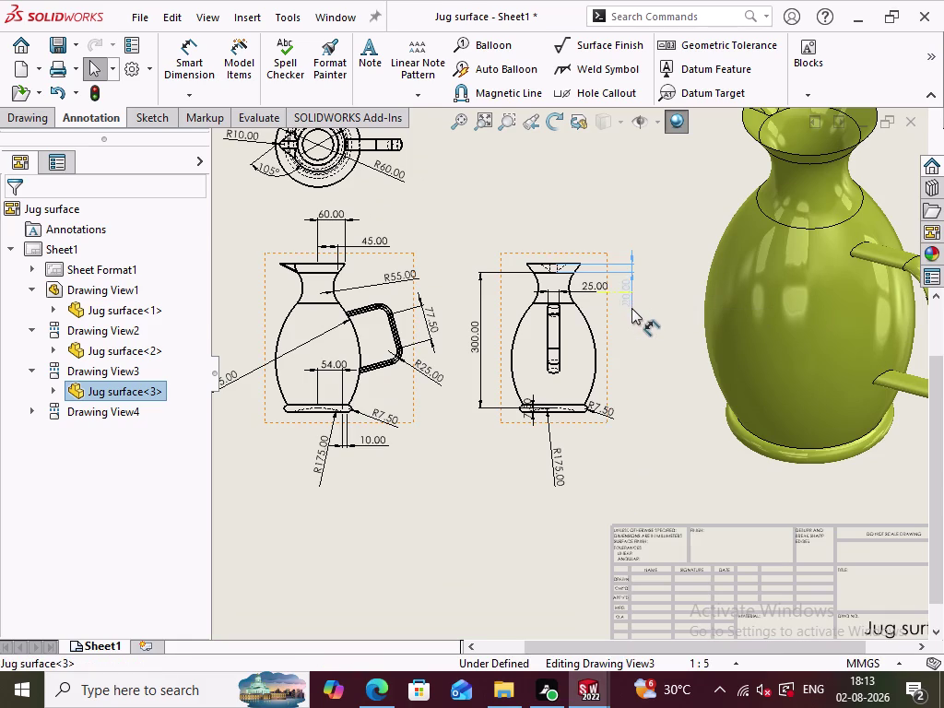
drag(631, 306, 632, 310)
click(648, 371)
click(629, 352)
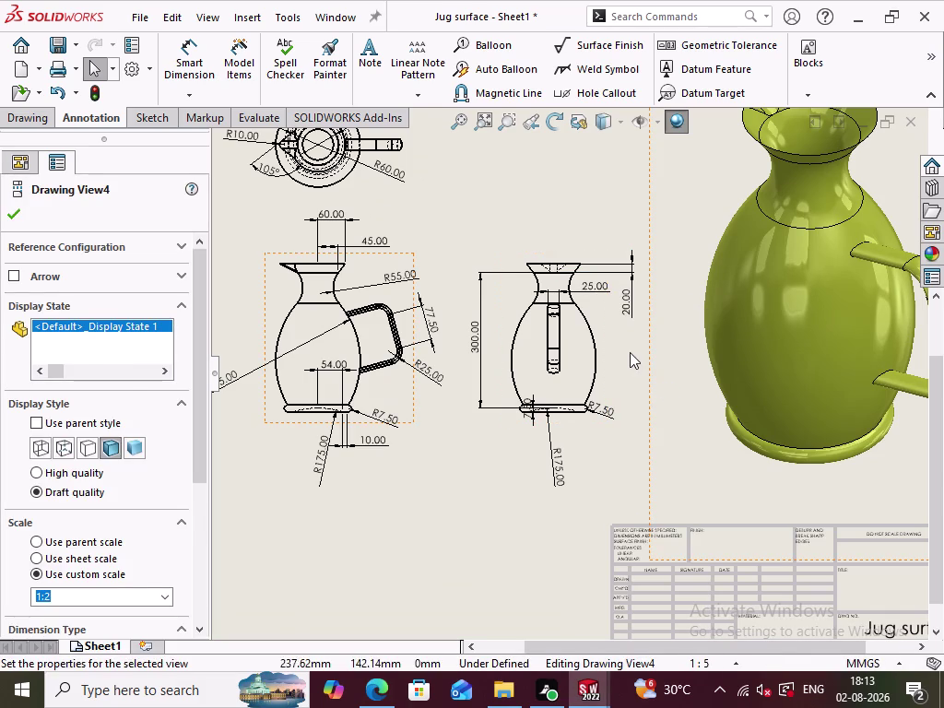
Move the 7.50 base dimension left of the base, then restart Smart Dimension.
scroll(down, 3)
scroll(down, 3)
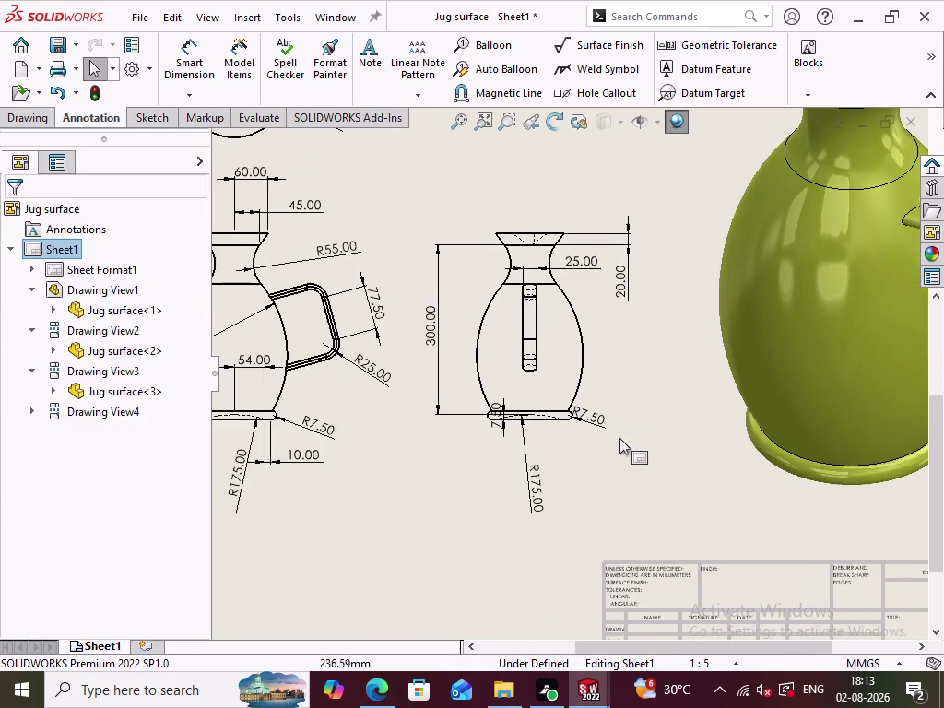
scroll(down, 3)
drag(459, 392, 449, 437)
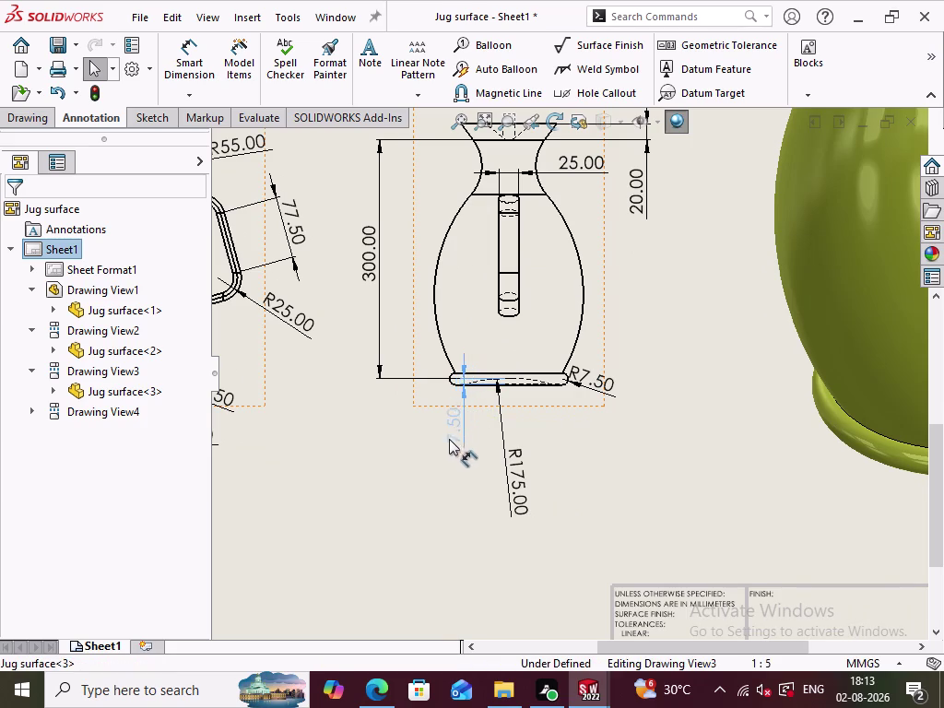
drag(449, 438, 394, 409)
click(423, 451)
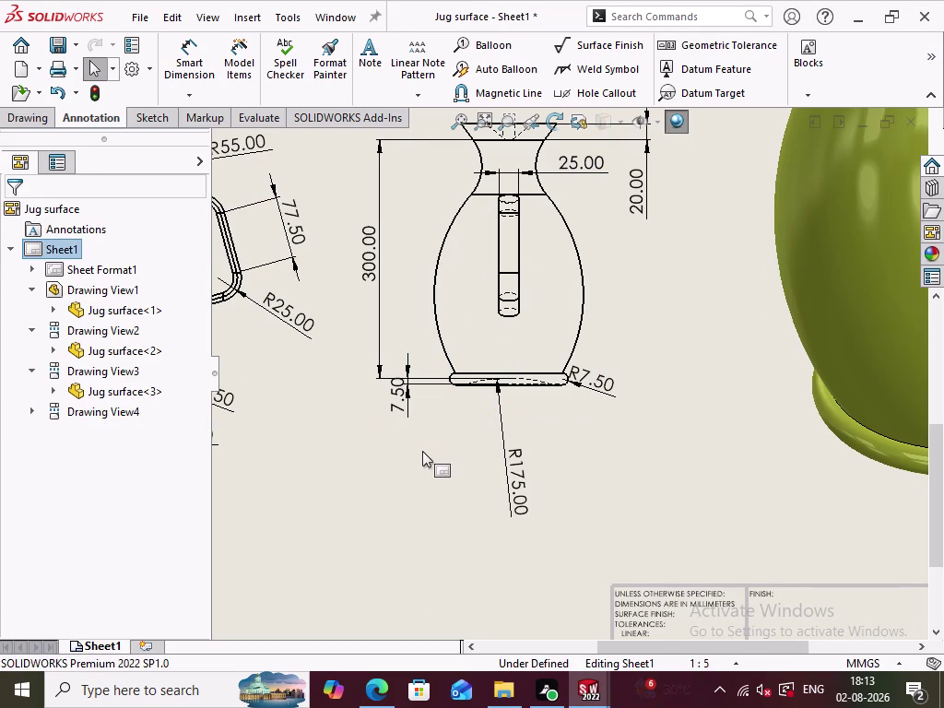
scroll(up, 3)
scroll(up, 3)
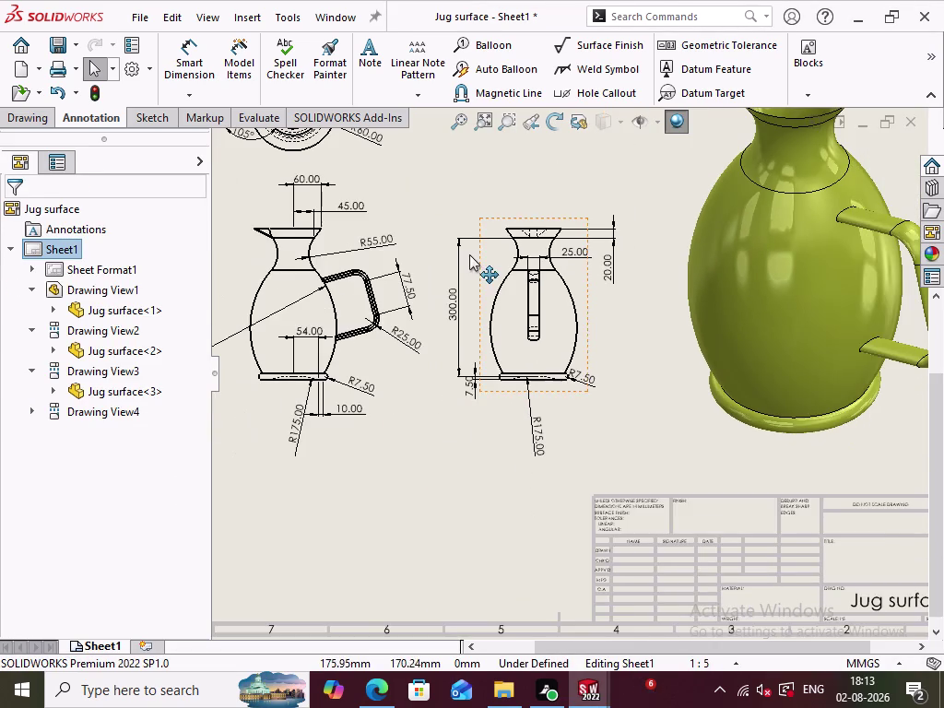
scroll(down, 3)
scroll(down, 3)
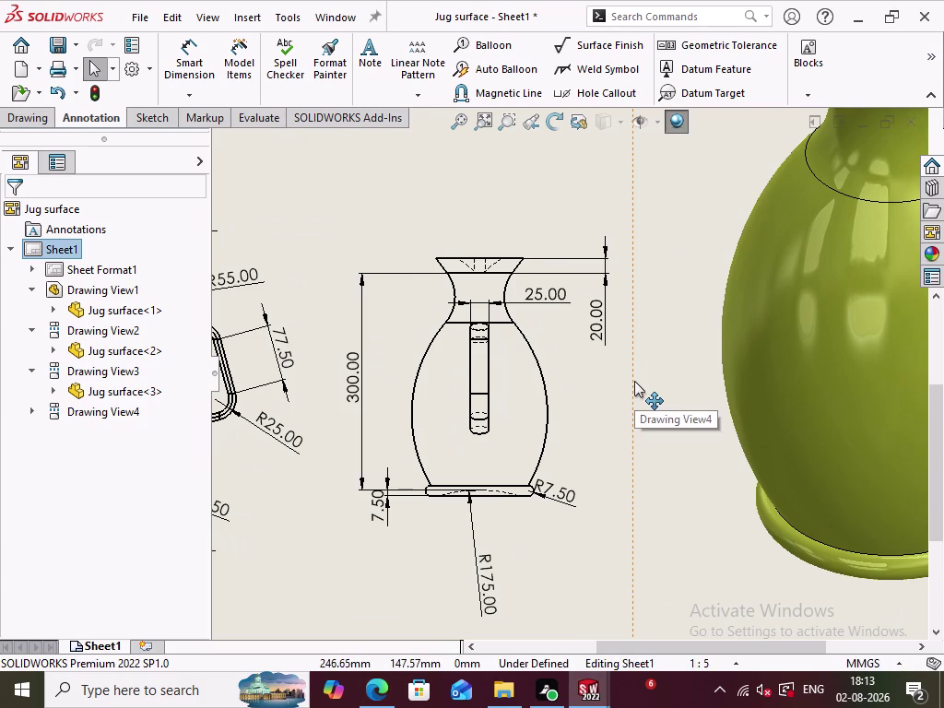
click(190, 72)
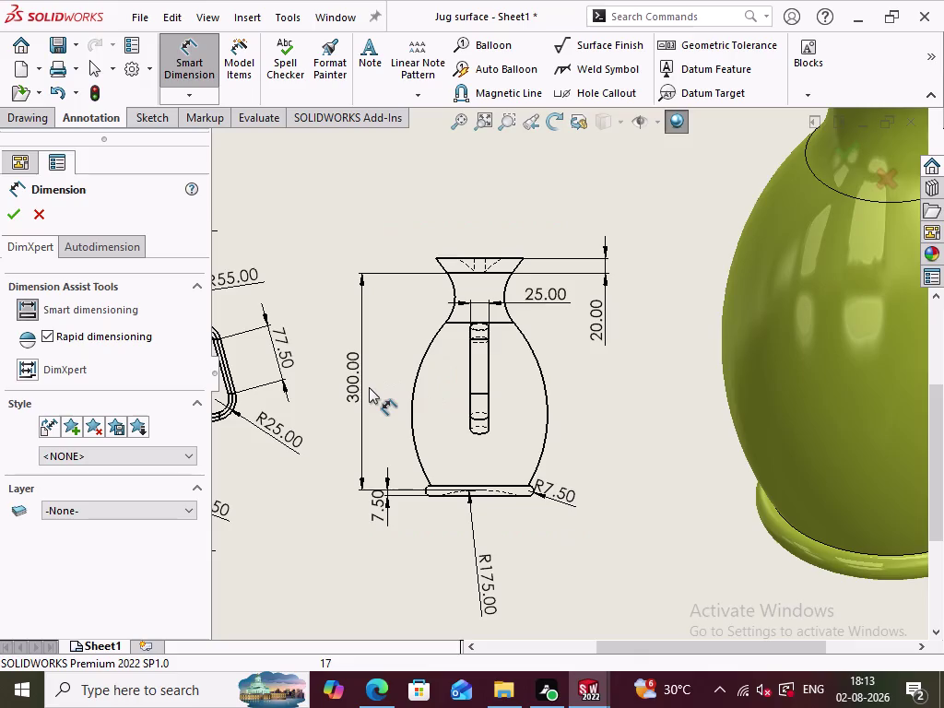
scroll(up, 3)
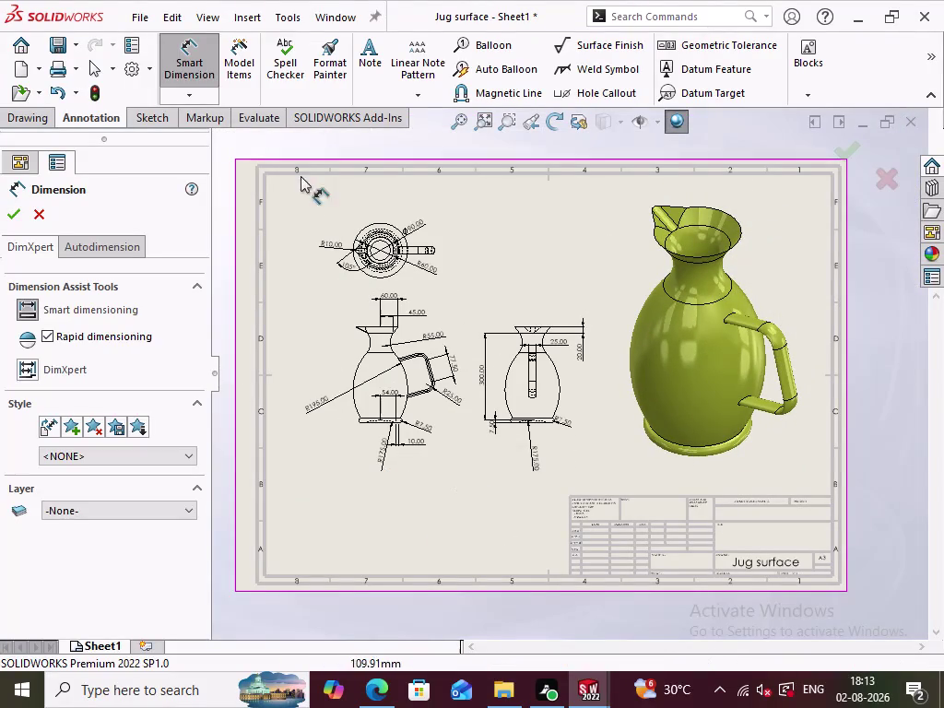
click(199, 69)
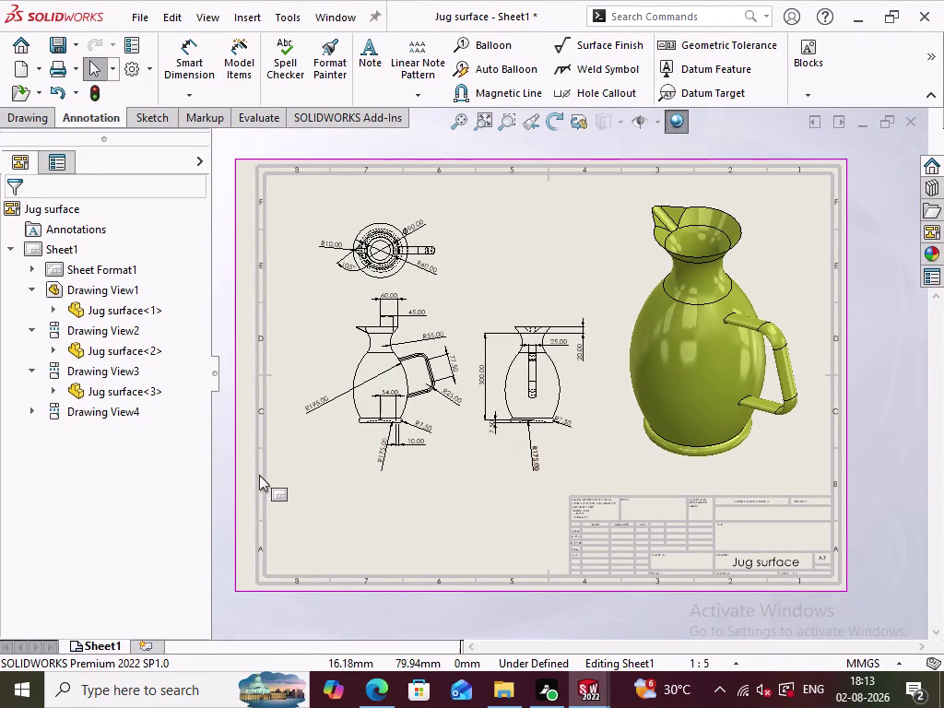
click(30, 331)
click(34, 289)
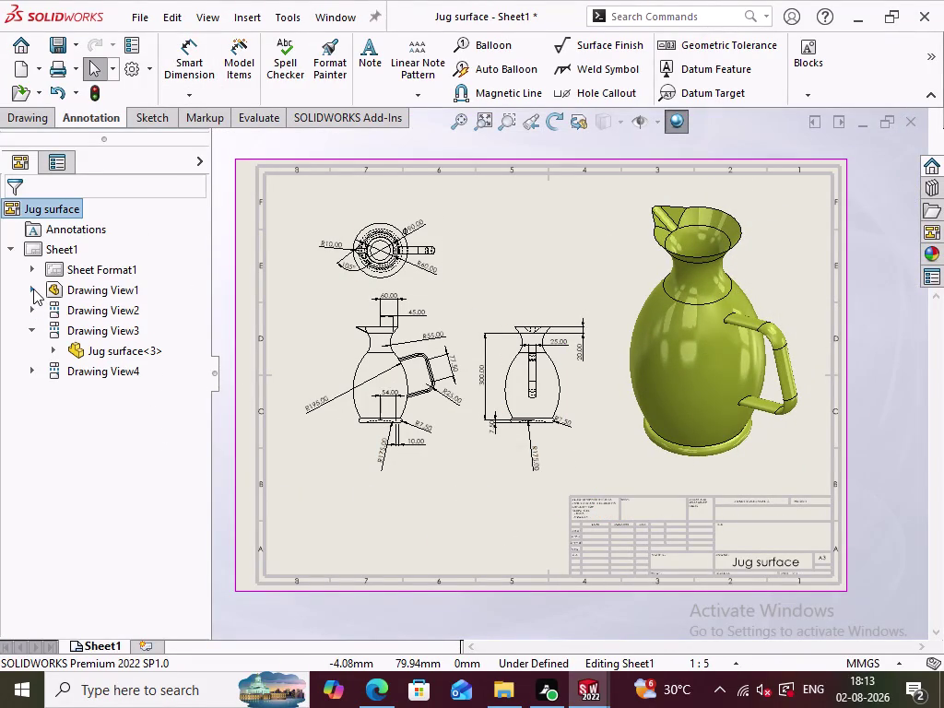
click(30, 326)
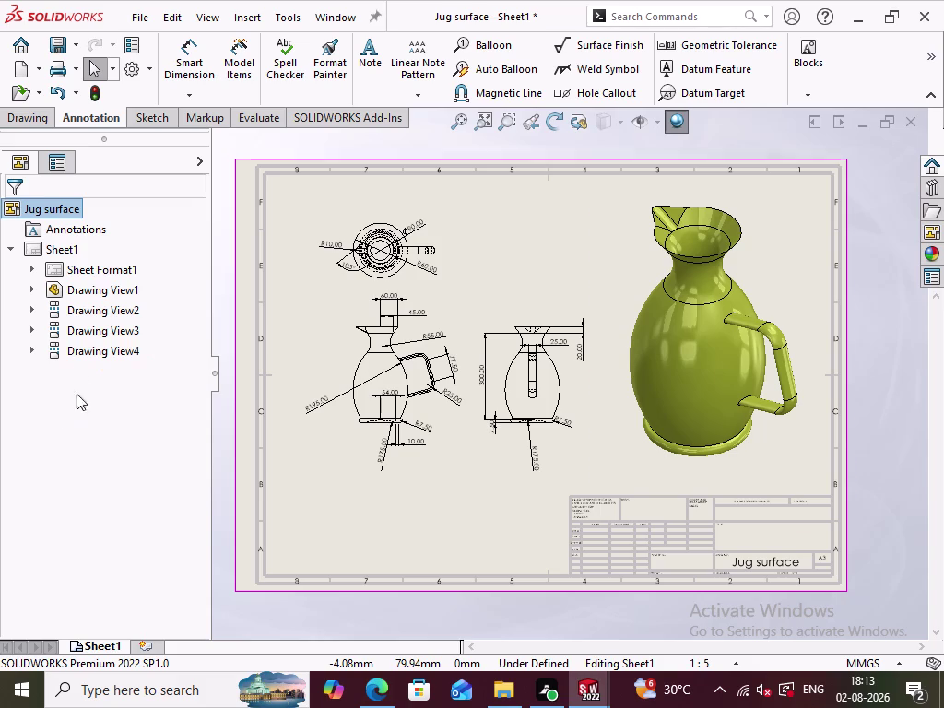
click(30, 289)
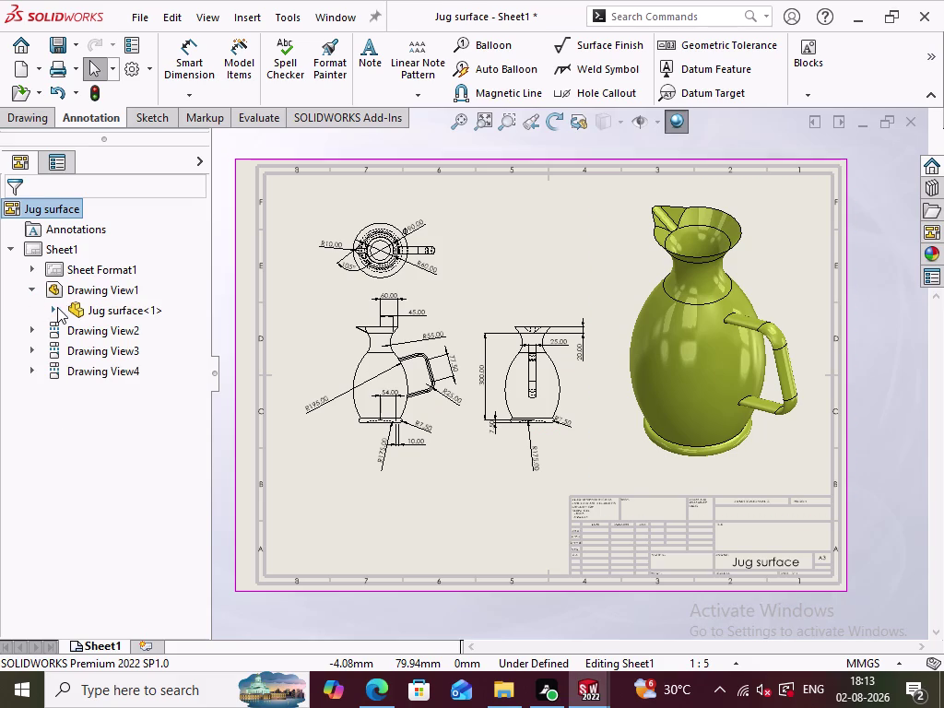
click(56, 307)
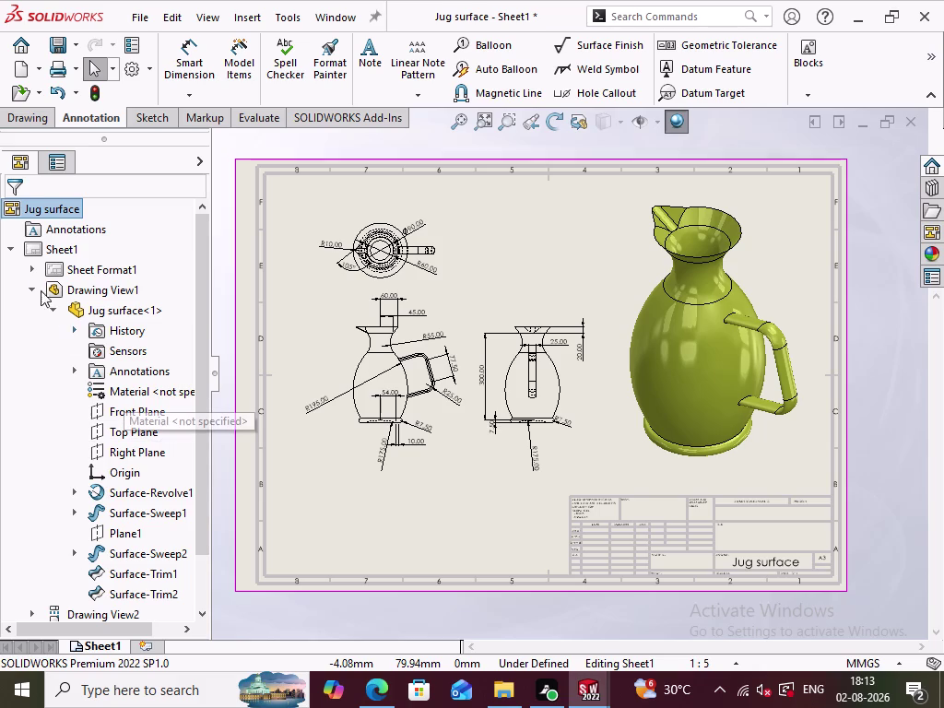
click(32, 267)
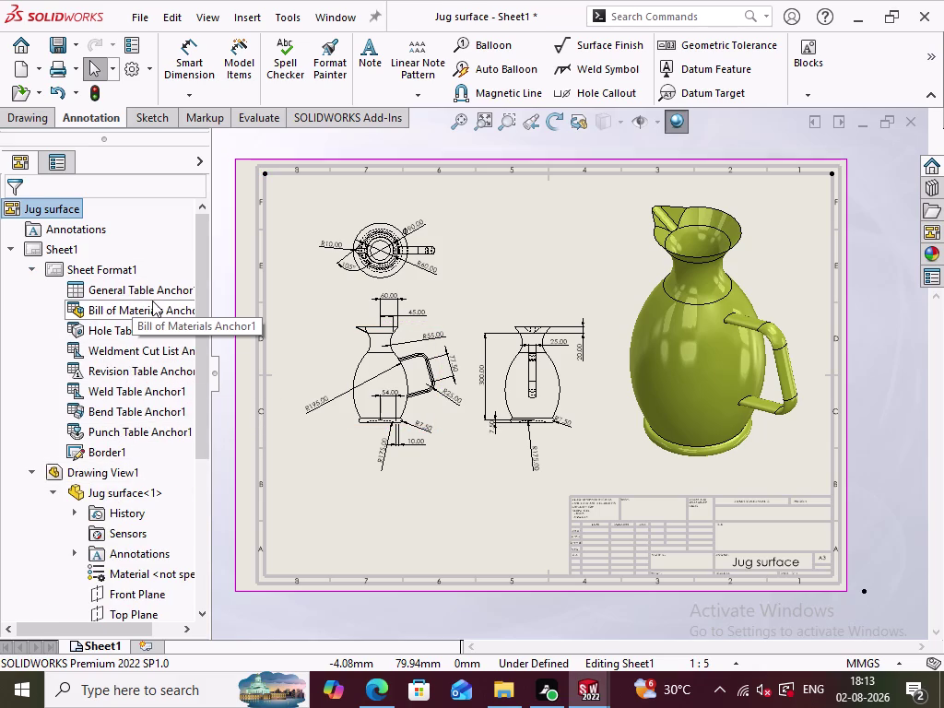
scroll(up, 3)
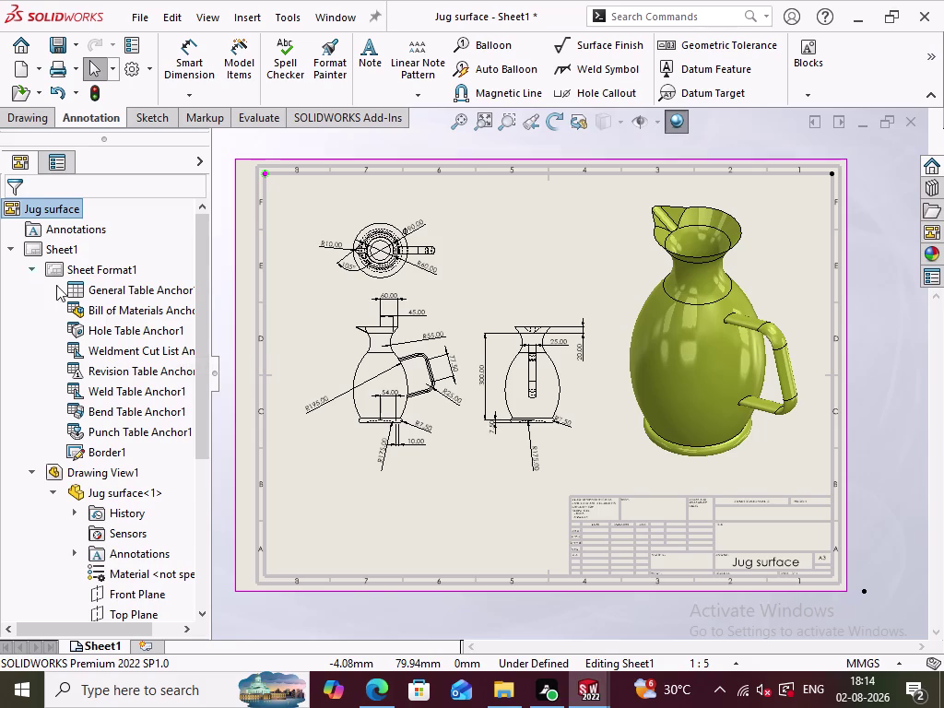
scroll(up, 3)
scroll(down, 3)
scroll(up, 3)
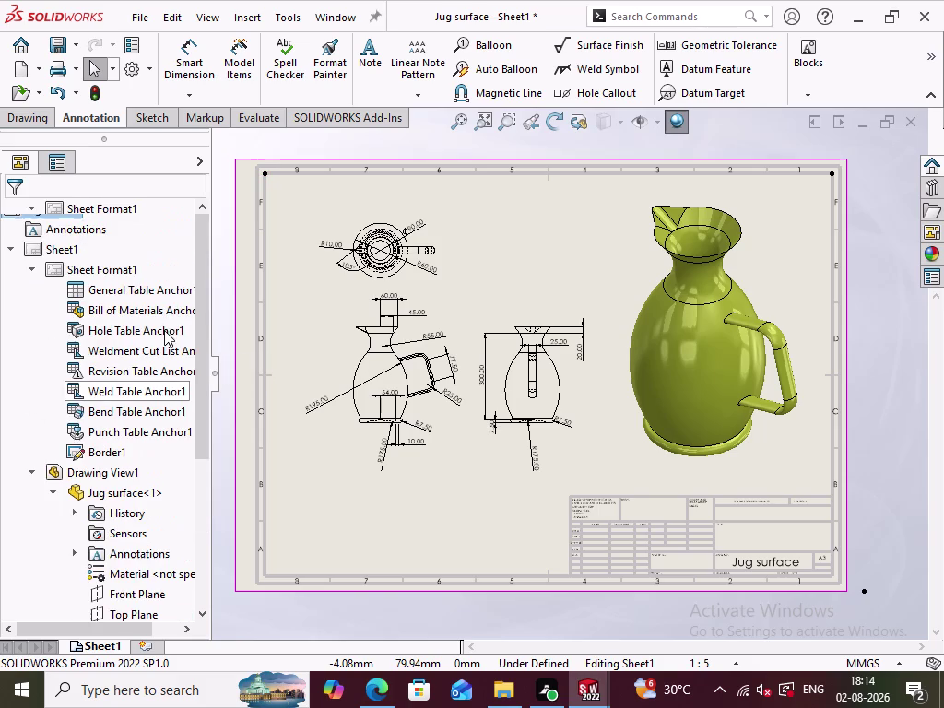
drag(156, 331, 101, 341)
click(183, 229)
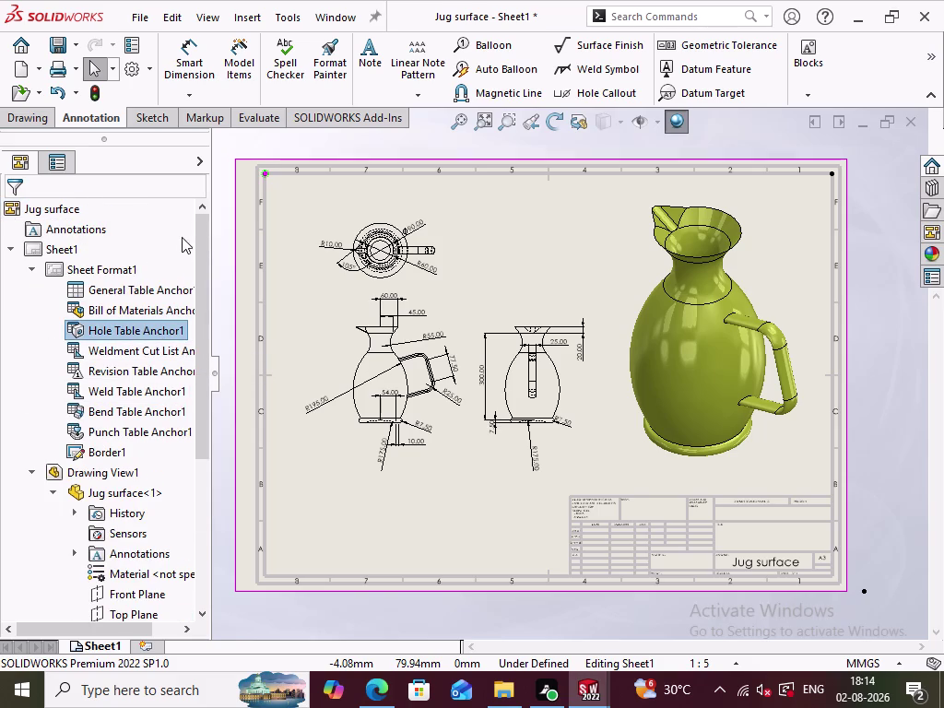
middle_drag(161, 308, 94, 324)
click(47, 357)
scroll(up, 3)
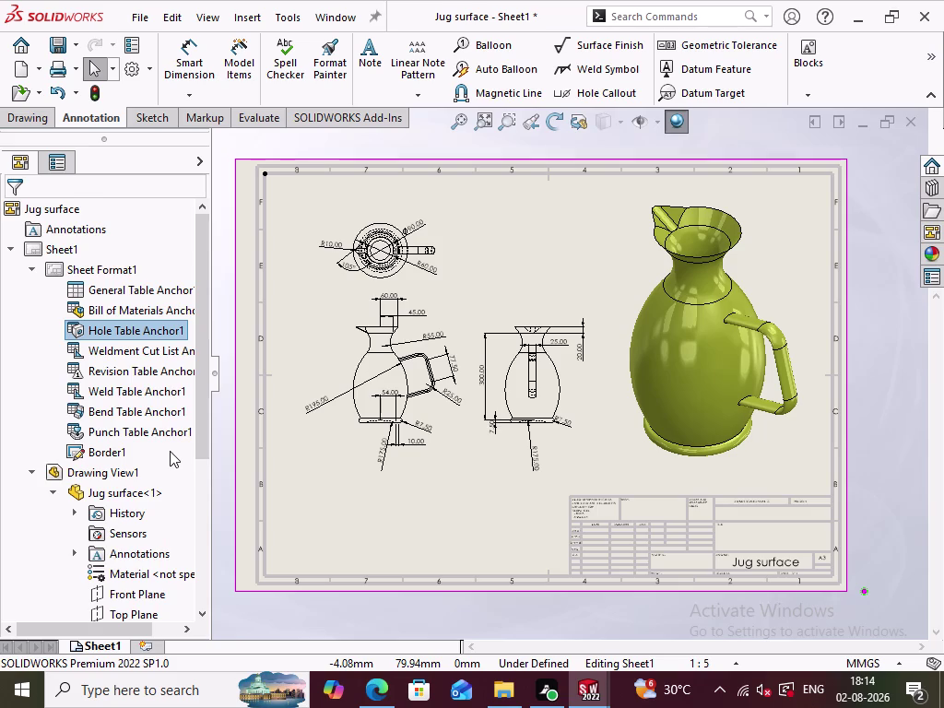
scroll(down, 3)
click(289, 361)
double_click(293, 352)
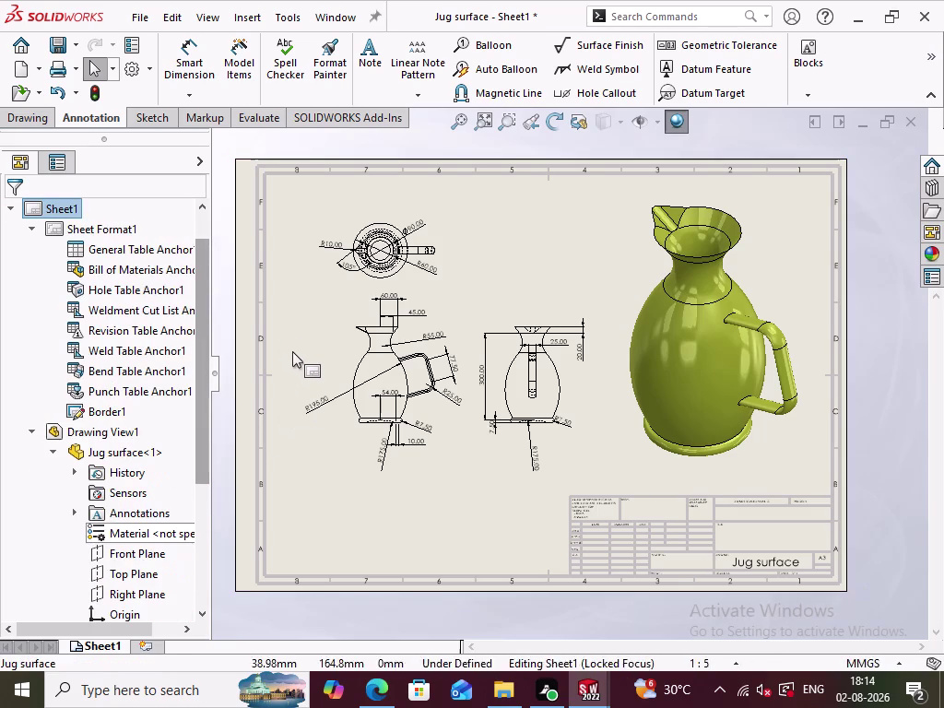
click(31, 228)
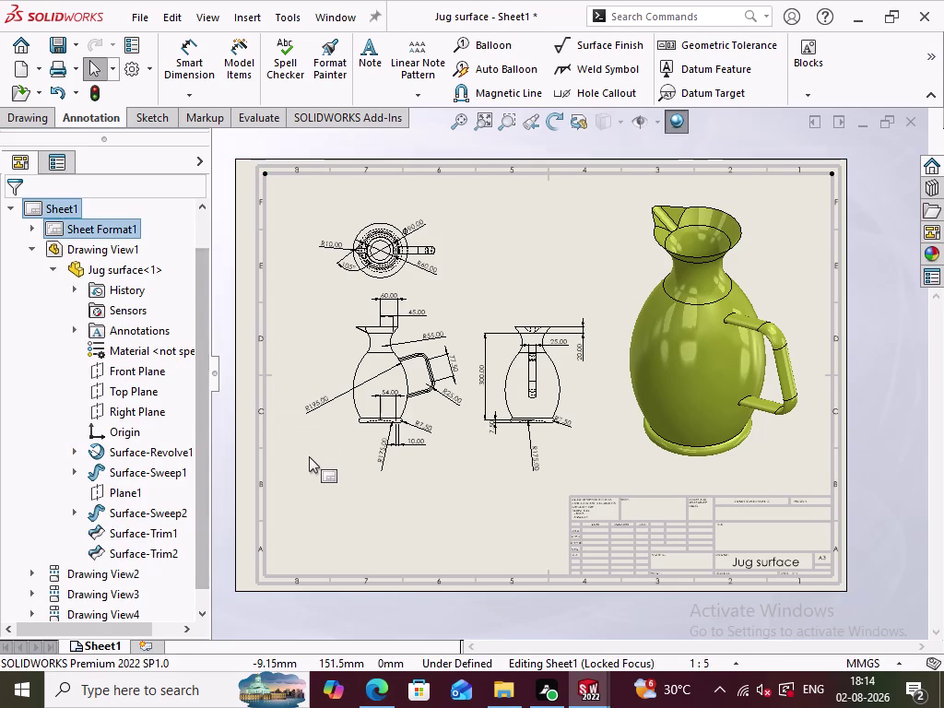
click(309, 470)
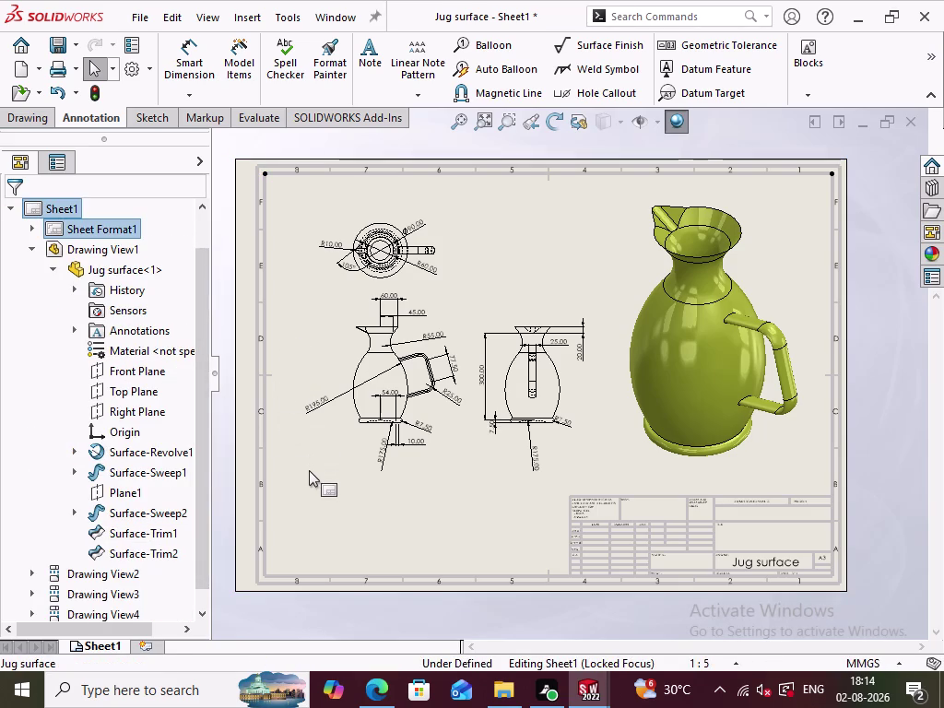
click(264, 172)
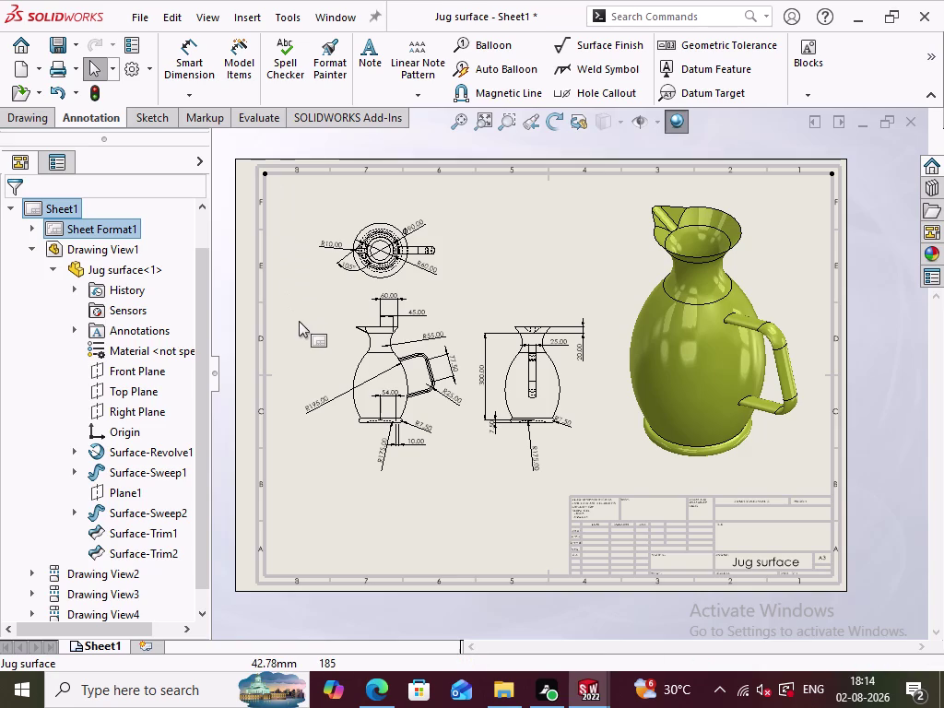
click(51, 265)
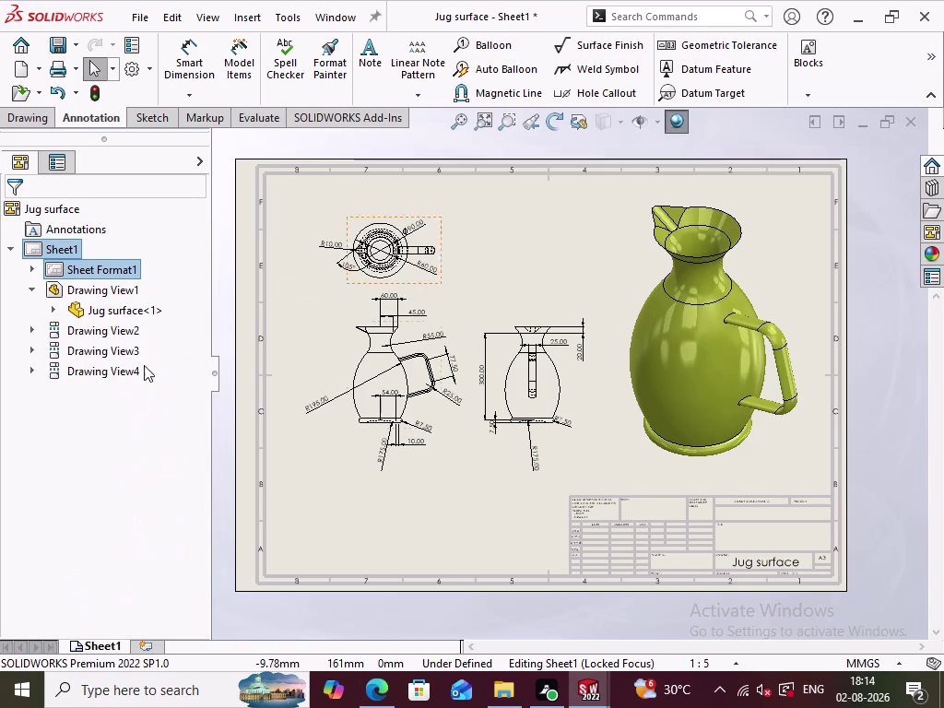
click(93, 89)
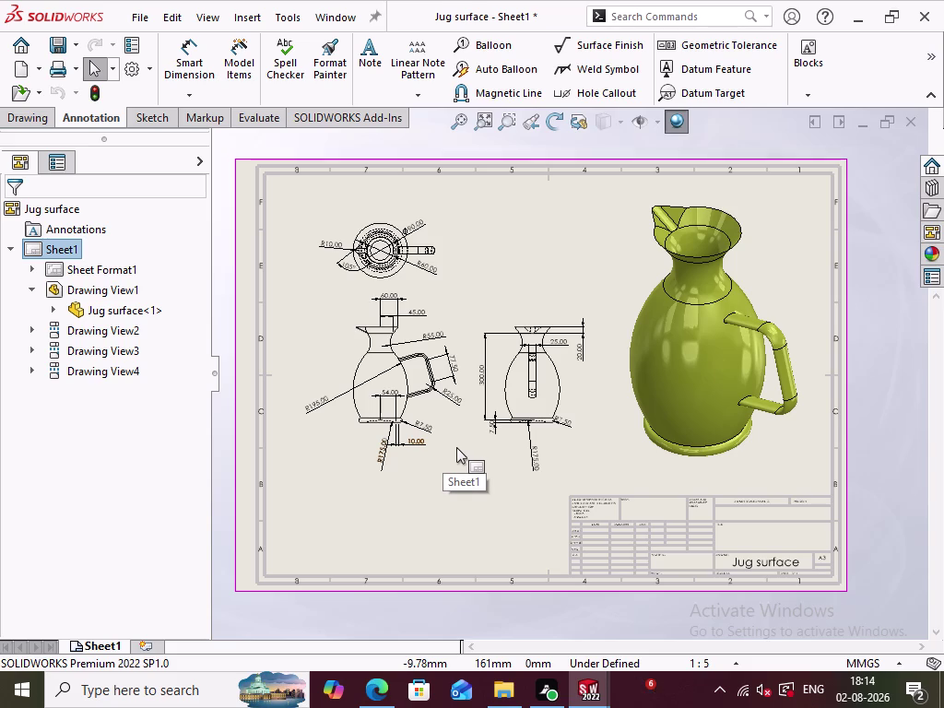
scroll(down, 3)
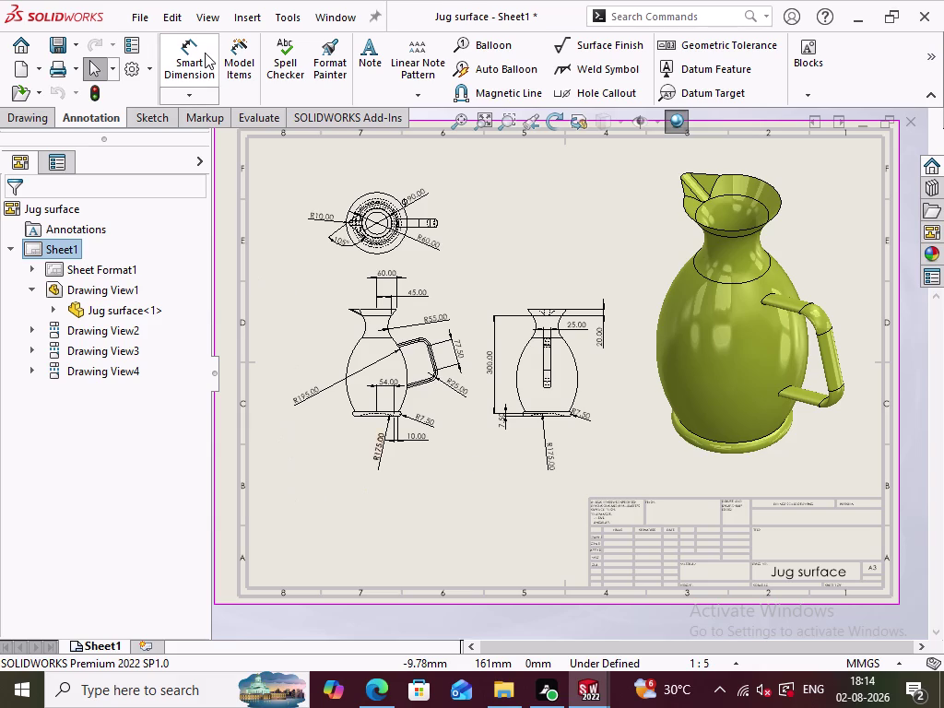
Dimension the handle joint to the spout tip, then undo the slanted 186.24 result.
click(179, 60)
scroll(down, 3)
scroll(down, 3)
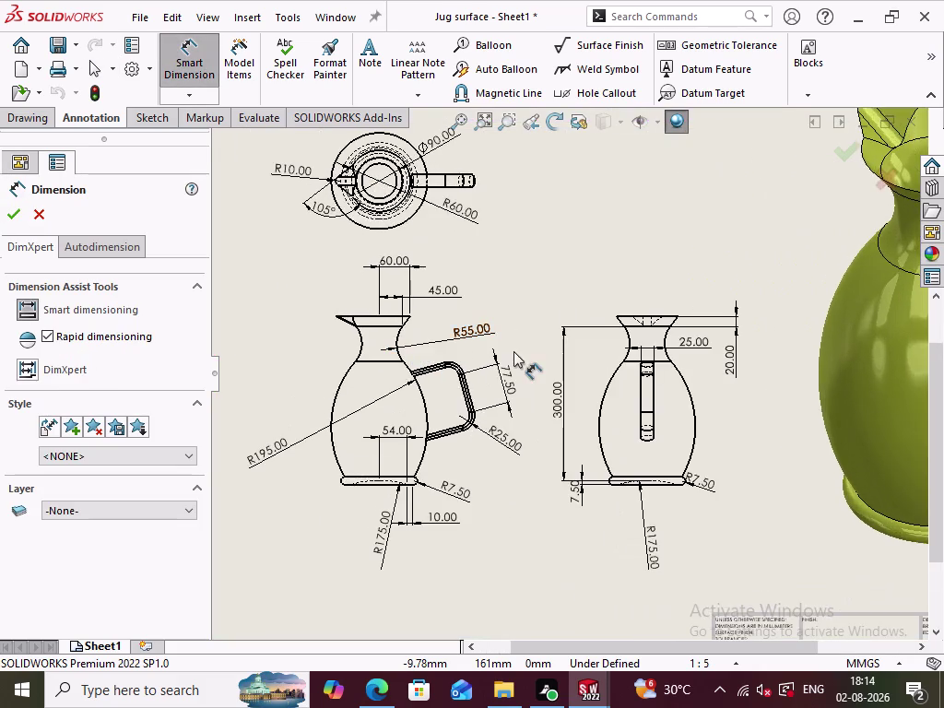
scroll(down, 3)
scroll(down, 3)
scroll(up, 3)
scroll(down, 3)
scroll(down, 3)
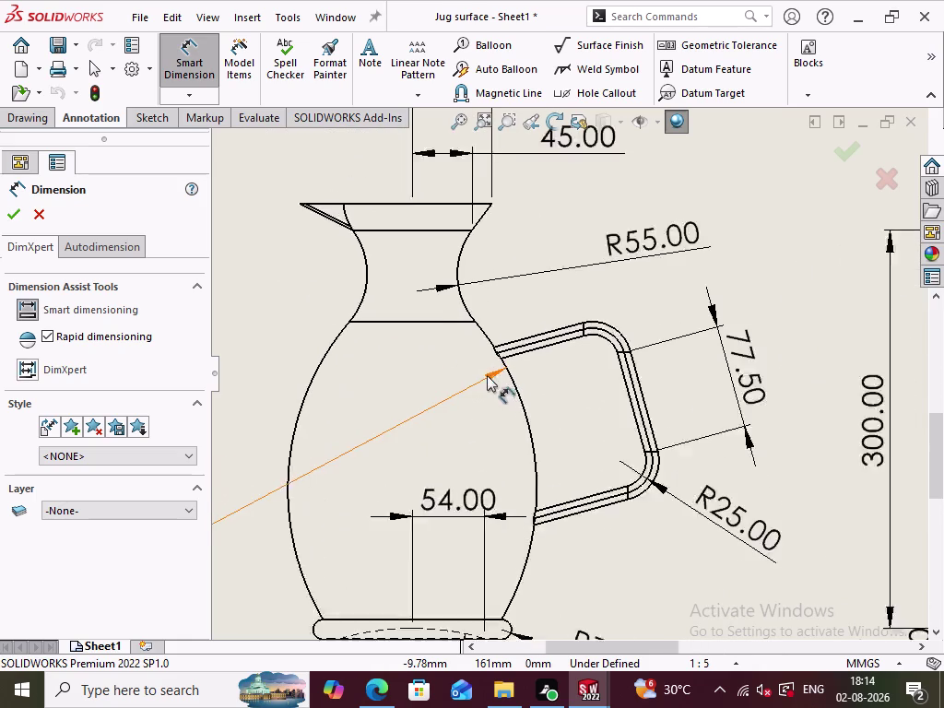
scroll(down, 3)
click(501, 351)
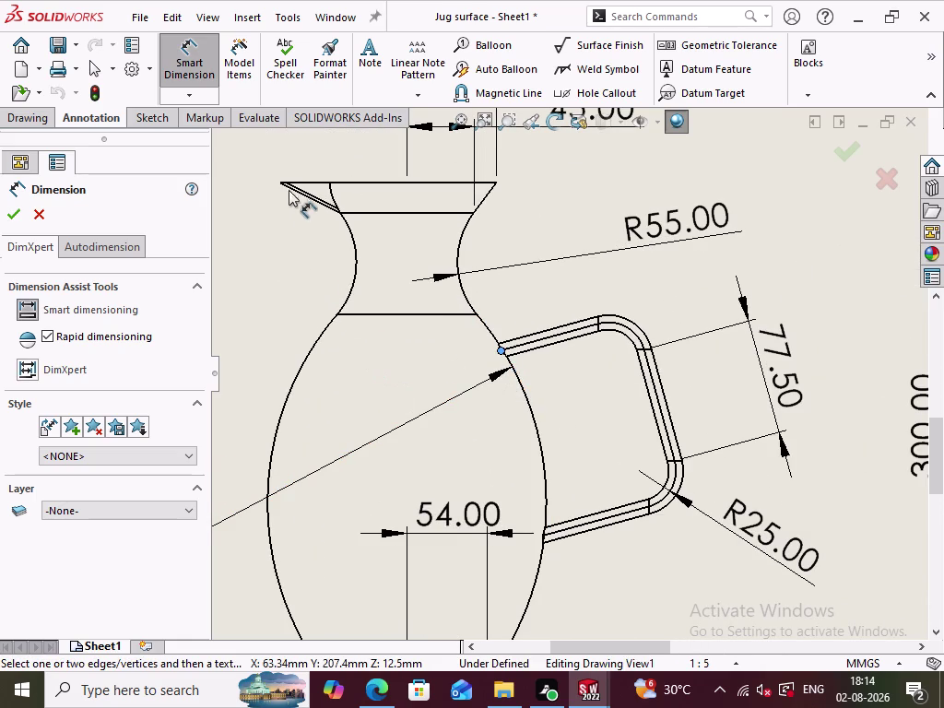
click(283, 182)
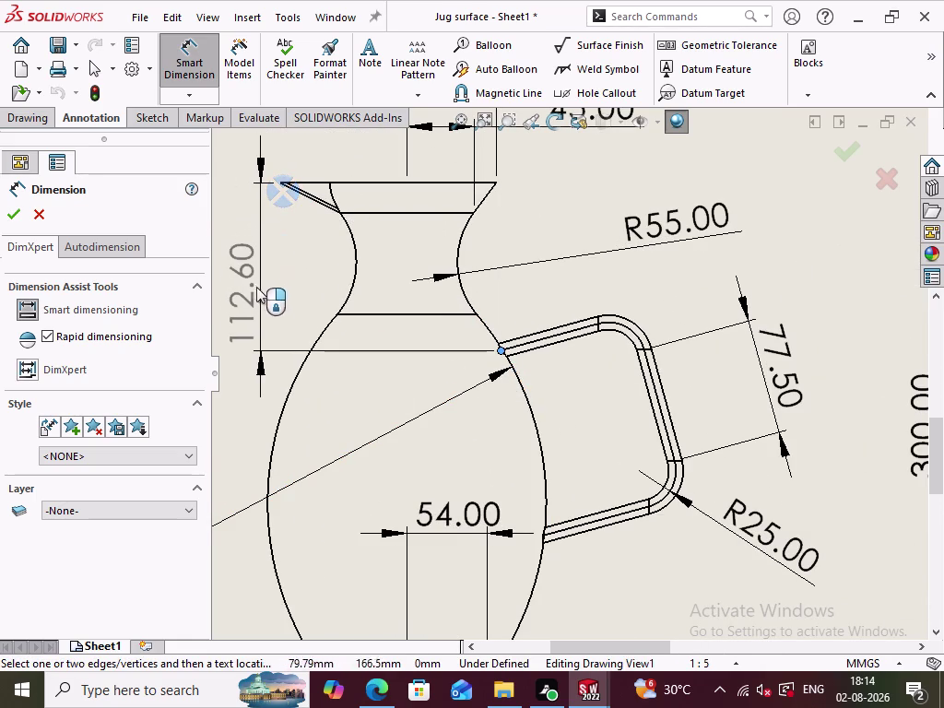
click(253, 275)
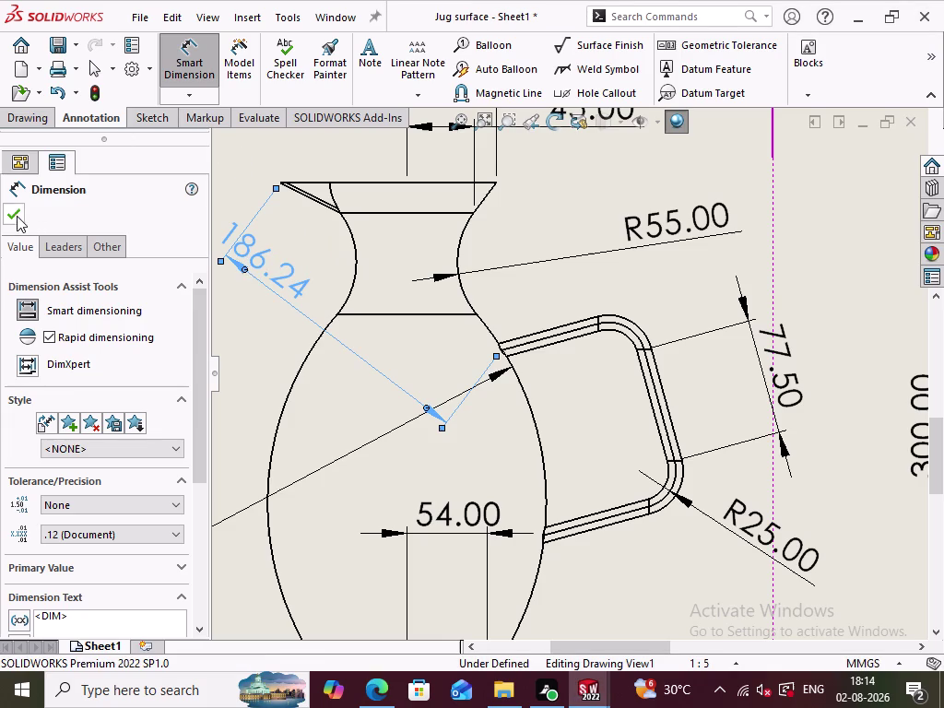
key(ctrl+z)
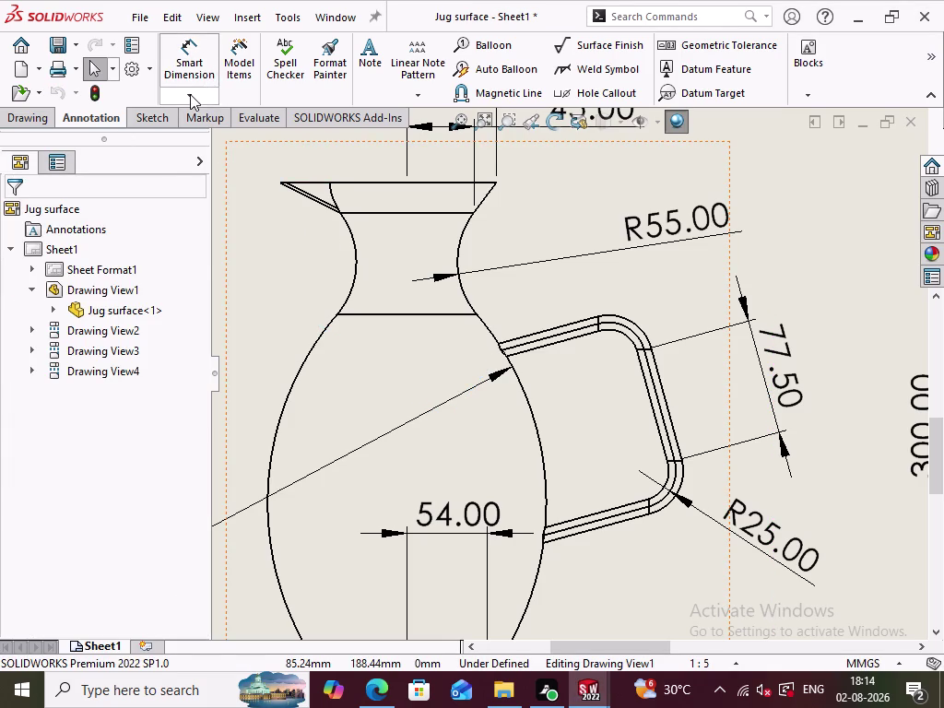
Dimension the handle's upper joint to the spout tip as vertical 112.60, left of the jug.
click(190, 96)
click(203, 154)
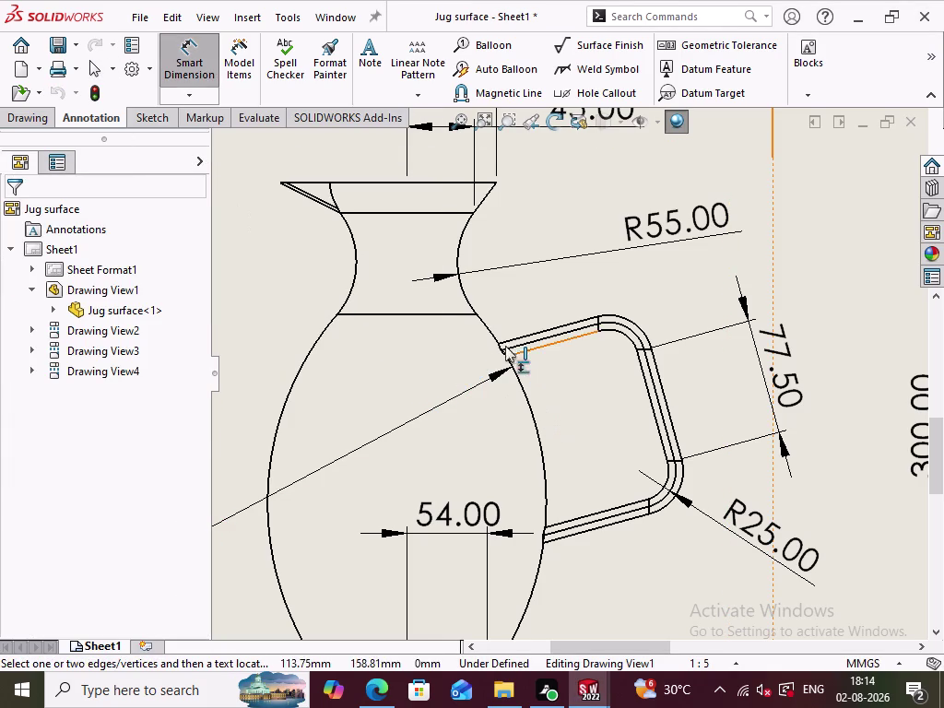
click(502, 349)
click(281, 185)
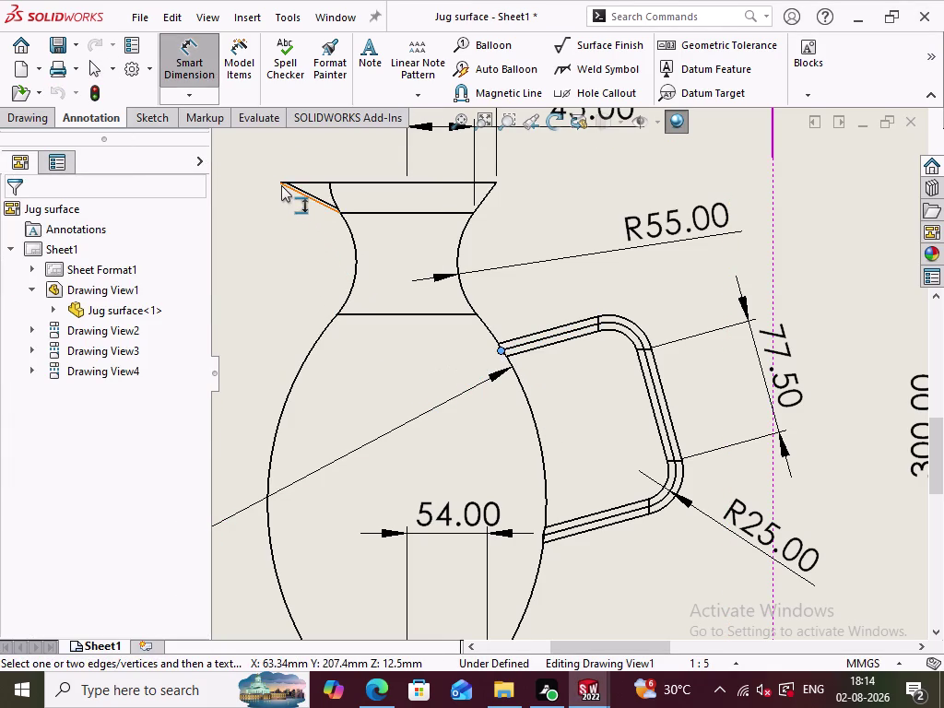
click(253, 278)
click(251, 398)
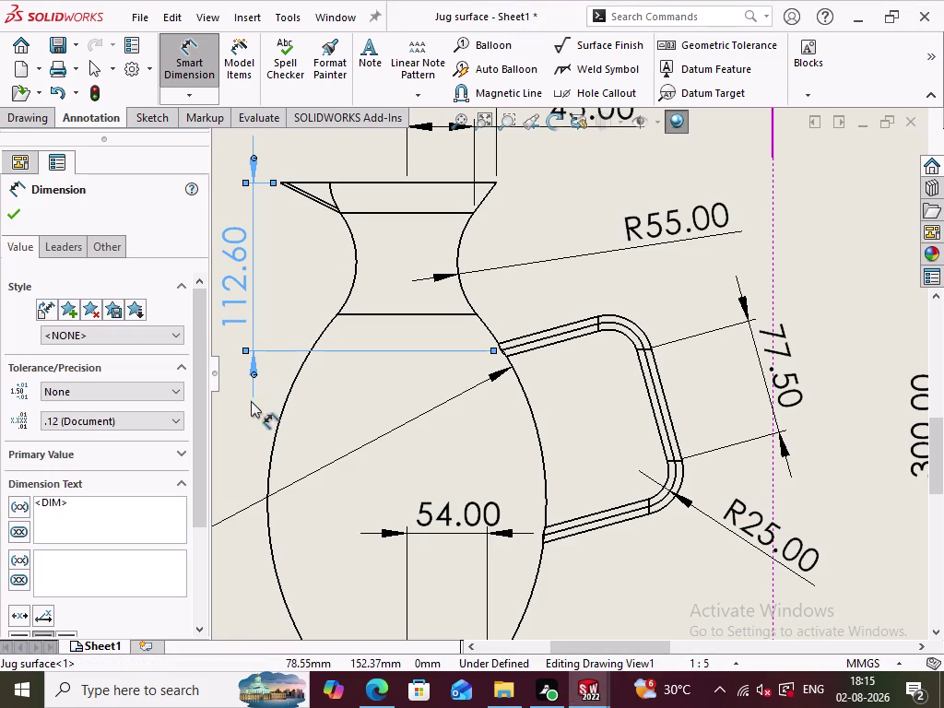
scroll(up, 3)
scroll(up, 3)
click(344, 408)
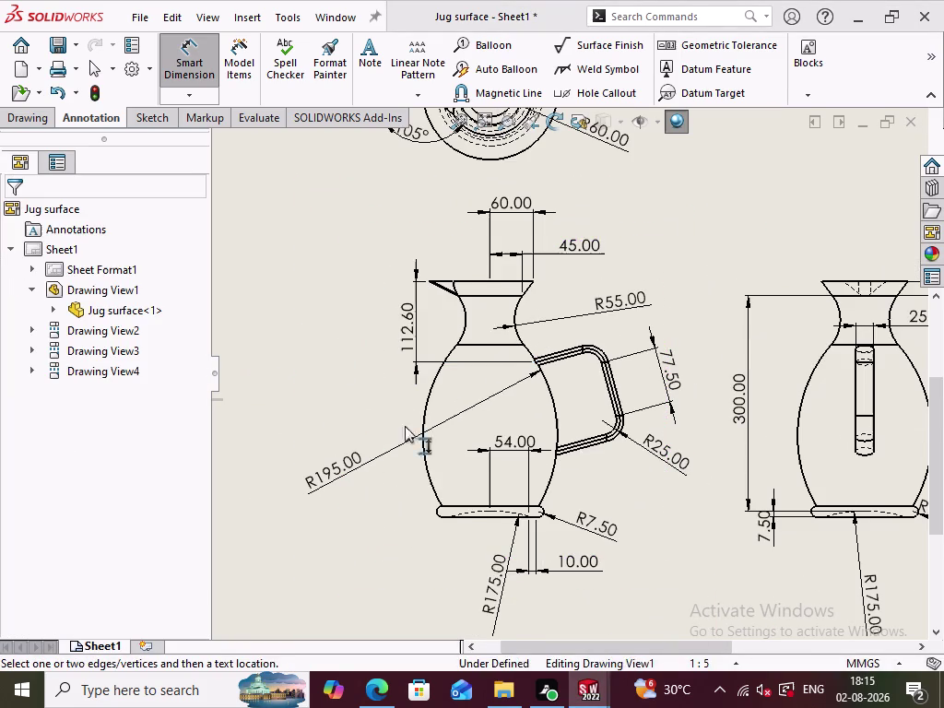
scroll(up, 3)
Dimension the base to the handle's lower joint as 90.43, placed right of the body.
scroll(down, 3)
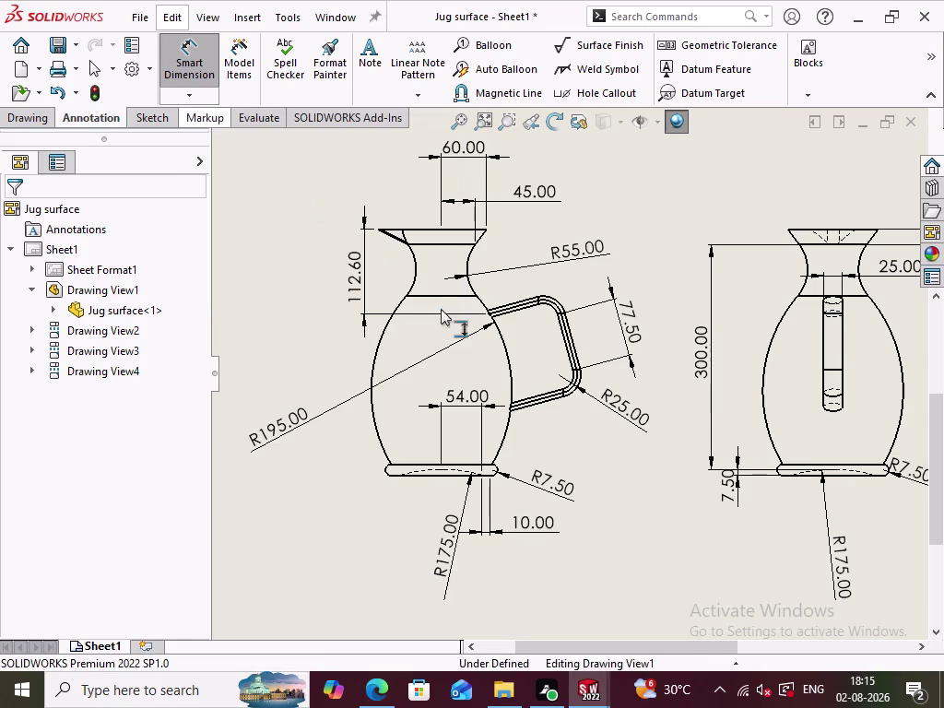
scroll(down, 3)
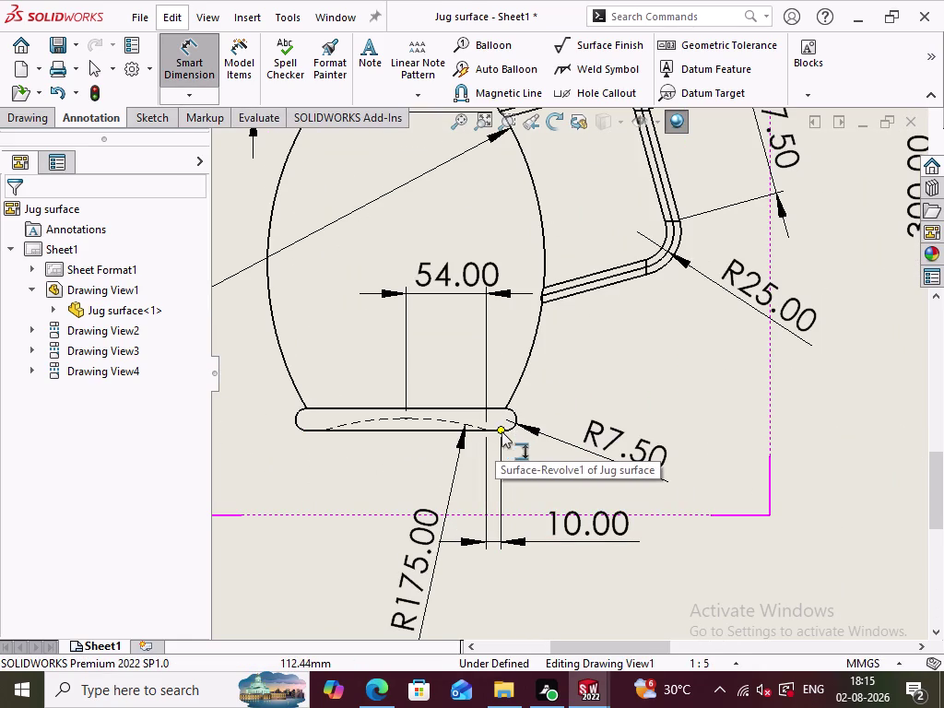
click(501, 431)
click(541, 295)
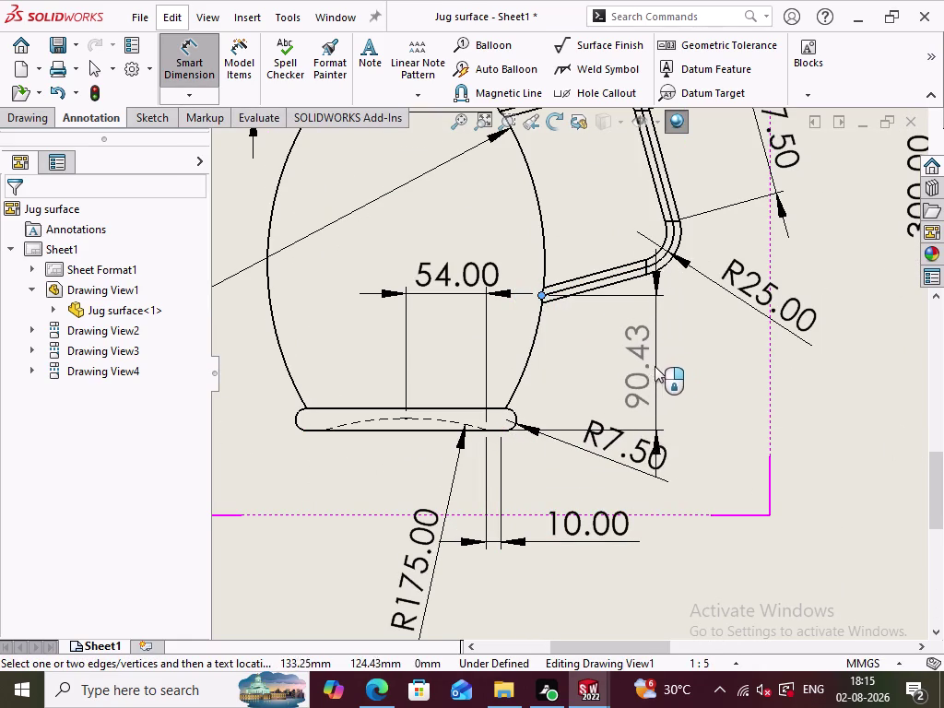
click(653, 366)
click(694, 393)
scroll(up, 3)
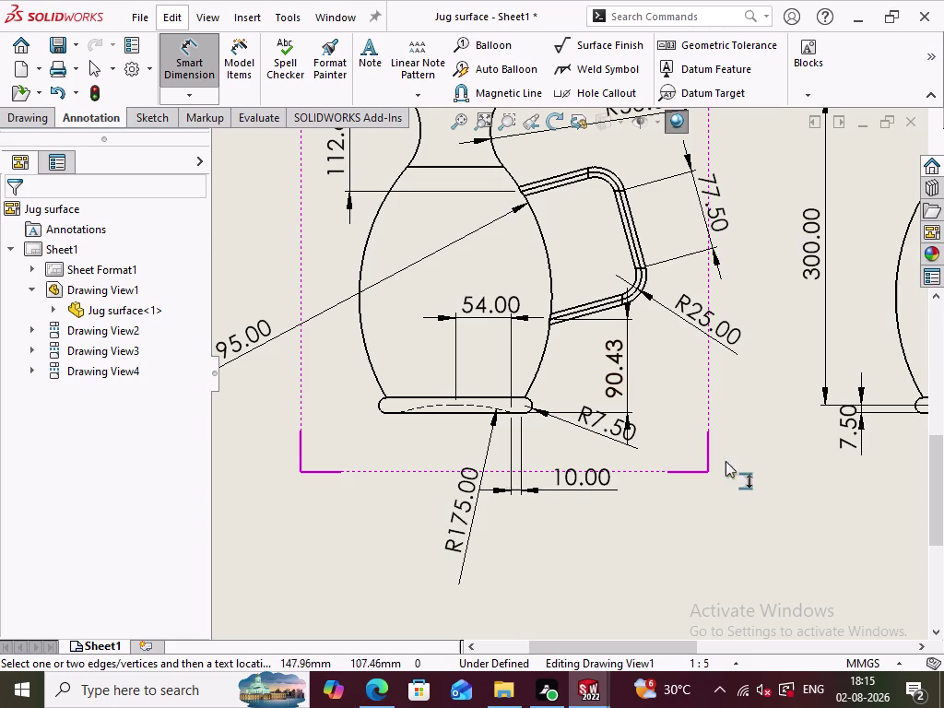
click(708, 551)
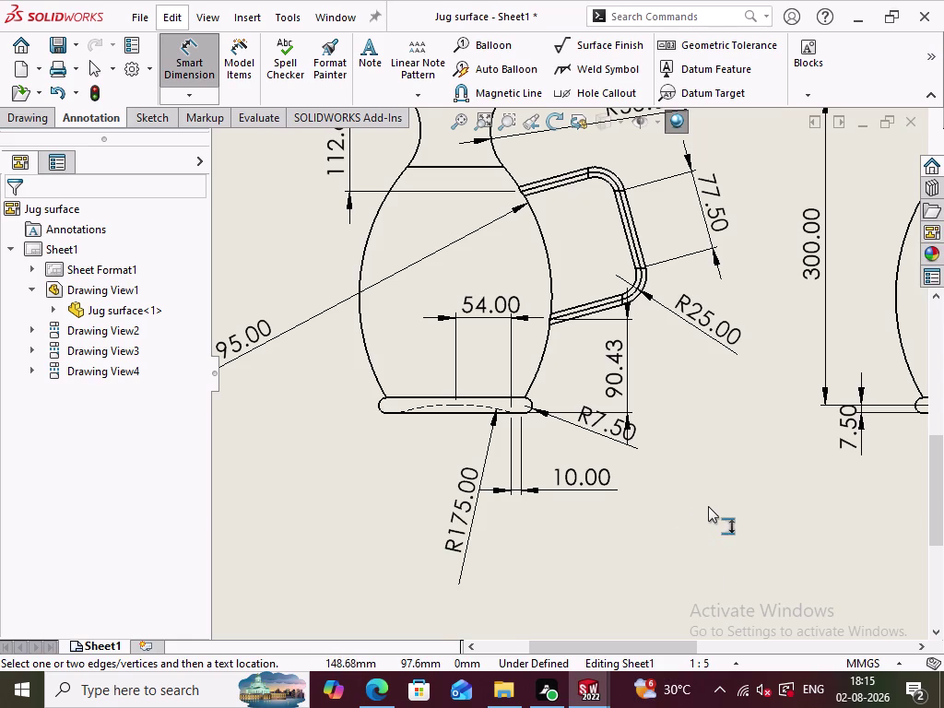
Zoom out over the sheet and switch from Smart Dimension to the sketching tools.
scroll(up, 3)
scroll(up, 3)
scroll(up, 3)
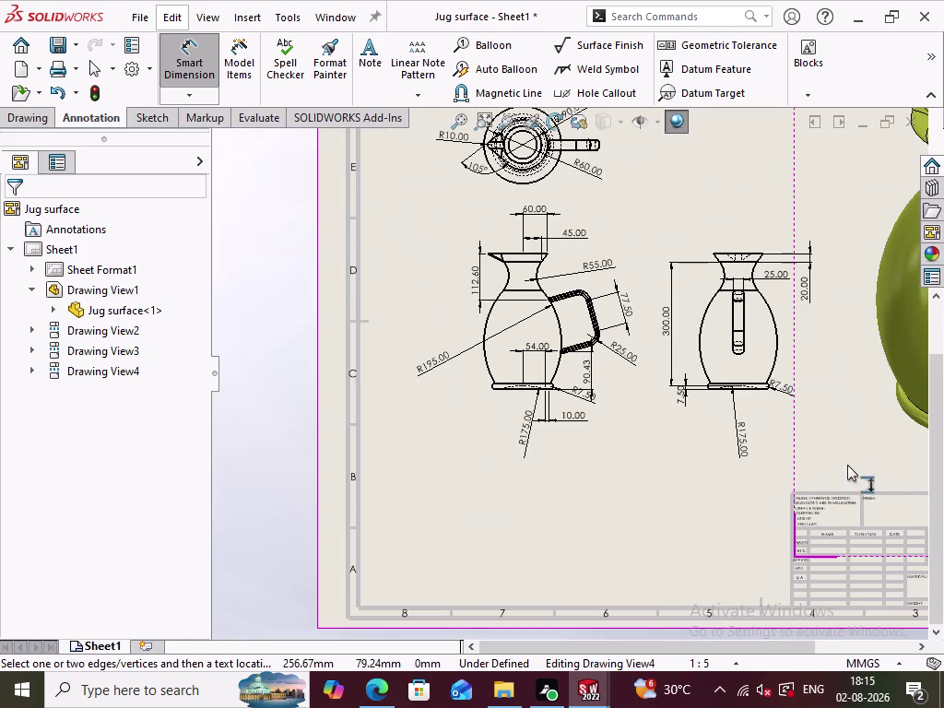
scroll(down, 3)
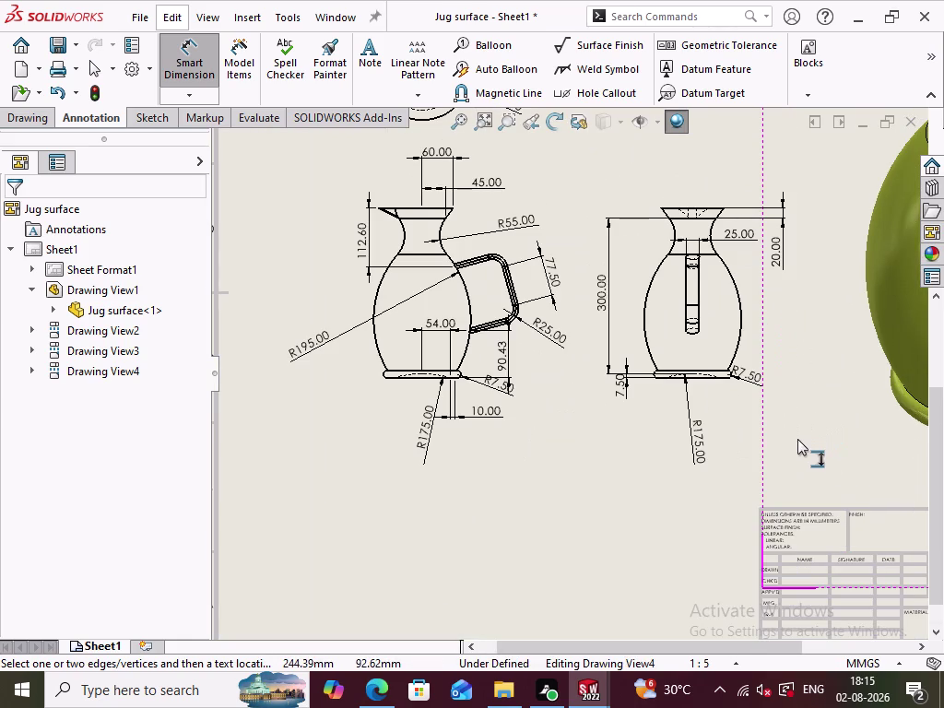
click(200, 66)
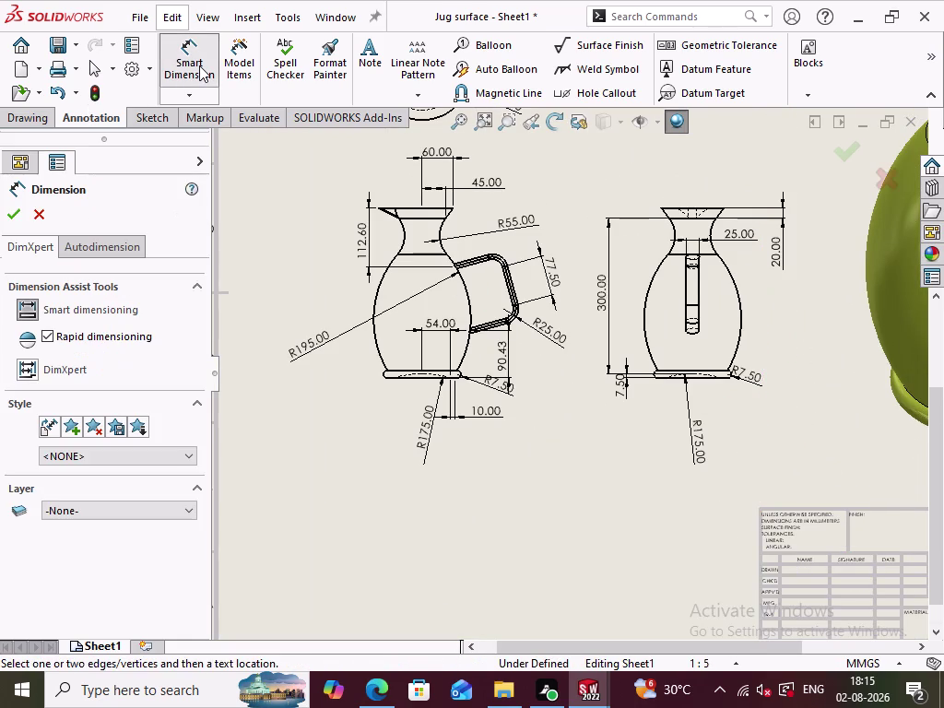
click(150, 114)
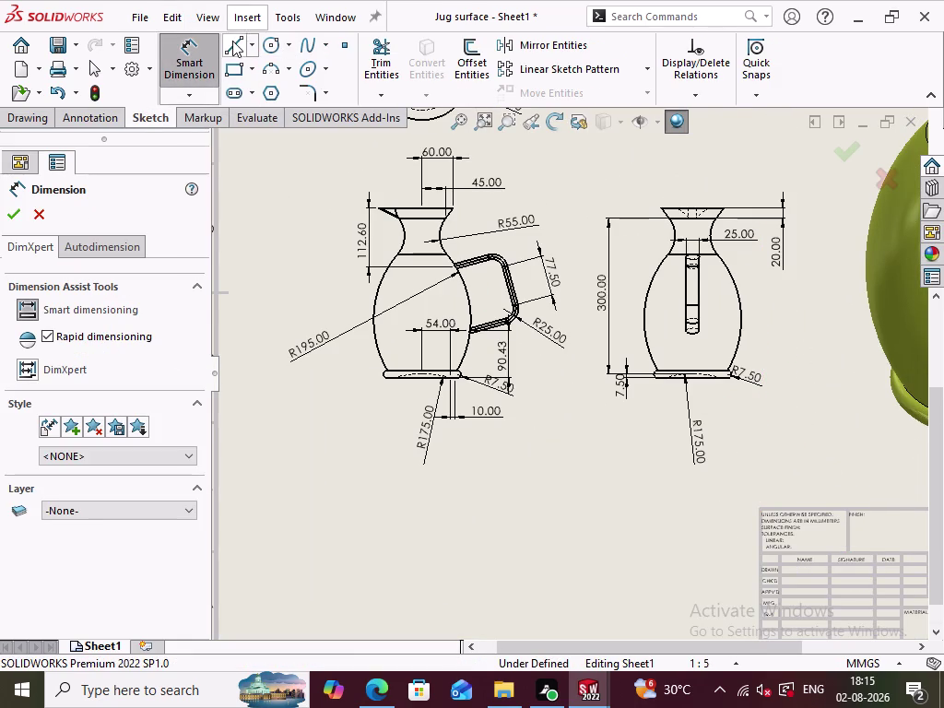
Sketch a short horizontal line at the handle's centre in the side view.
click(232, 41)
scroll(down, 3)
scroll(down, 3)
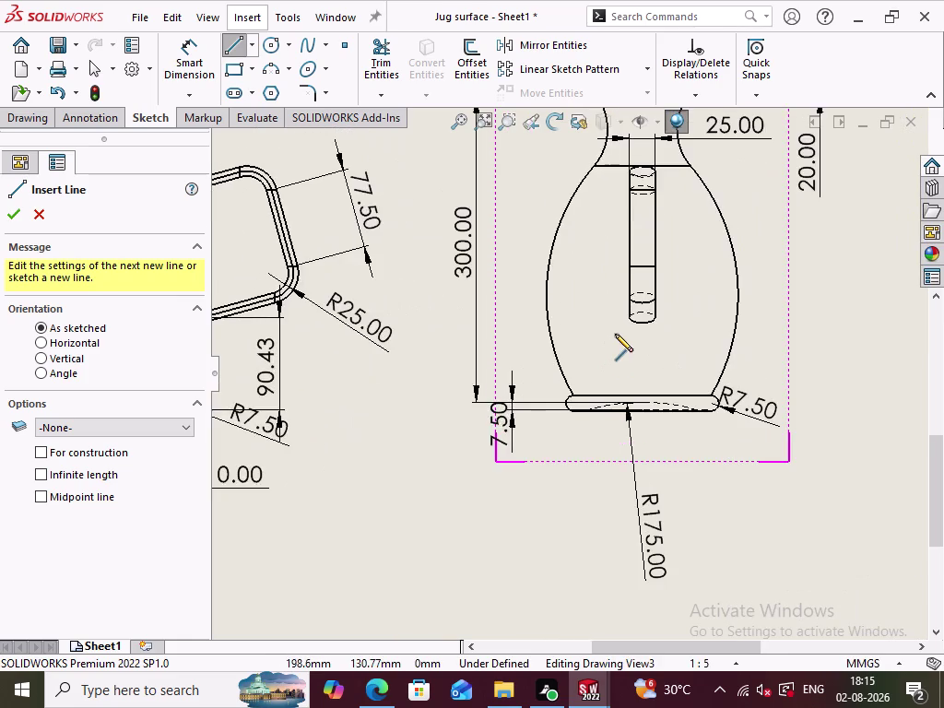
scroll(down, 3)
scroll(up, 3)
scroll(down, 3)
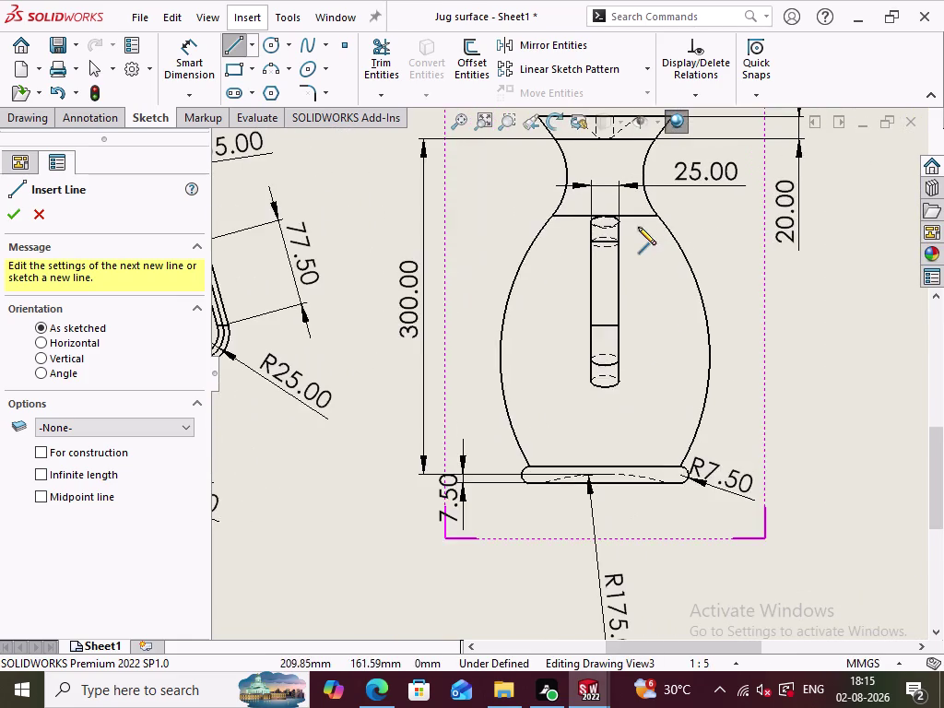
scroll(down, 3)
scroll(down, 3)
scroll(down, 3)
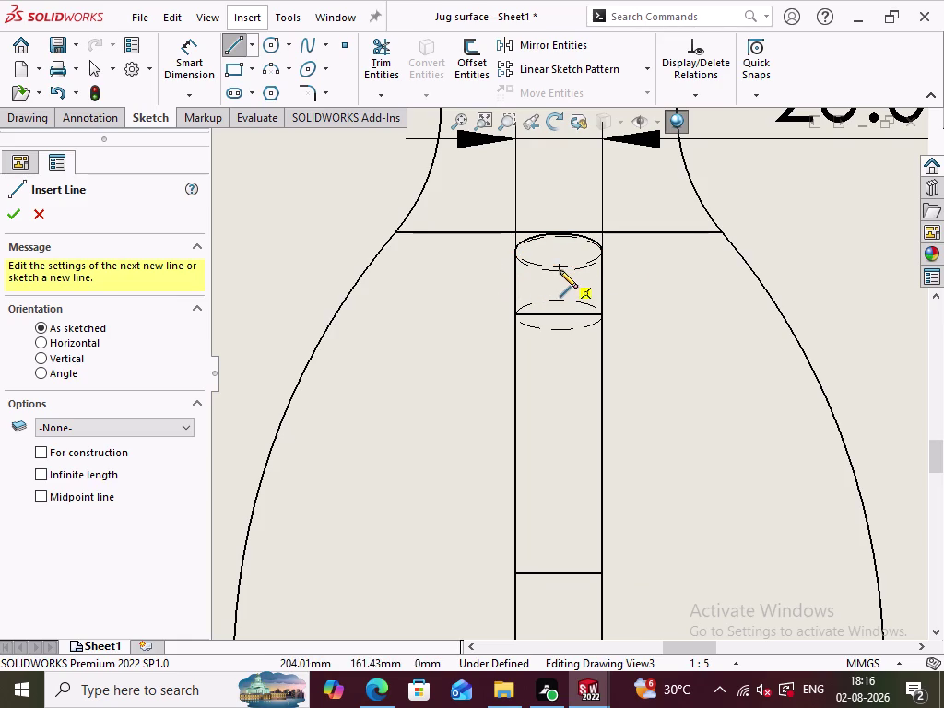
scroll(down, 3)
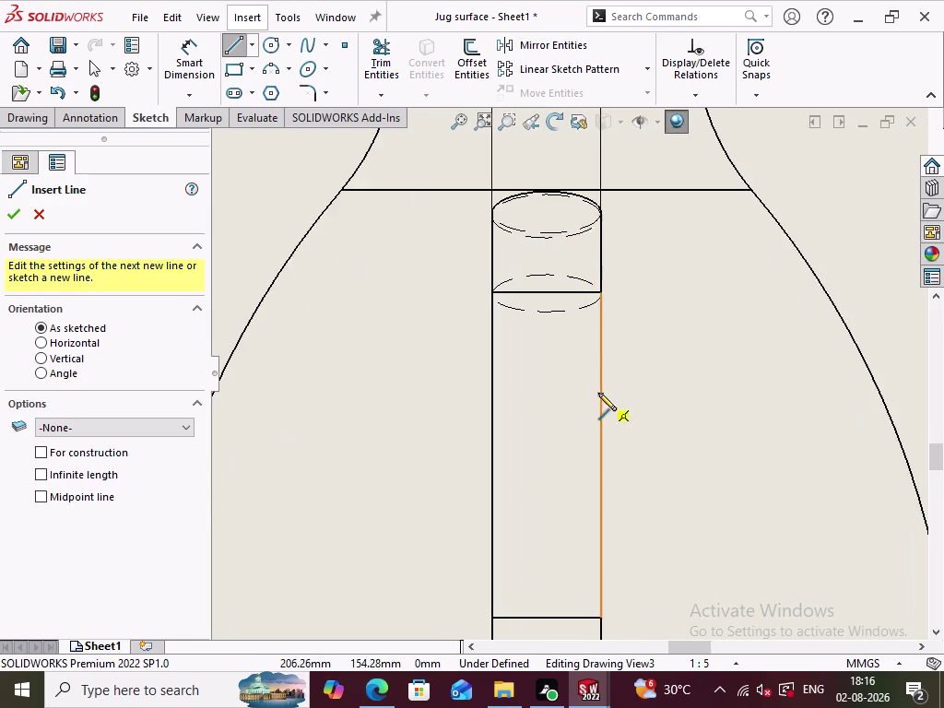
scroll(up, 3)
scroll(up, 3)
scroll(down, 3)
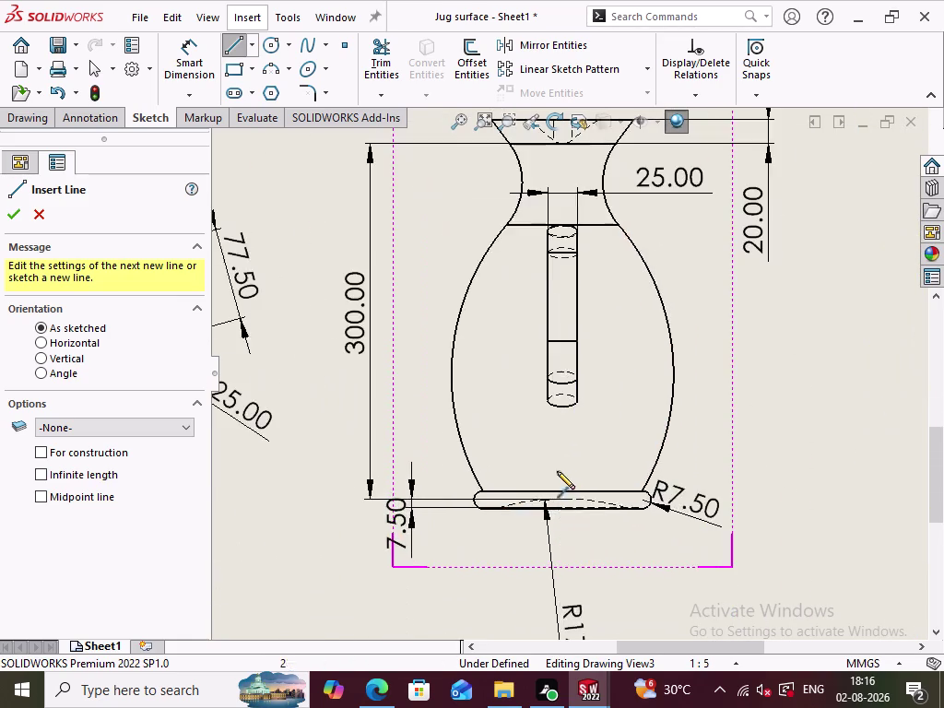
scroll(down, 3)
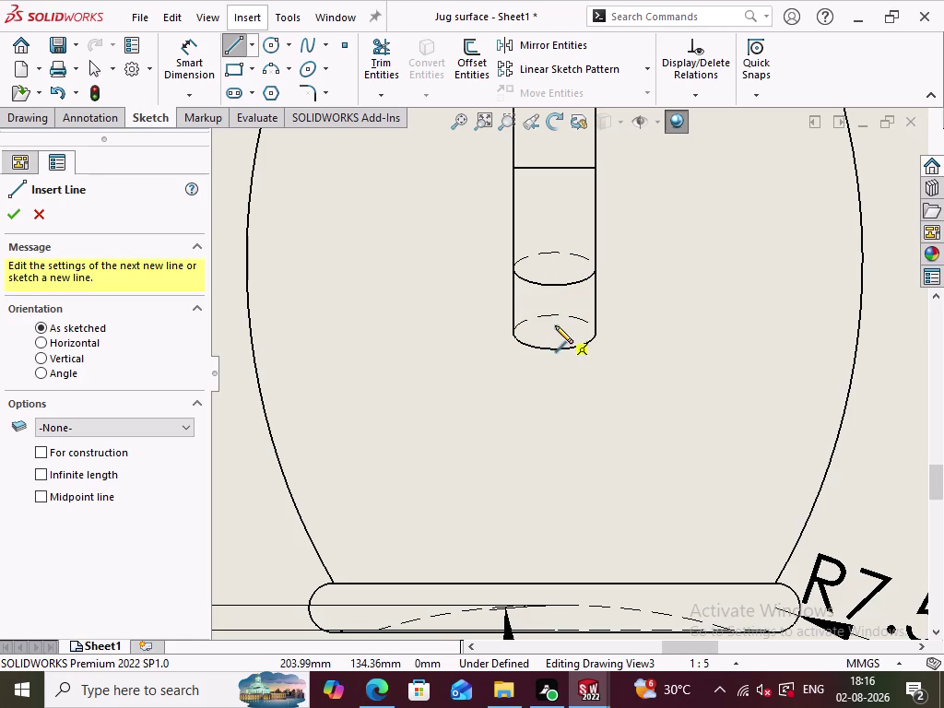
click(552, 316)
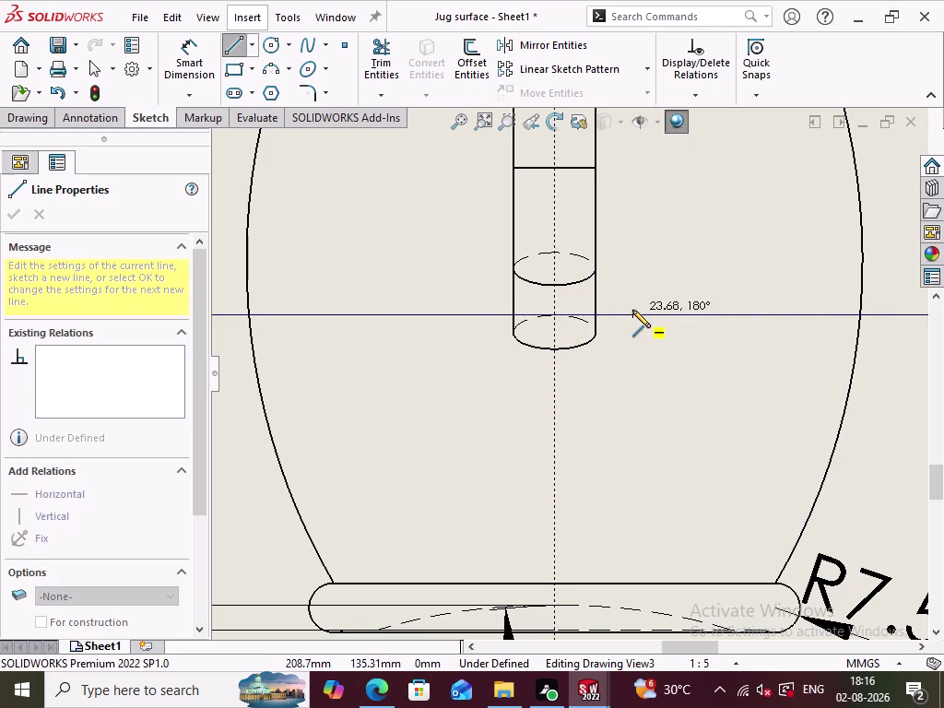
click(632, 309)
click(230, 48)
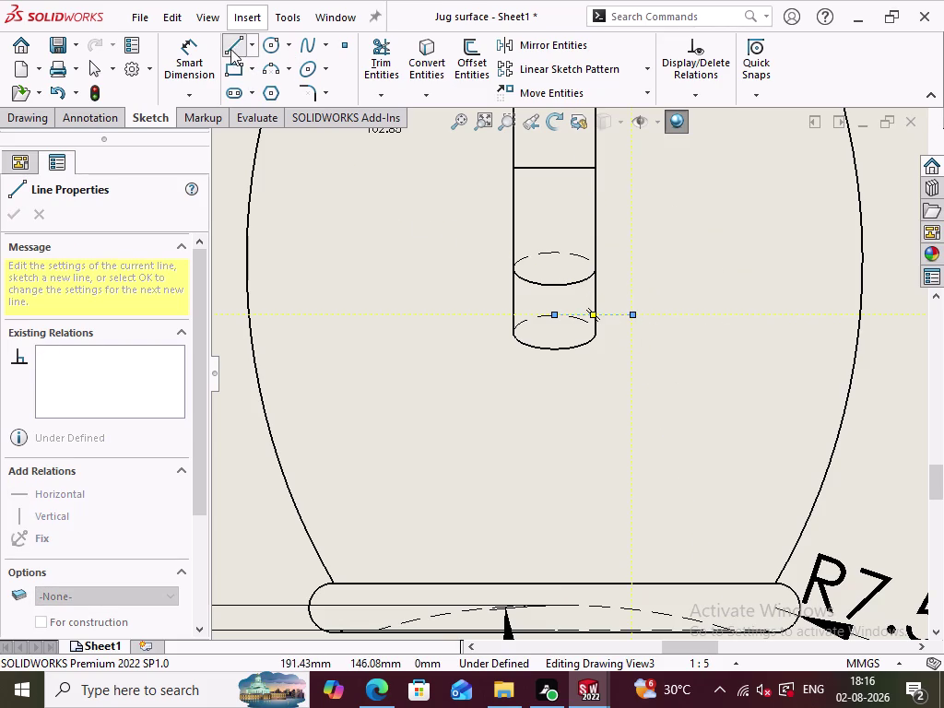
click(366, 376)
click(613, 312)
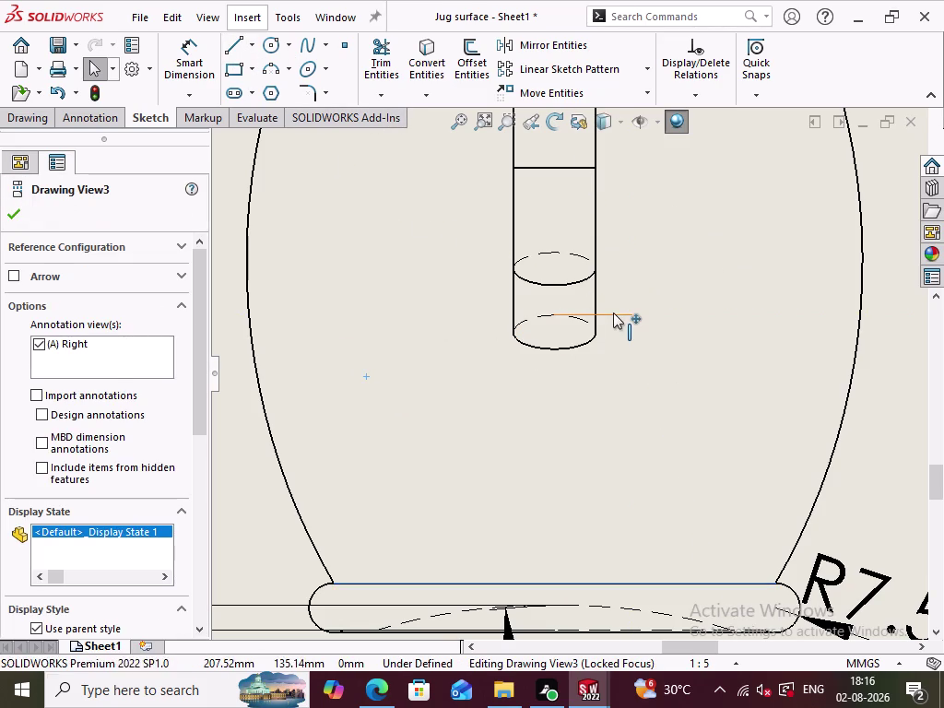
click(655, 323)
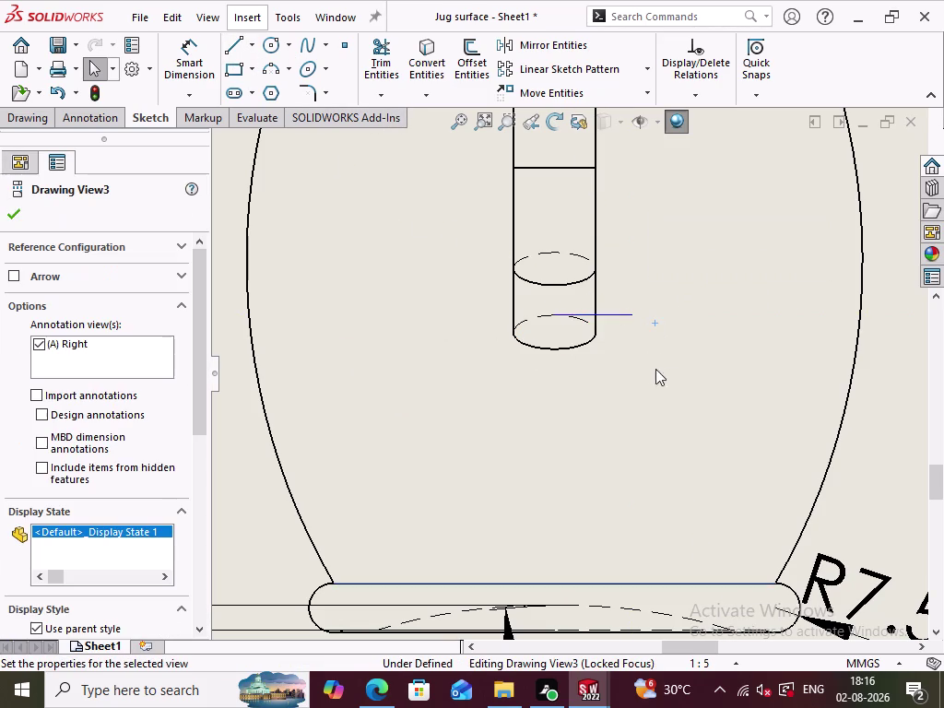
Make the new line dashed and try dimensioning from its centre point.
click(618, 317)
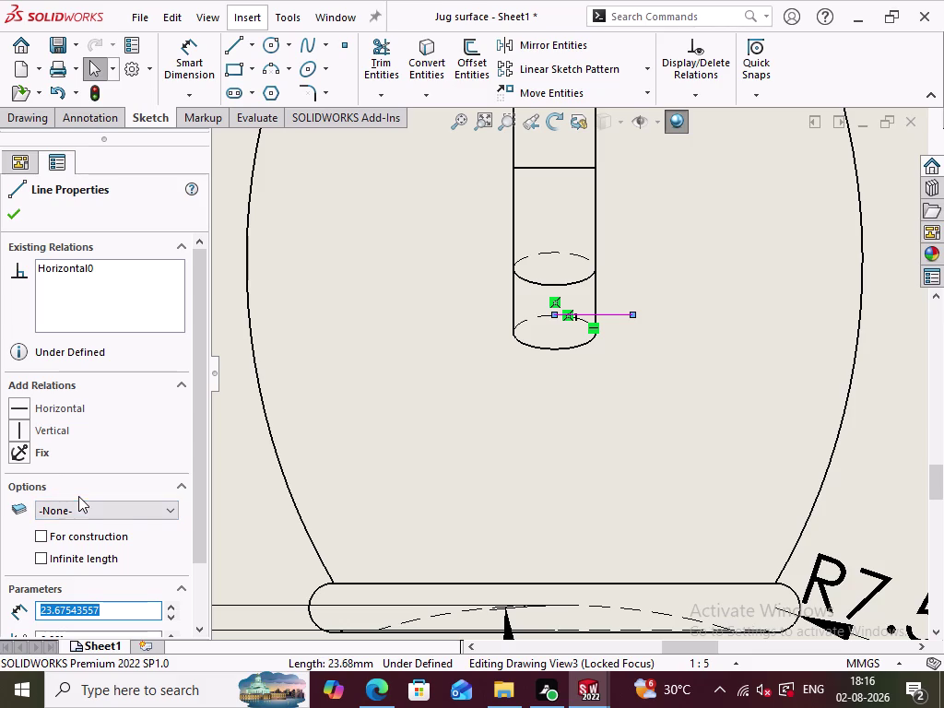
click(85, 537)
click(338, 418)
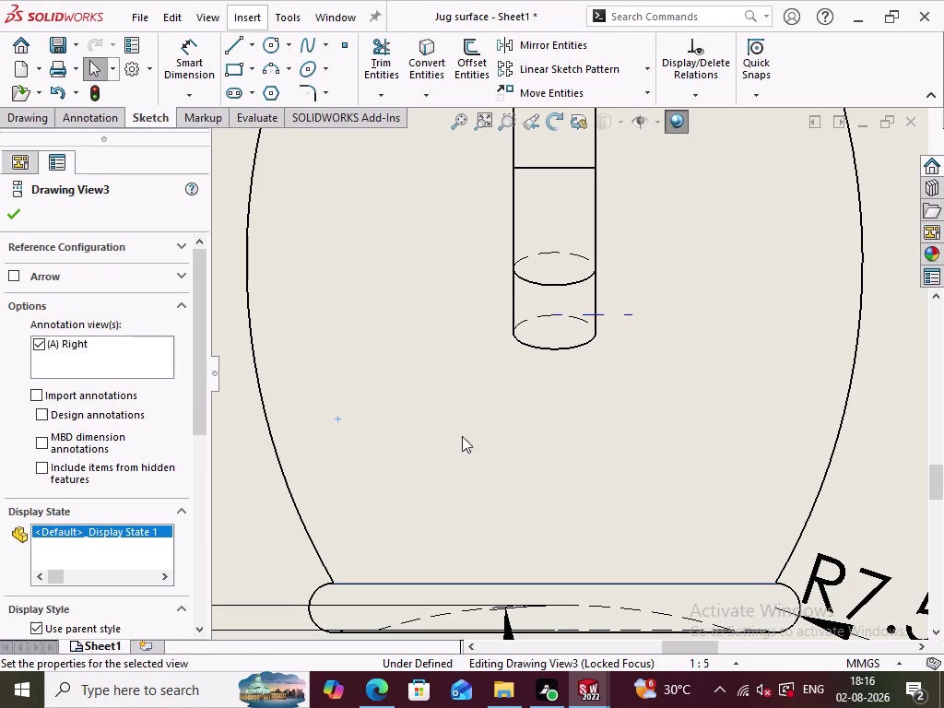
click(187, 66)
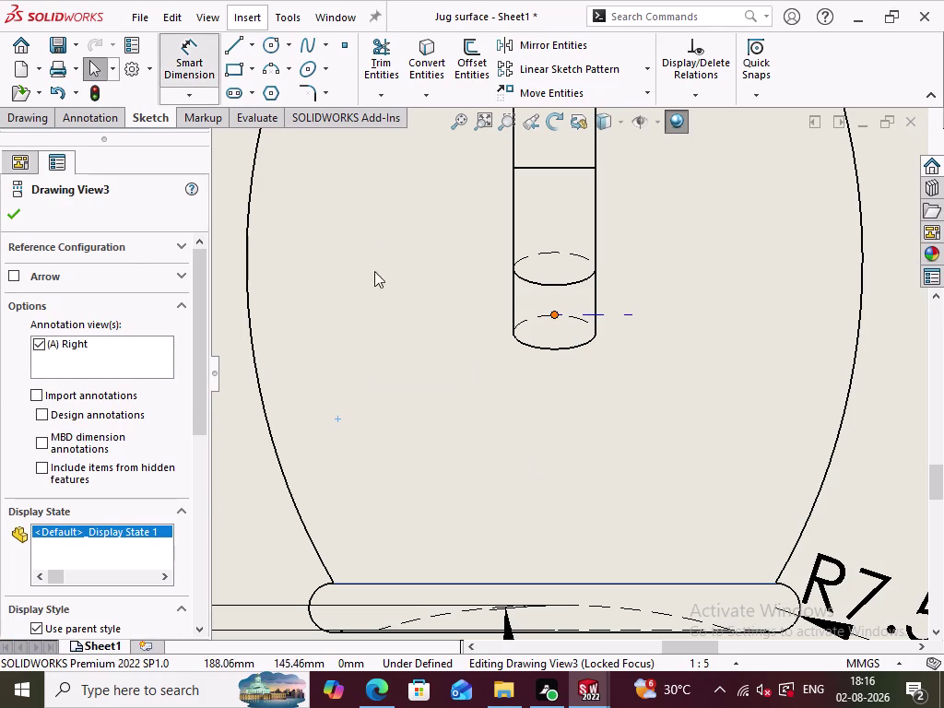
click(558, 314)
click(554, 349)
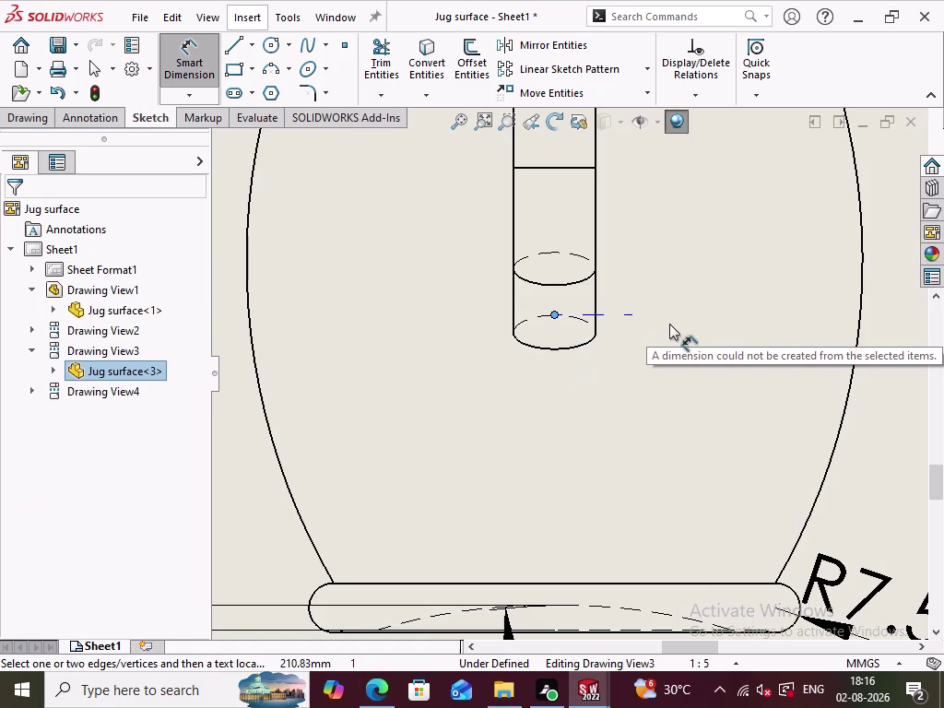
click(200, 68)
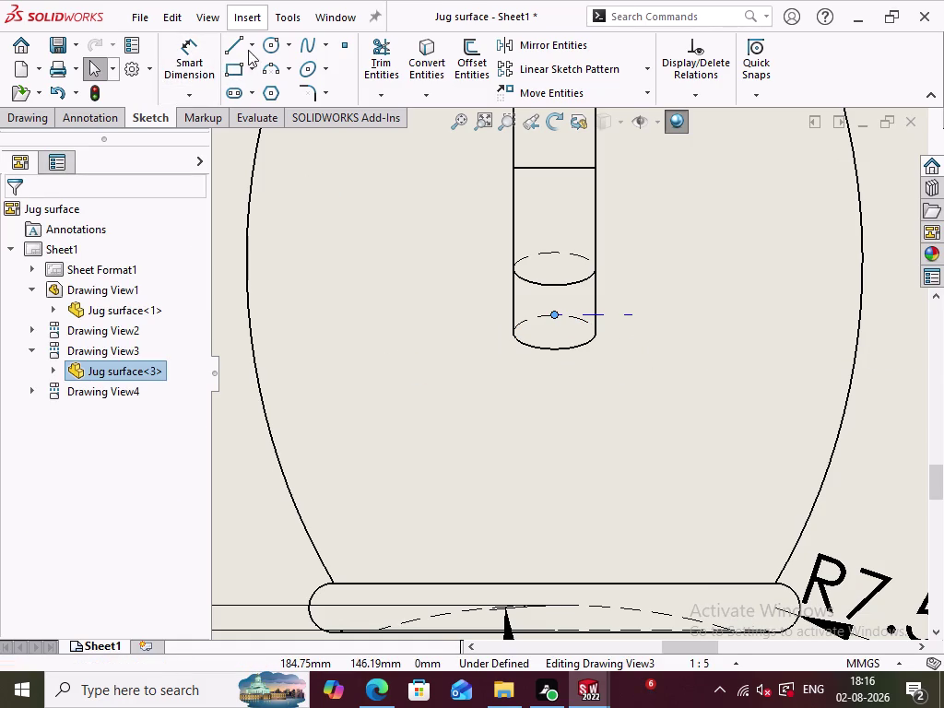
Draw horizontal centerlines at the bottom of the handle and select the lower one.
click(251, 48)
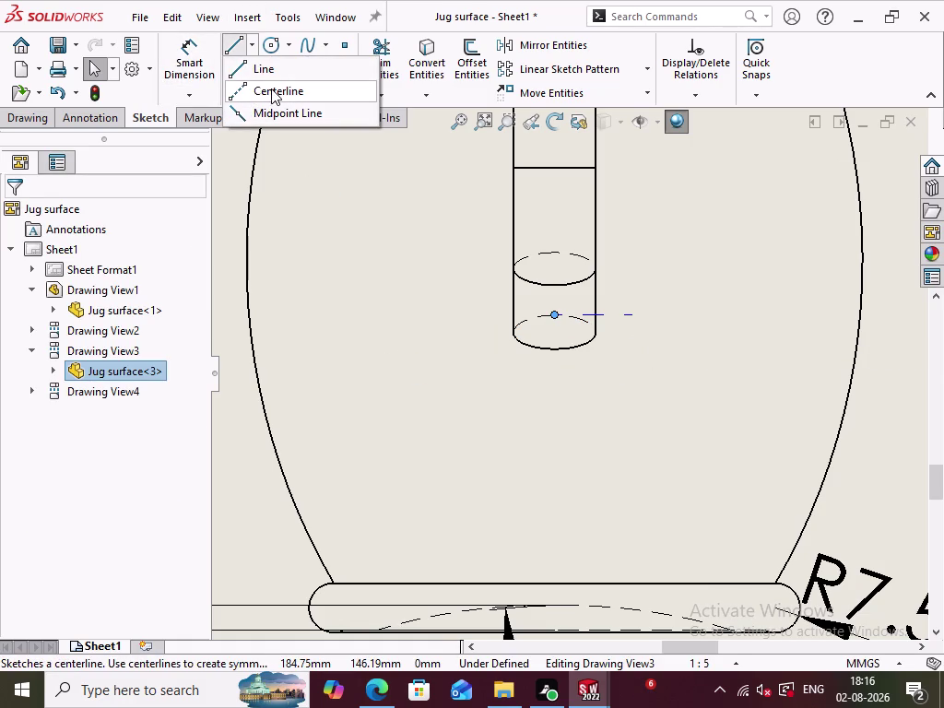
click(271, 88)
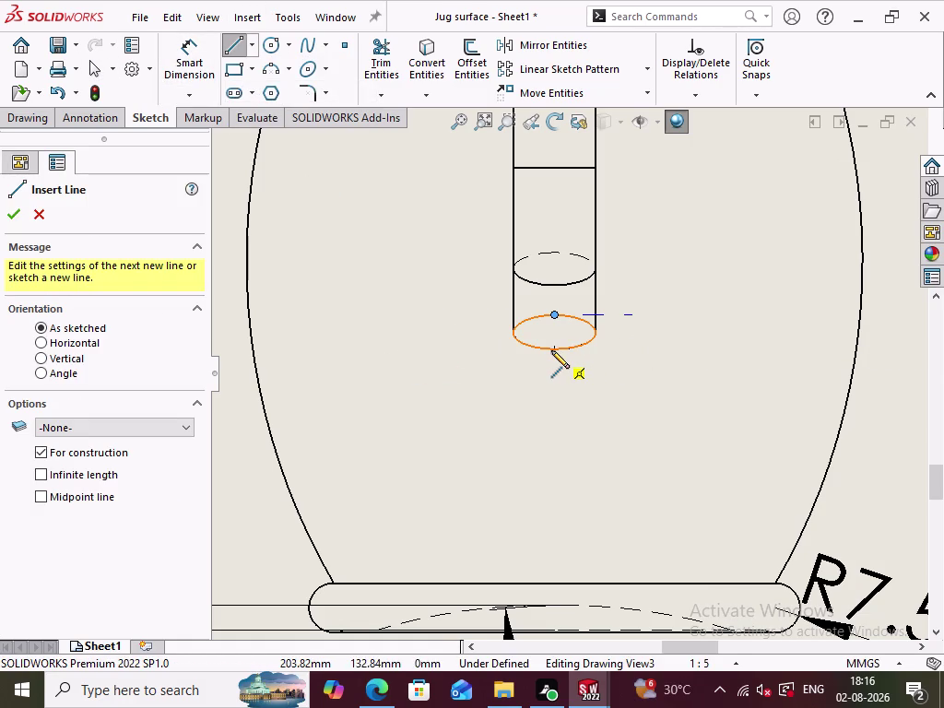
click(551, 349)
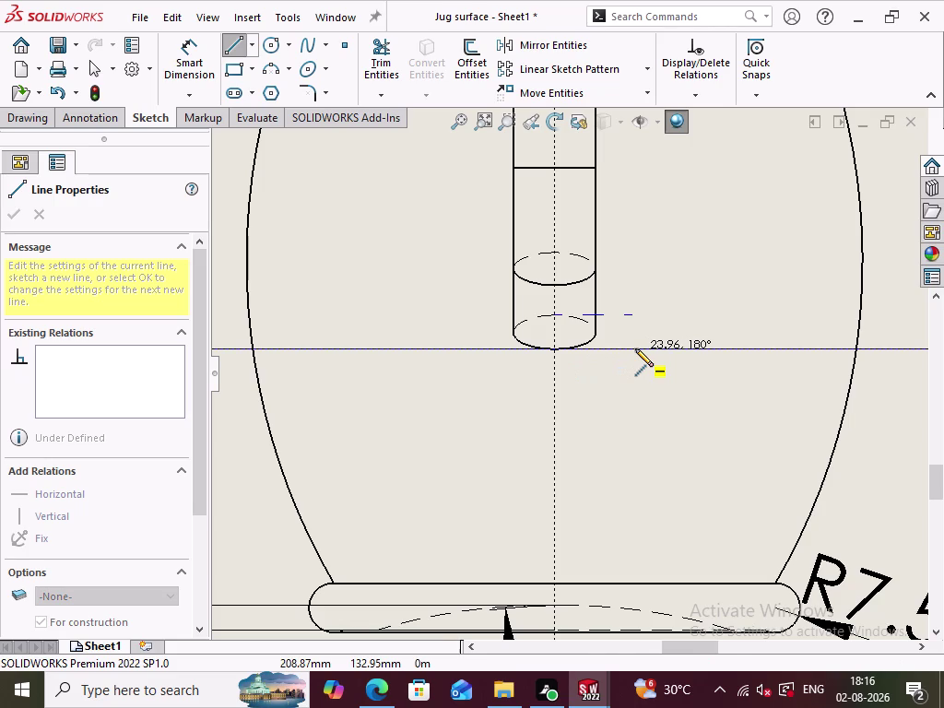
click(635, 348)
click(238, 52)
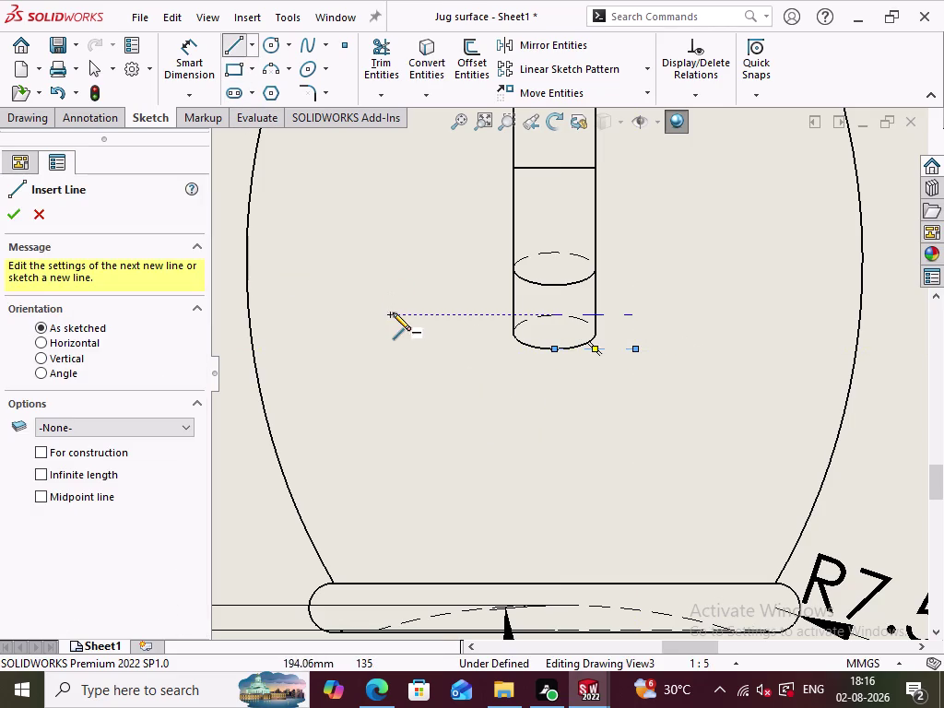
click(393, 312)
click(238, 48)
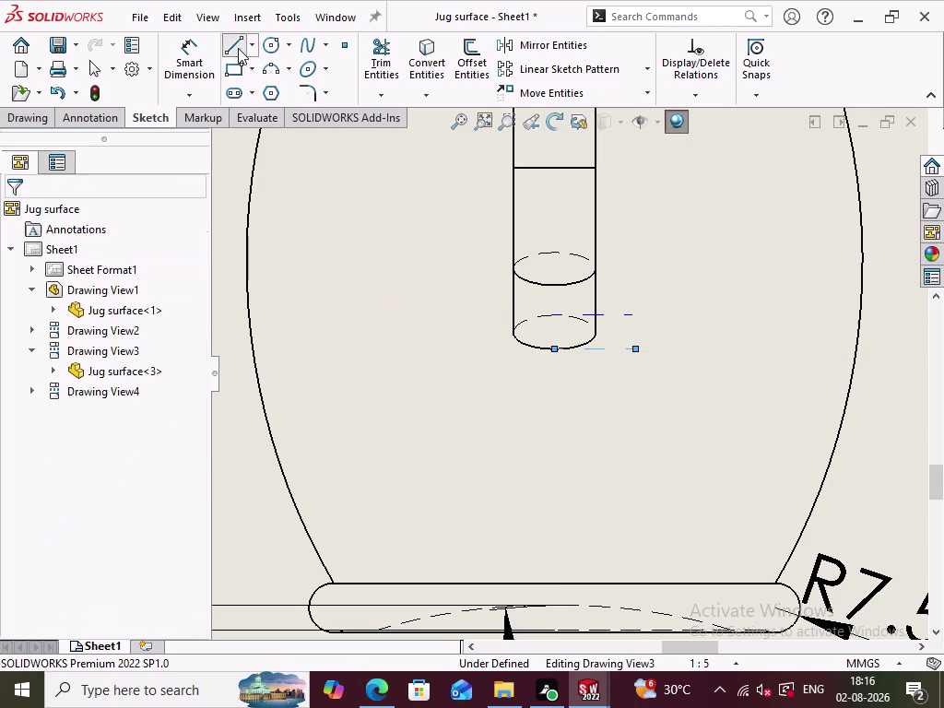
click(347, 273)
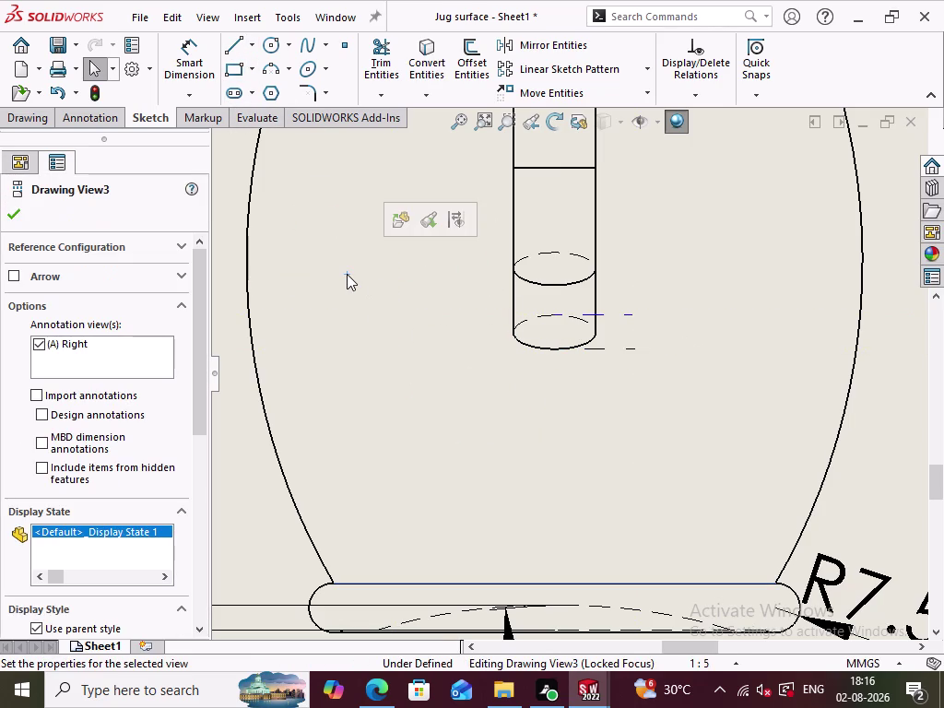
click(612, 314)
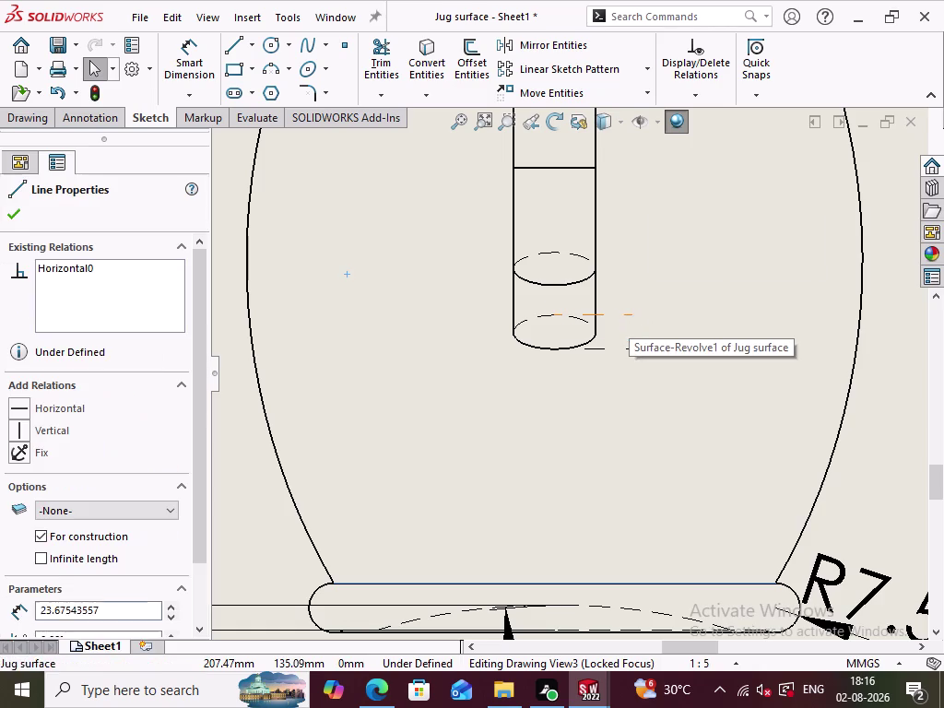
click(664, 234)
click(670, 346)
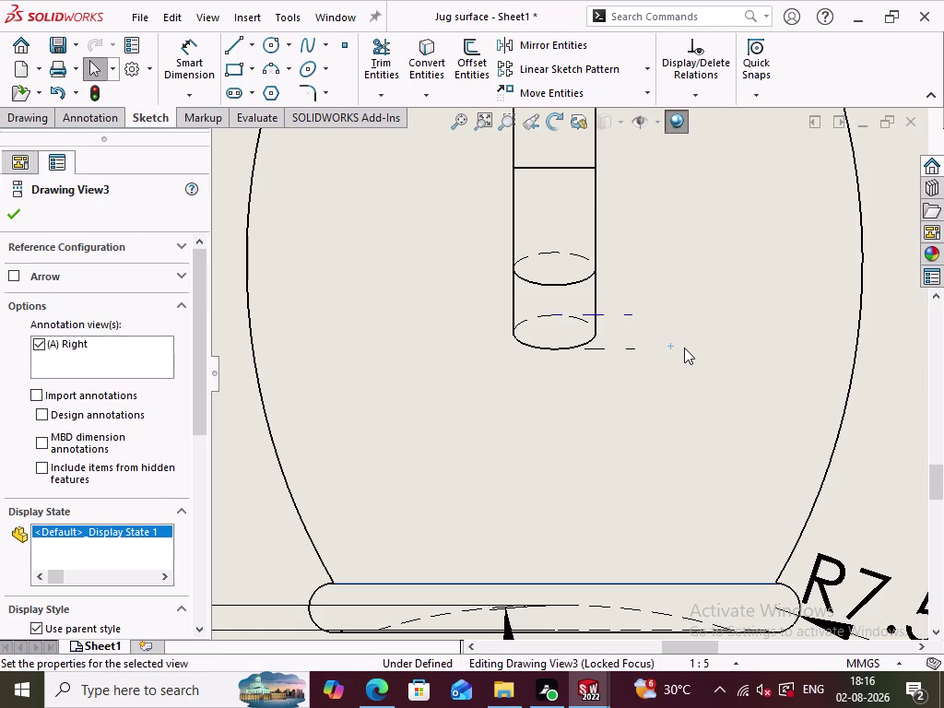
click(201, 72)
click(618, 318)
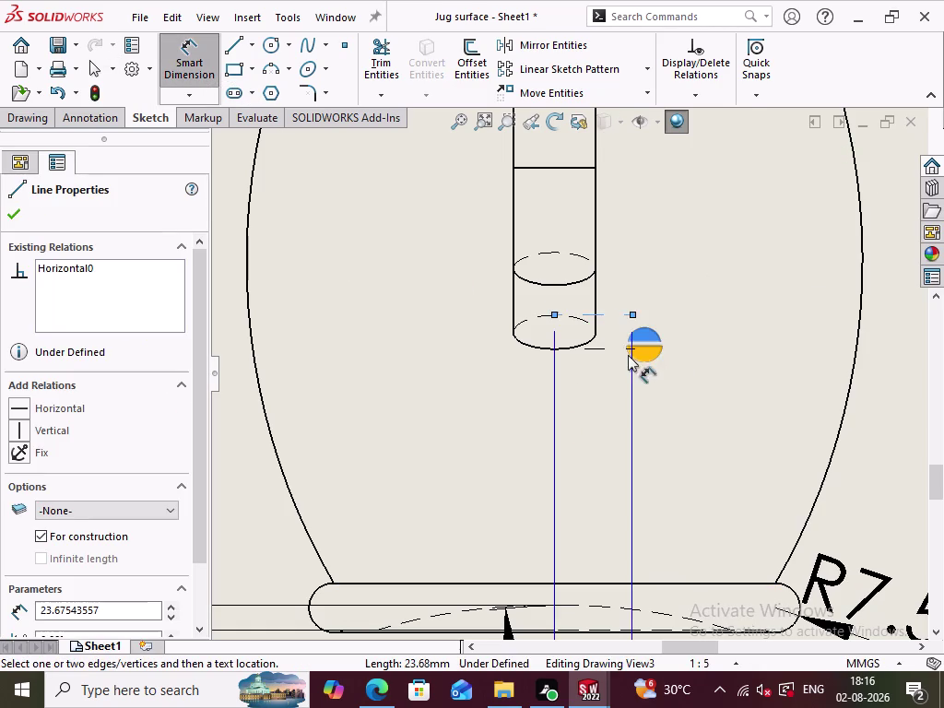
Dimension the gap between the two handle centerlines as 10.
click(604, 348)
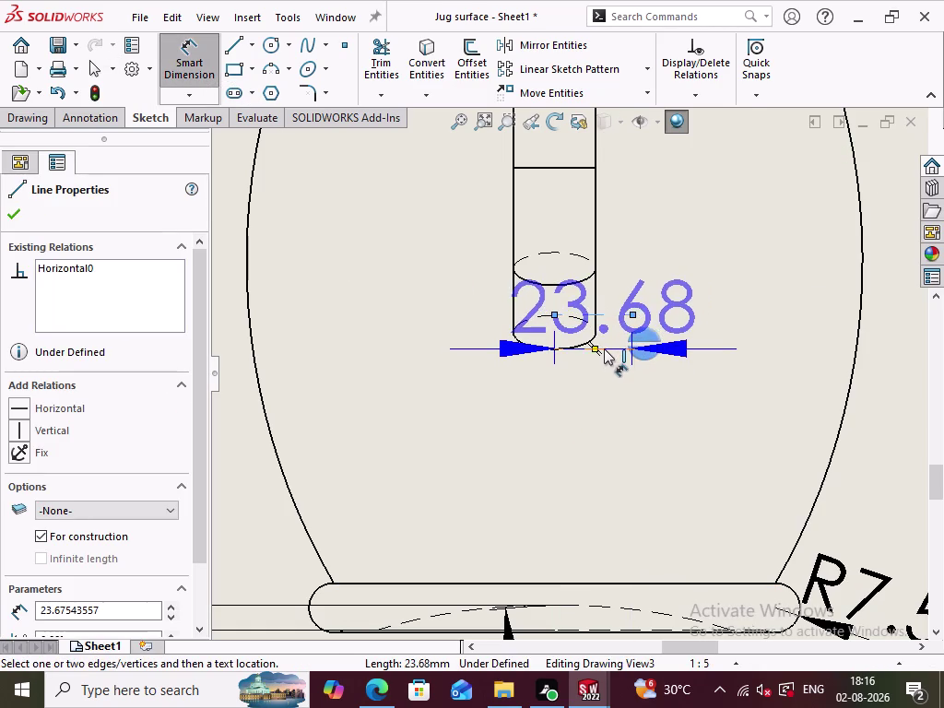
click(718, 293)
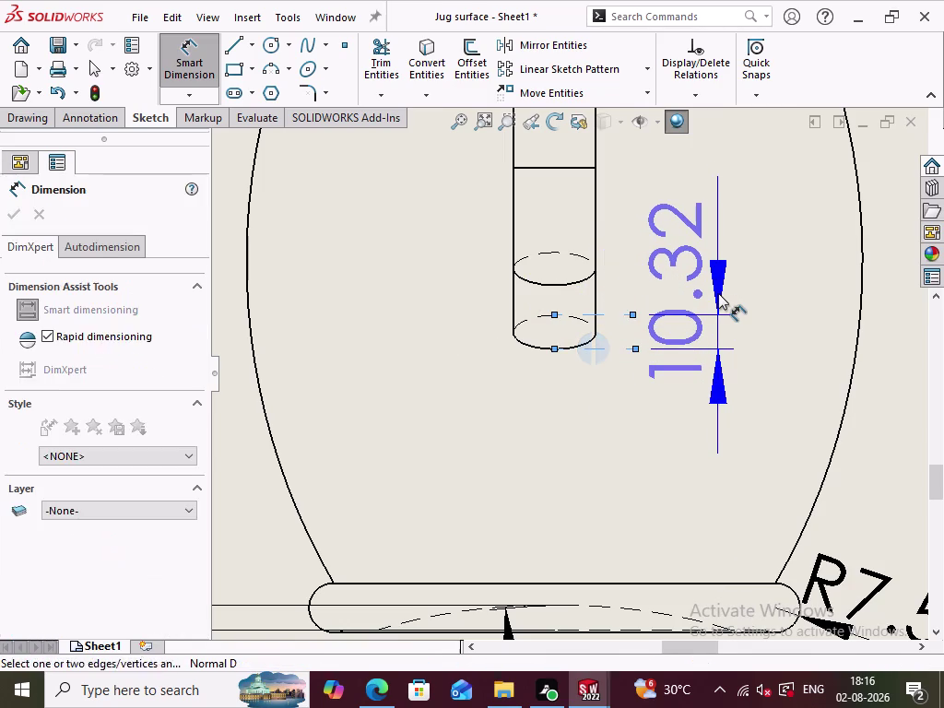
text(1)
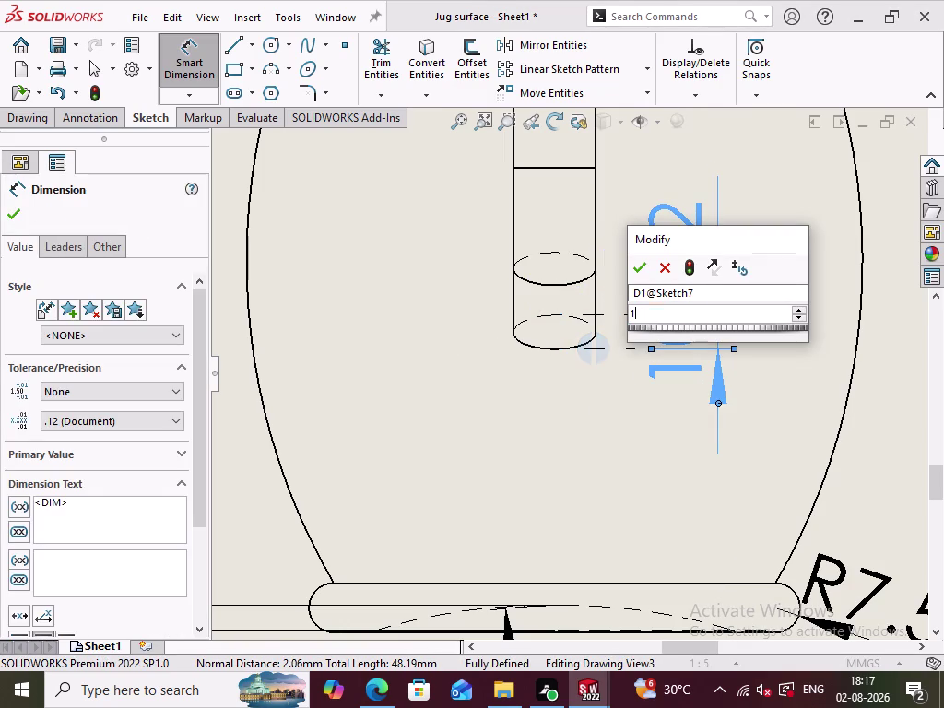
text(0)
key(Return)
click(540, 449)
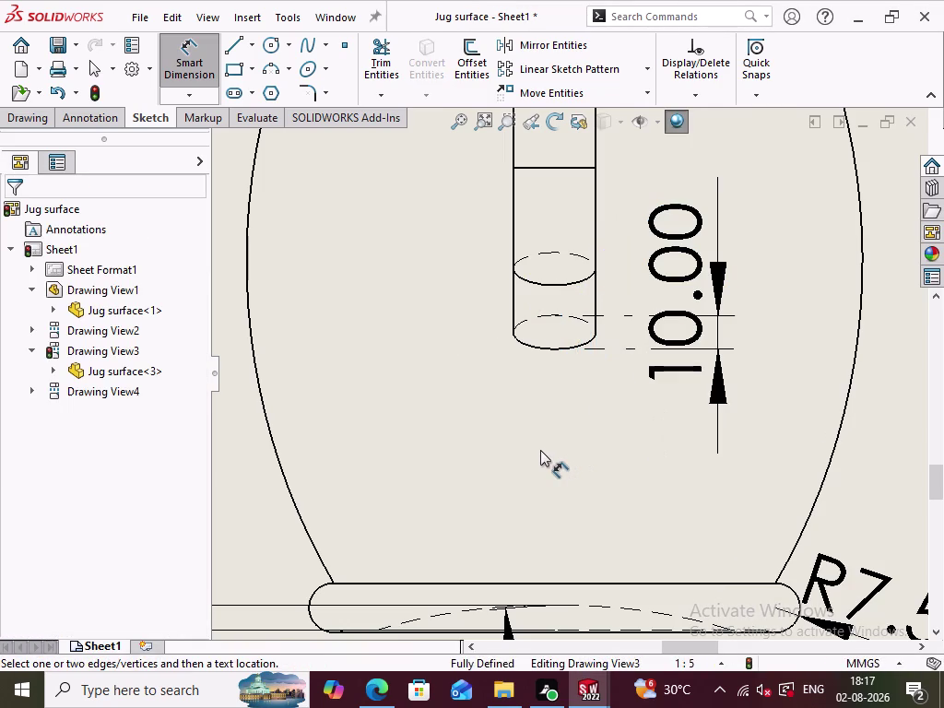
Move the 10.00 dimension text up alongside the handle.
drag(669, 246, 680, 282)
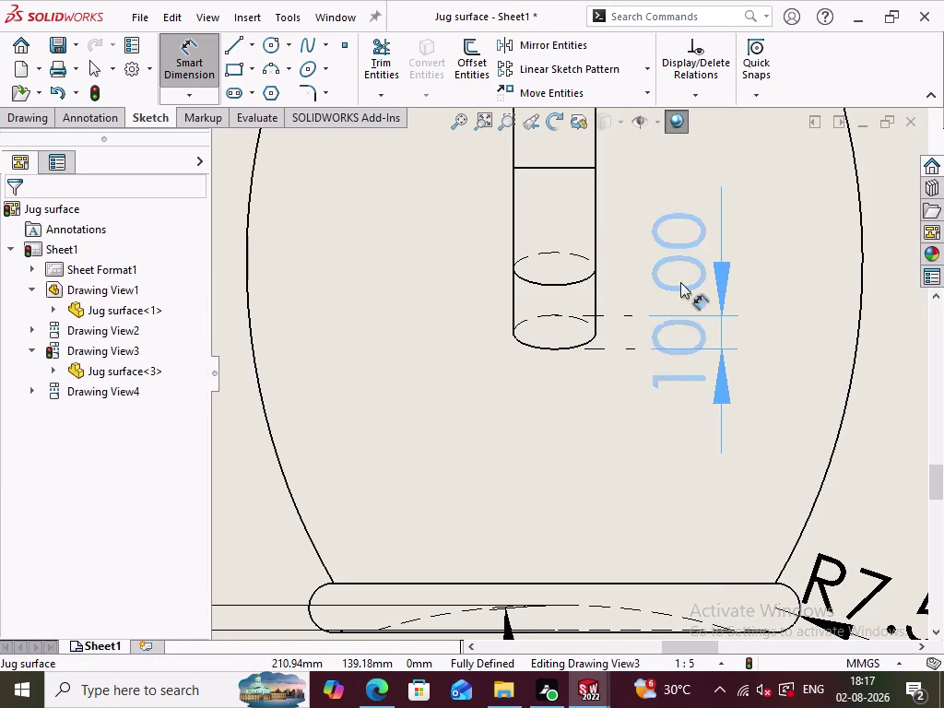
drag(680, 282, 679, 386)
scroll(up, 3)
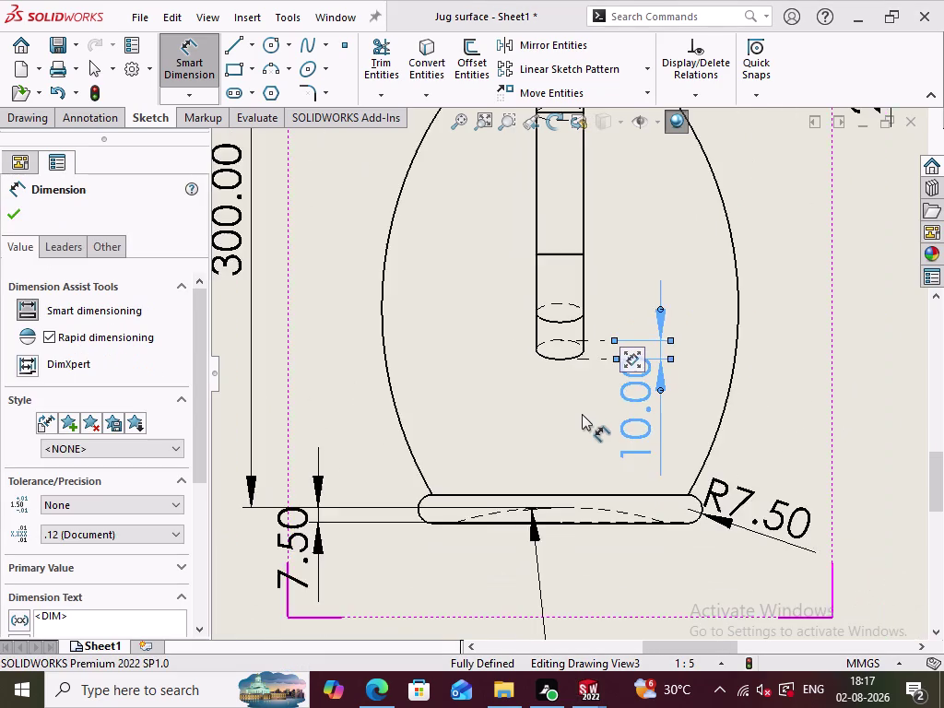
scroll(up, 3)
click(704, 358)
scroll(up, 3)
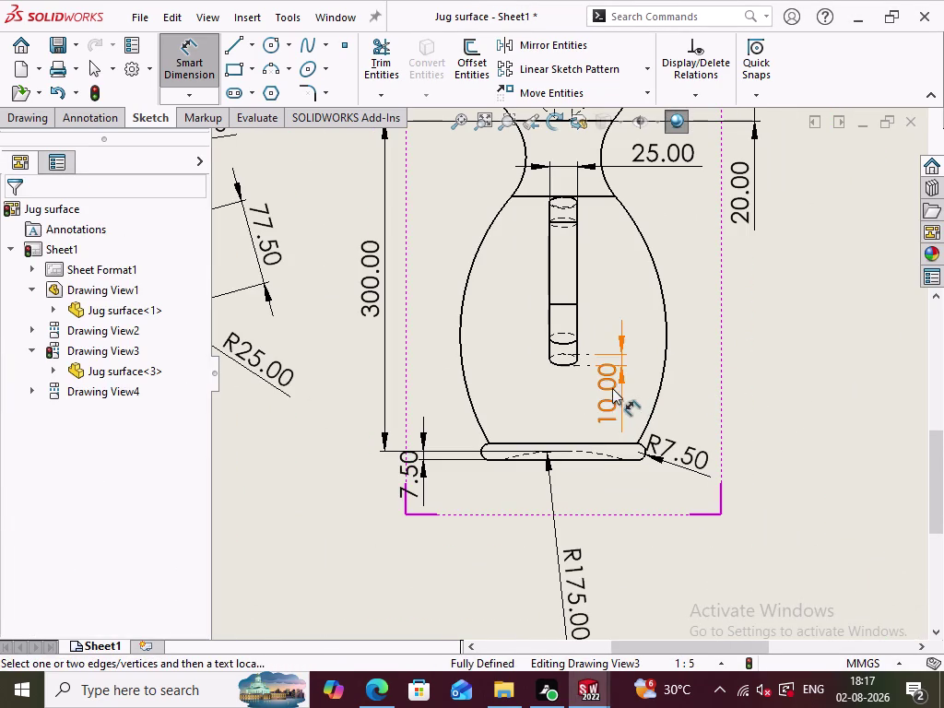
drag(606, 392, 613, 300)
click(773, 372)
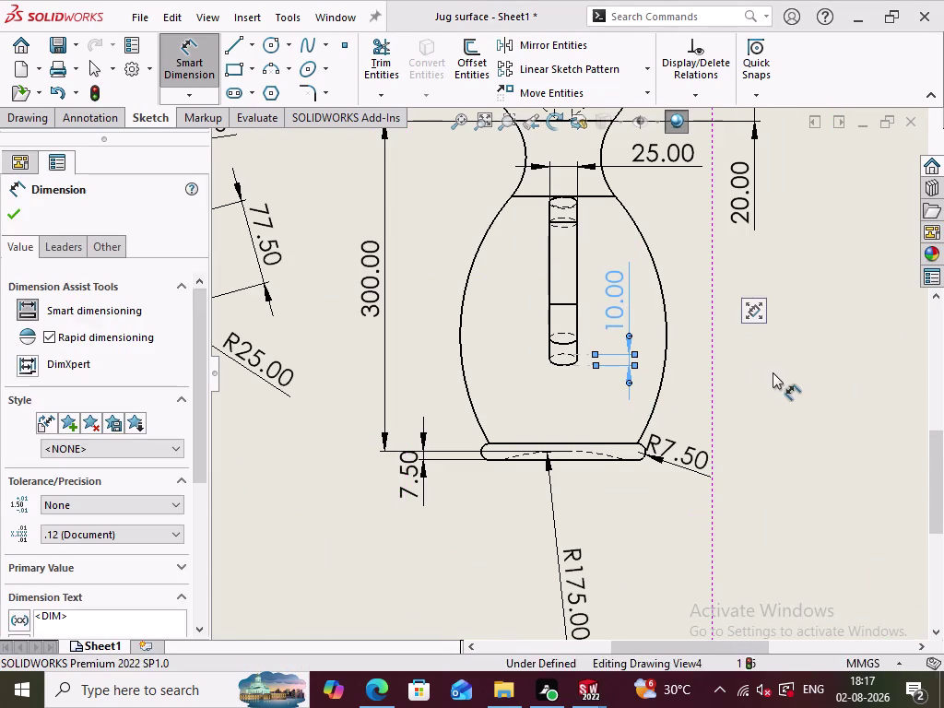
scroll(up, 3)
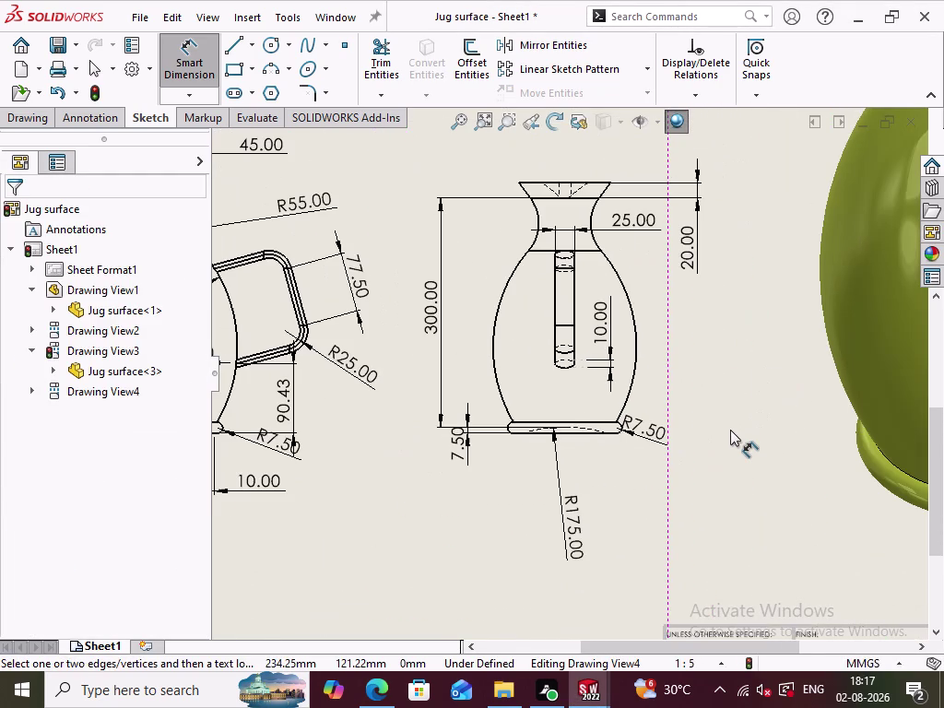
click(203, 70)
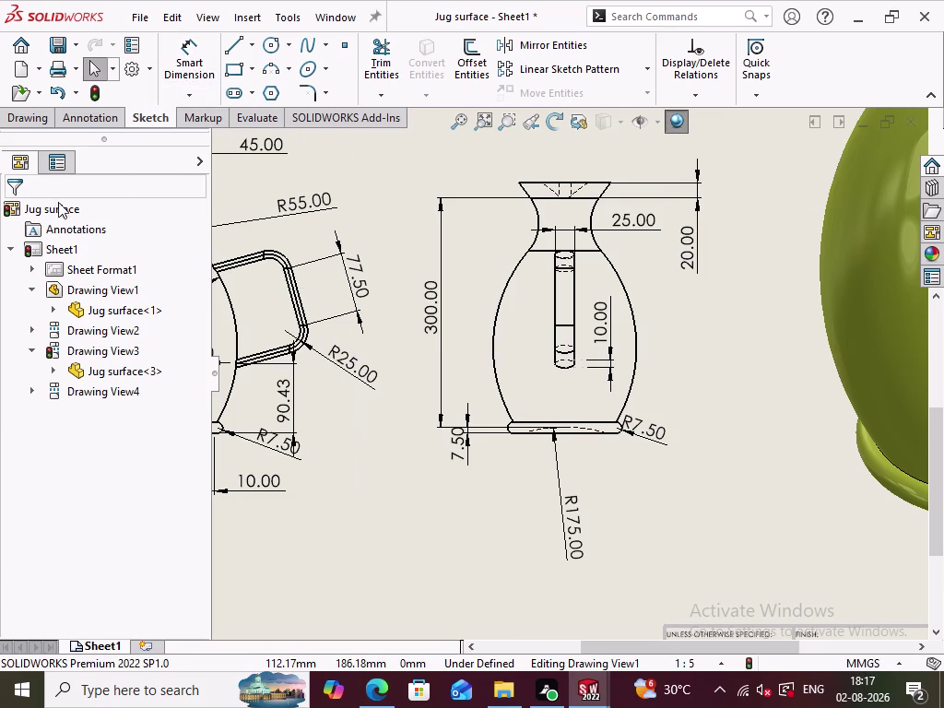
click(102, 92)
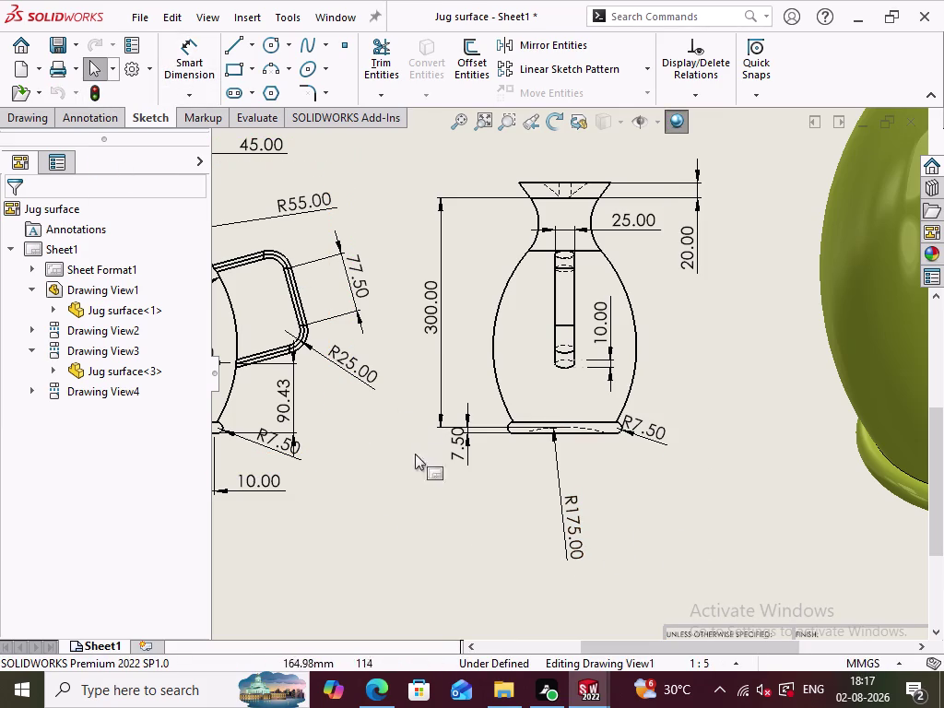
middle_drag(350, 448, 476, 425)
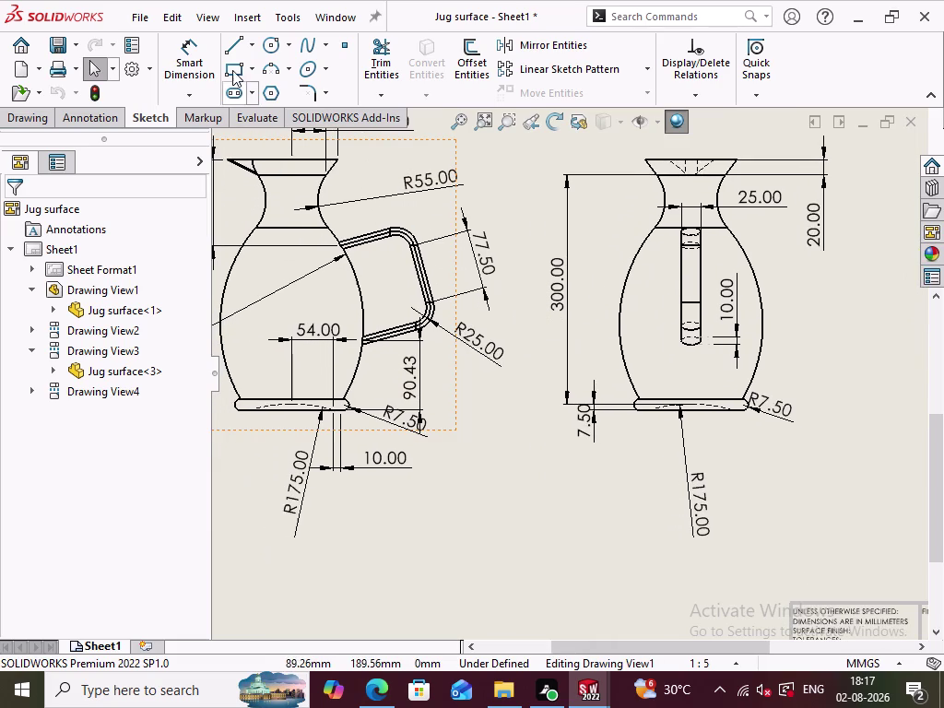
Place a 90° angle dimension between the handle's upright and lower arm.
click(196, 57)
click(426, 290)
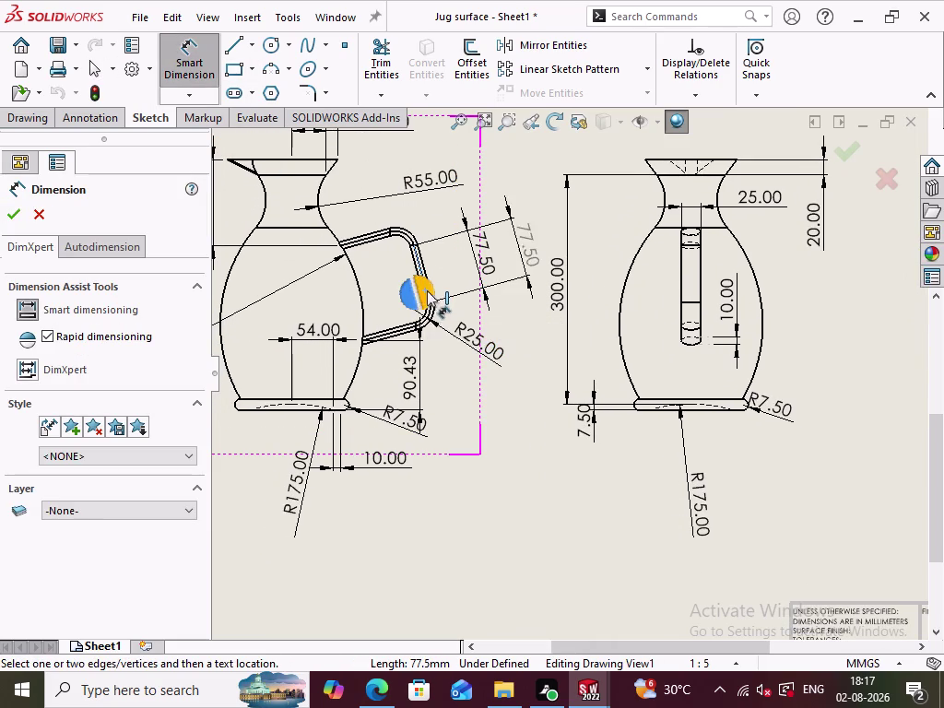
click(397, 329)
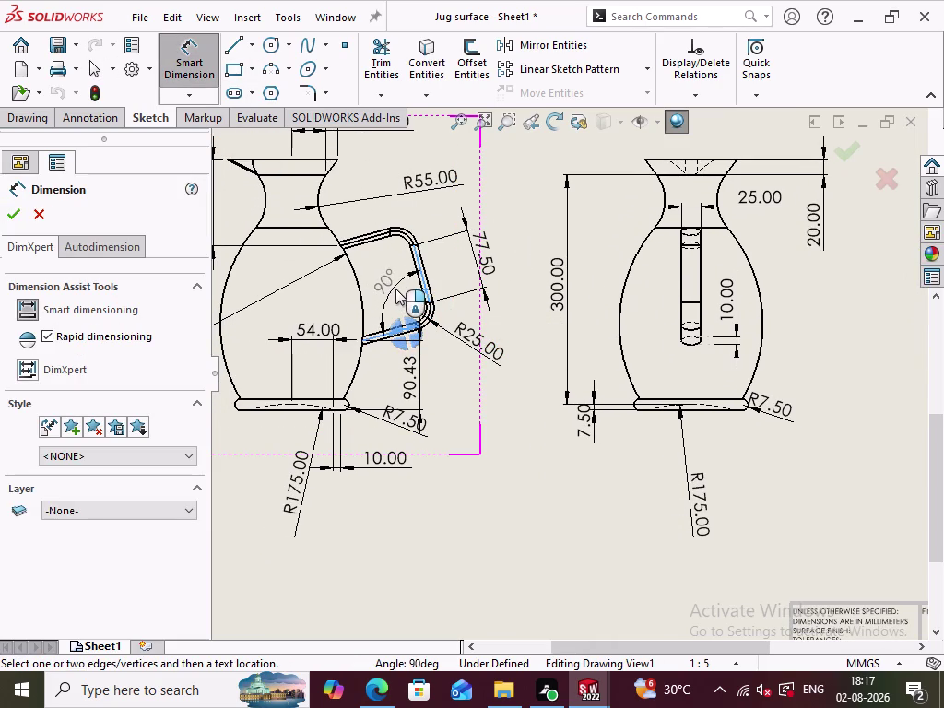
click(396, 289)
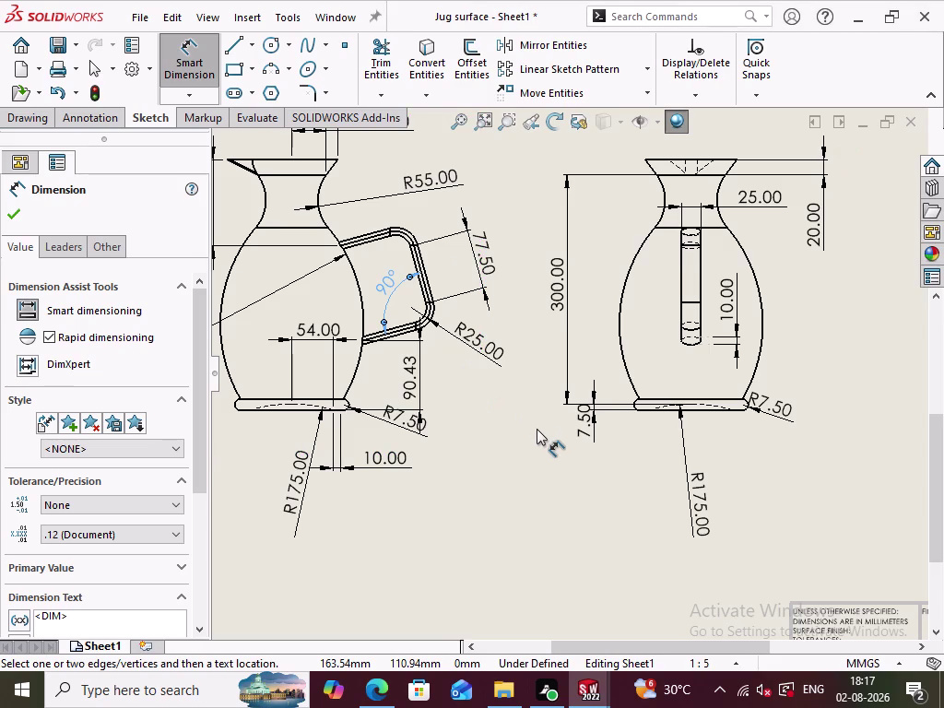
click(536, 429)
click(185, 55)
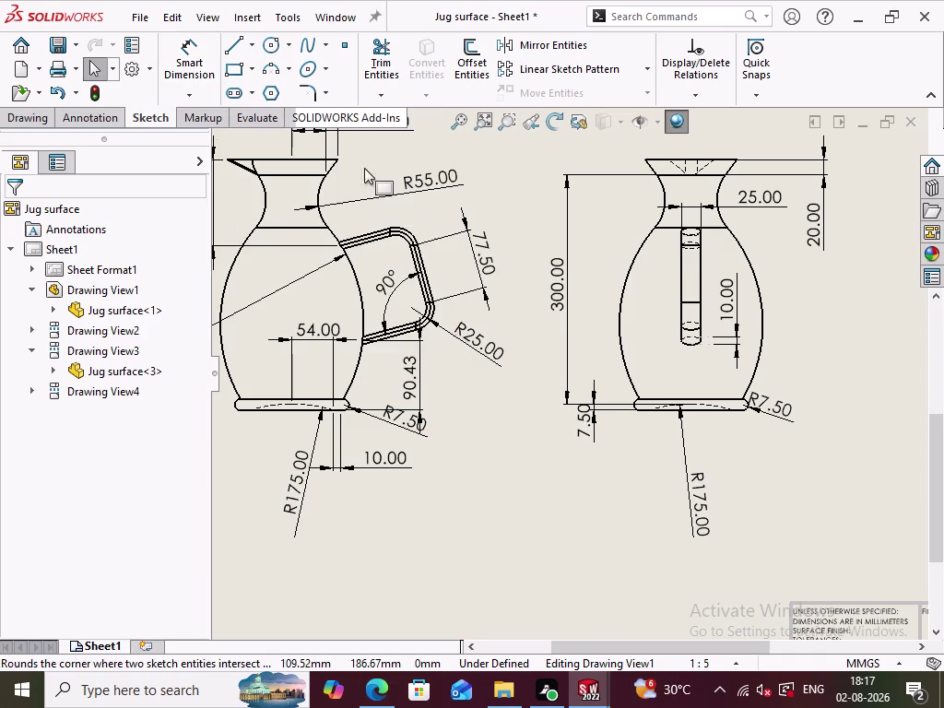
click(510, 469)
scroll(up, 3)
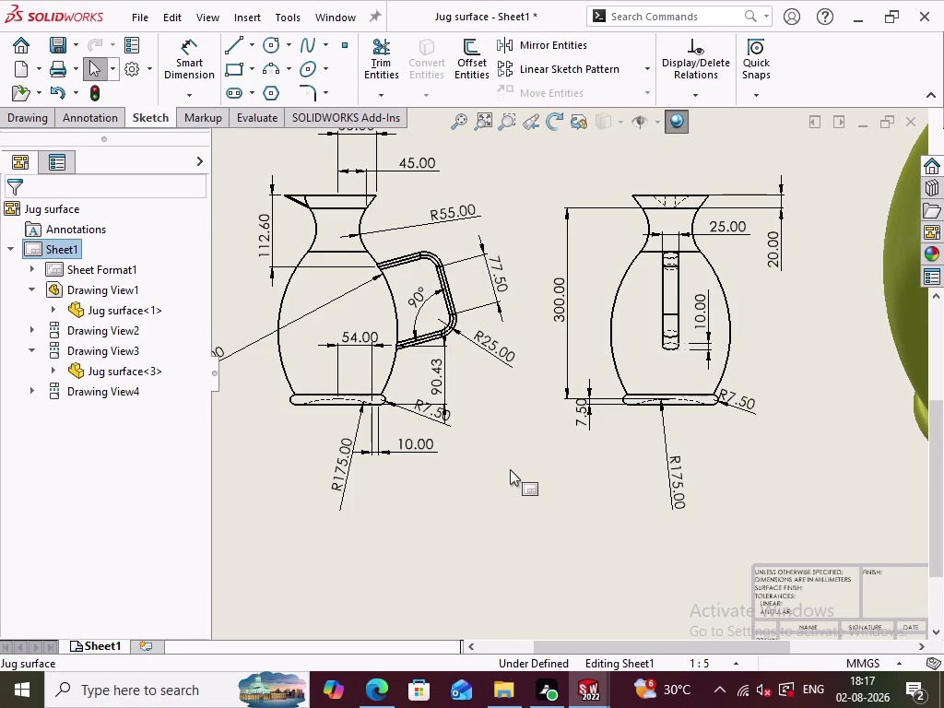
right_click(678, 478)
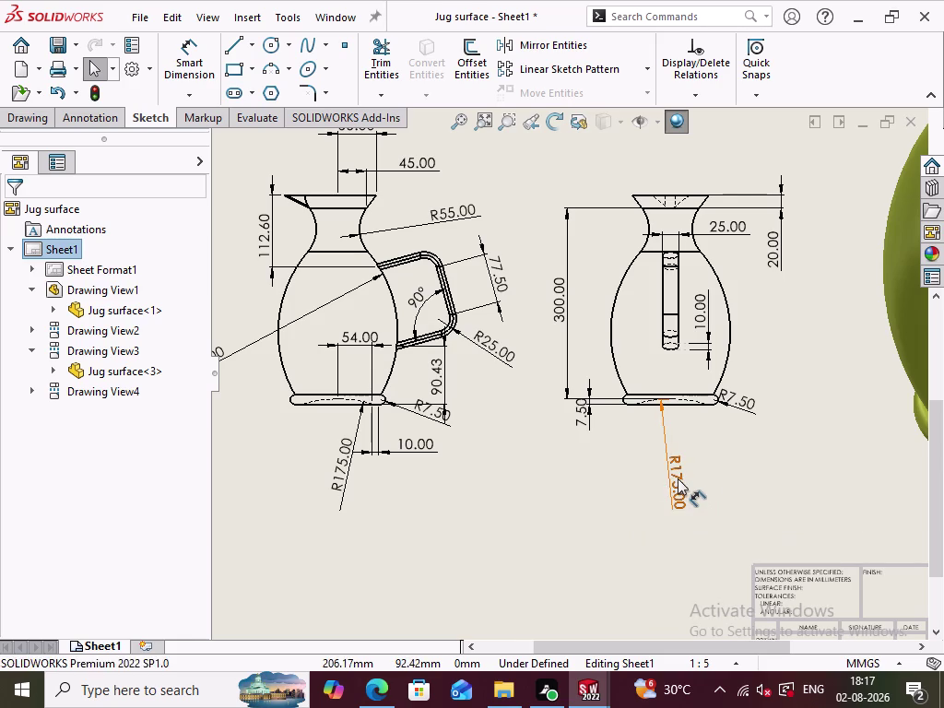
click(736, 474)
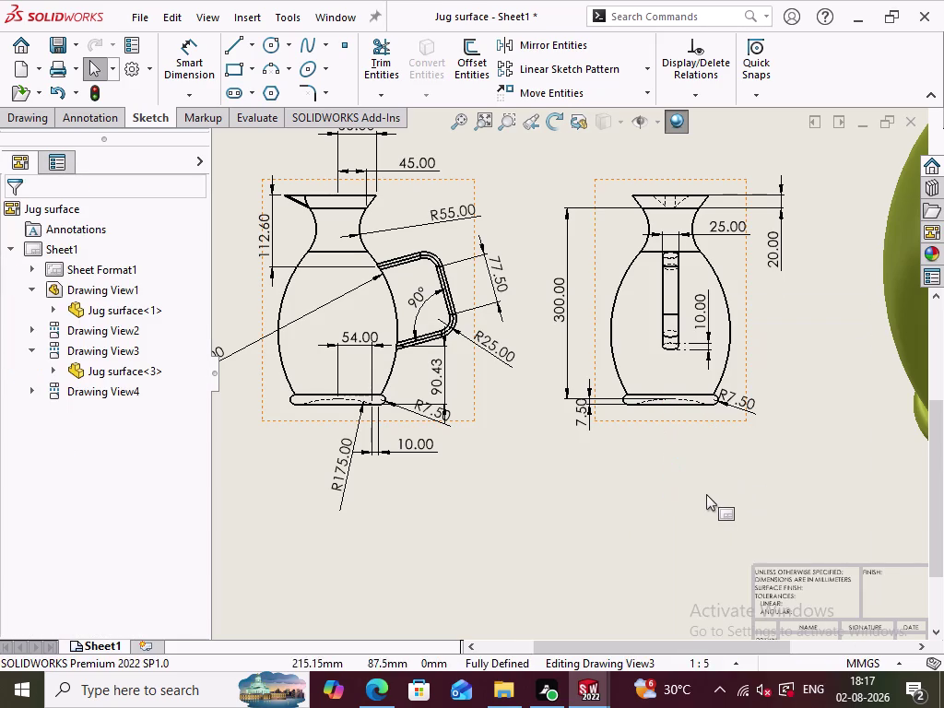
click(706, 494)
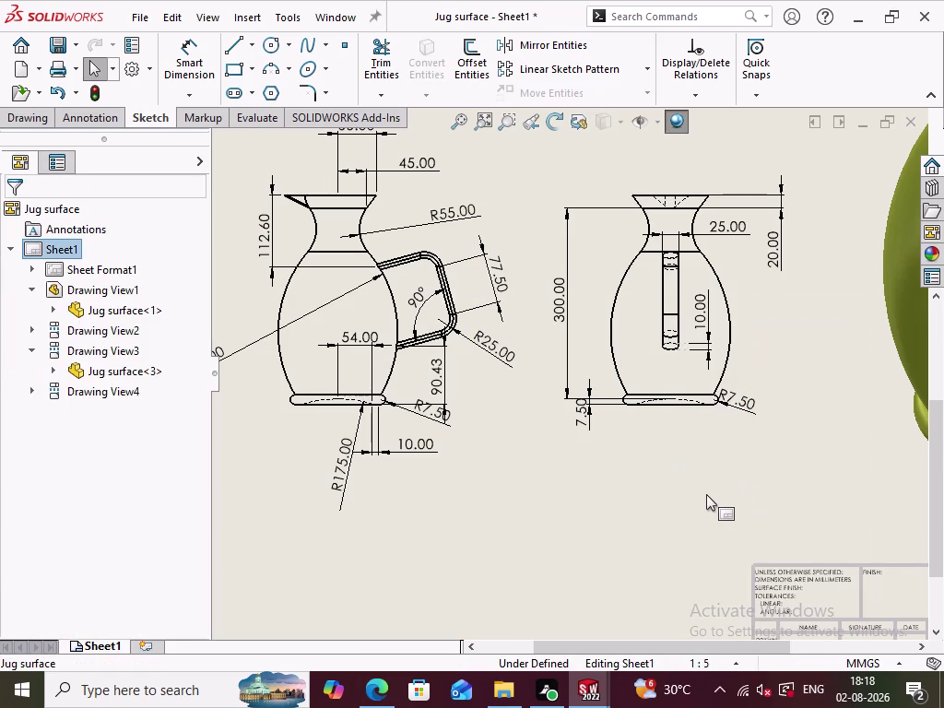
scroll(up, 3)
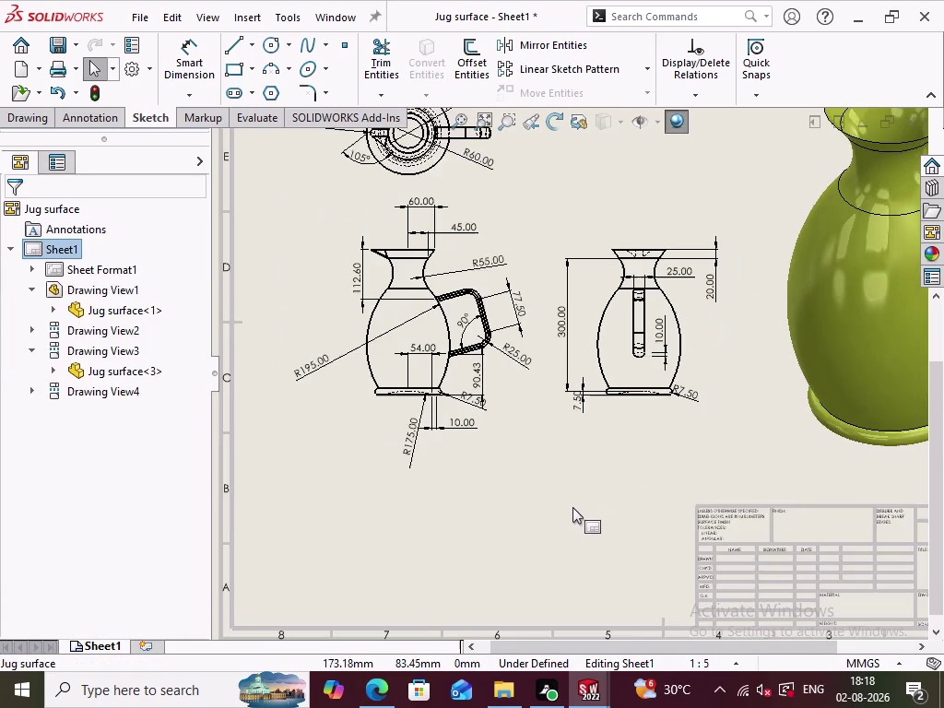
scroll(up, 3)
scroll(down, 3)
scroll(down, 3)
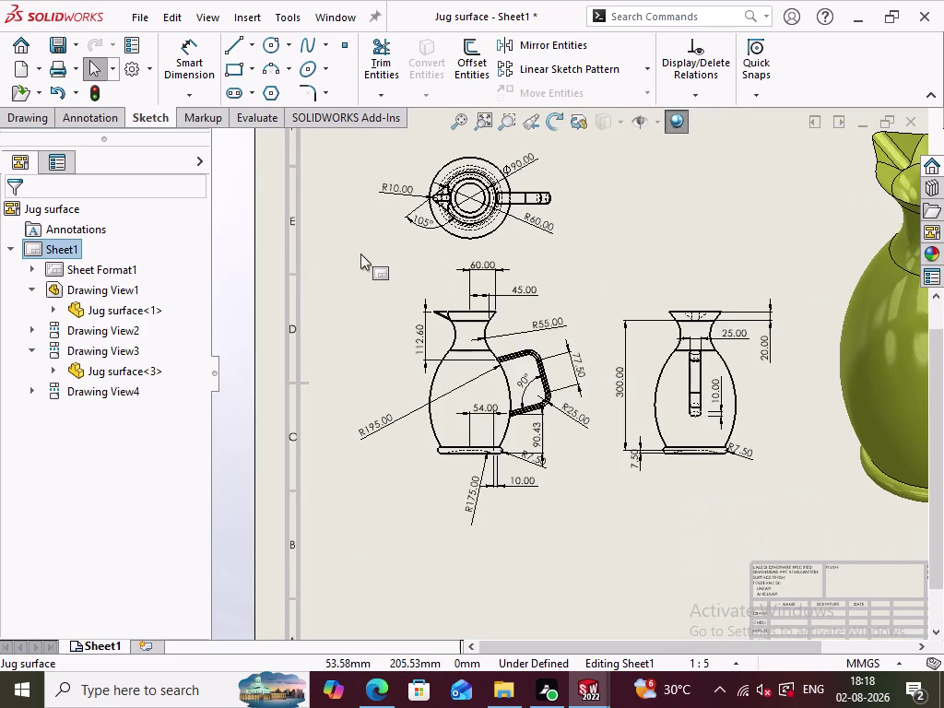
scroll(down, 3)
scroll(down, 3)
scroll(down, 3)
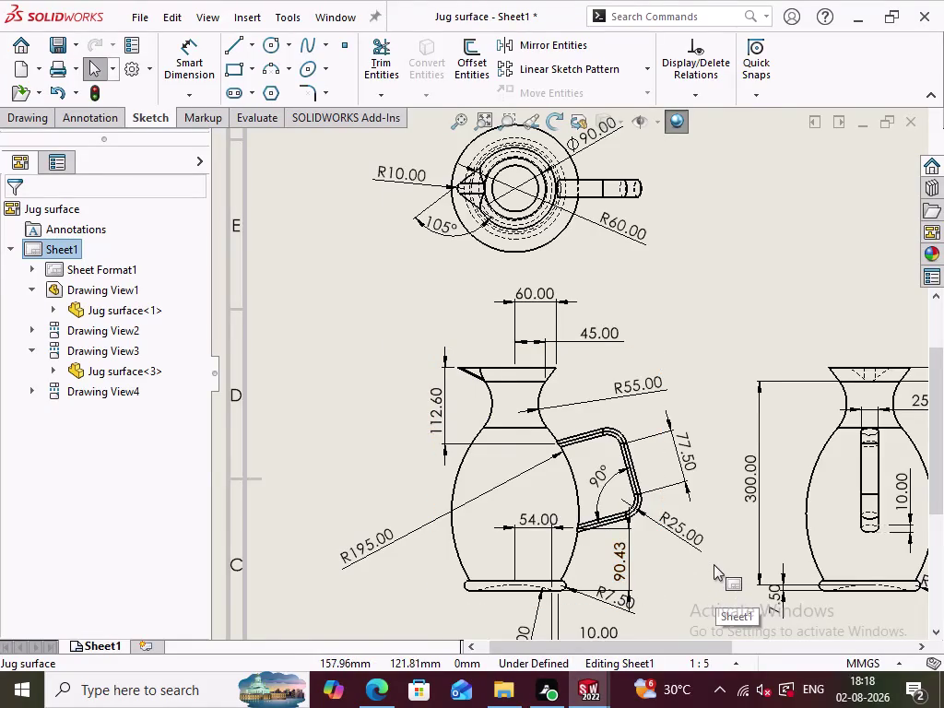
scroll(up, 3)
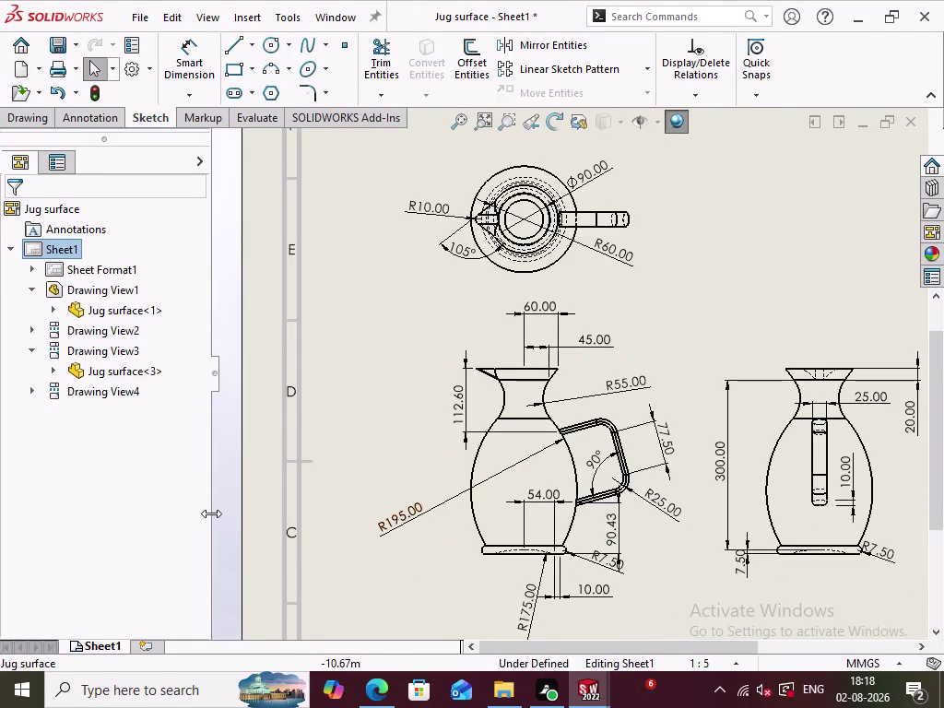
Collapse the drawing views, then expand the jug features under Drawing View1 and View2.
click(35, 352)
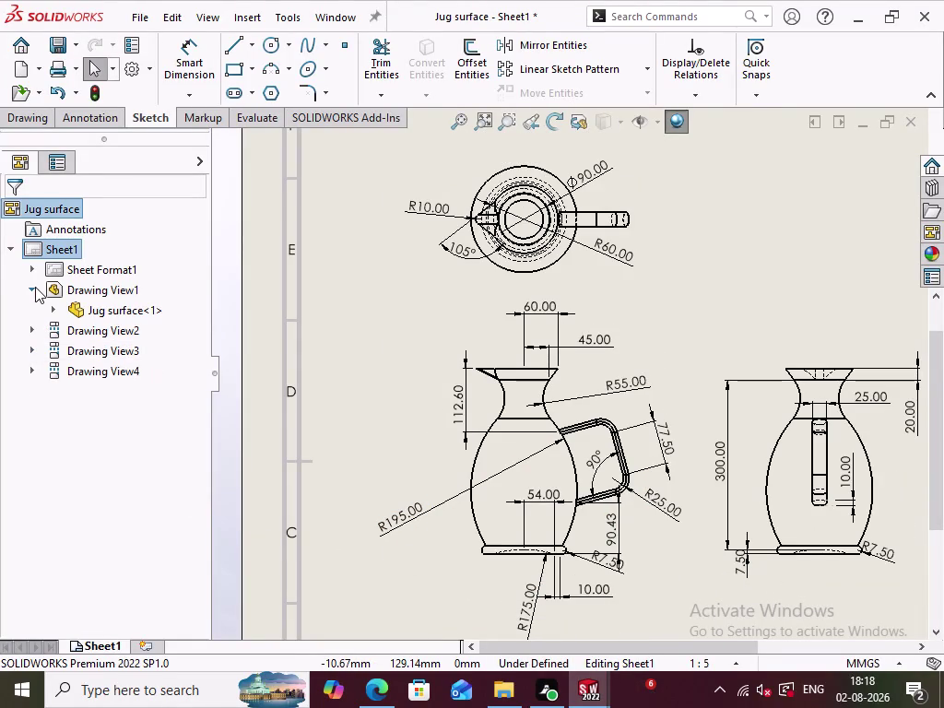
click(31, 286)
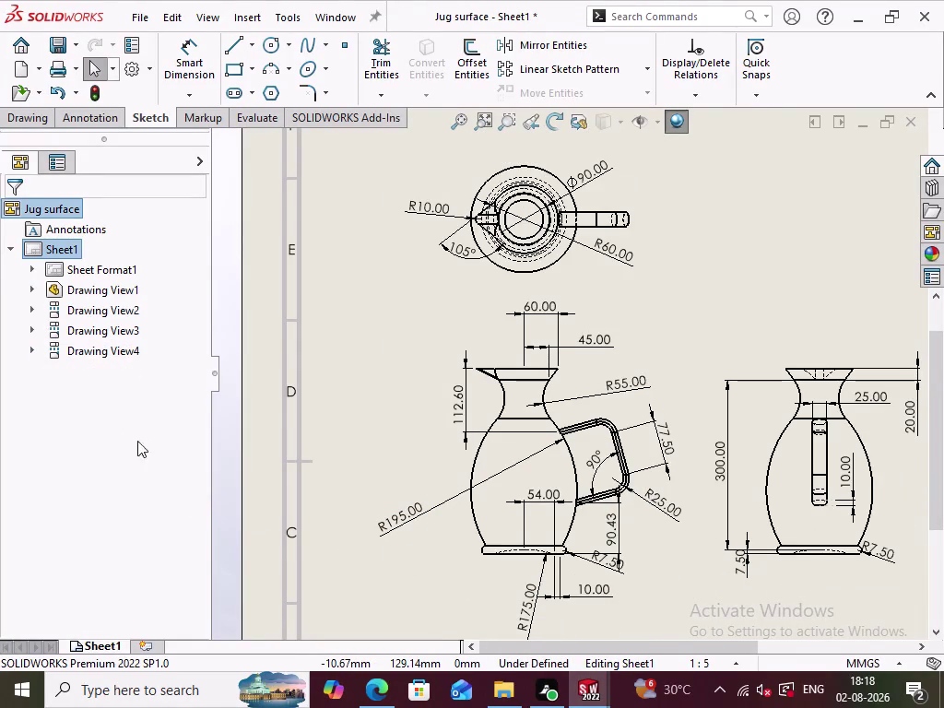
click(33, 289)
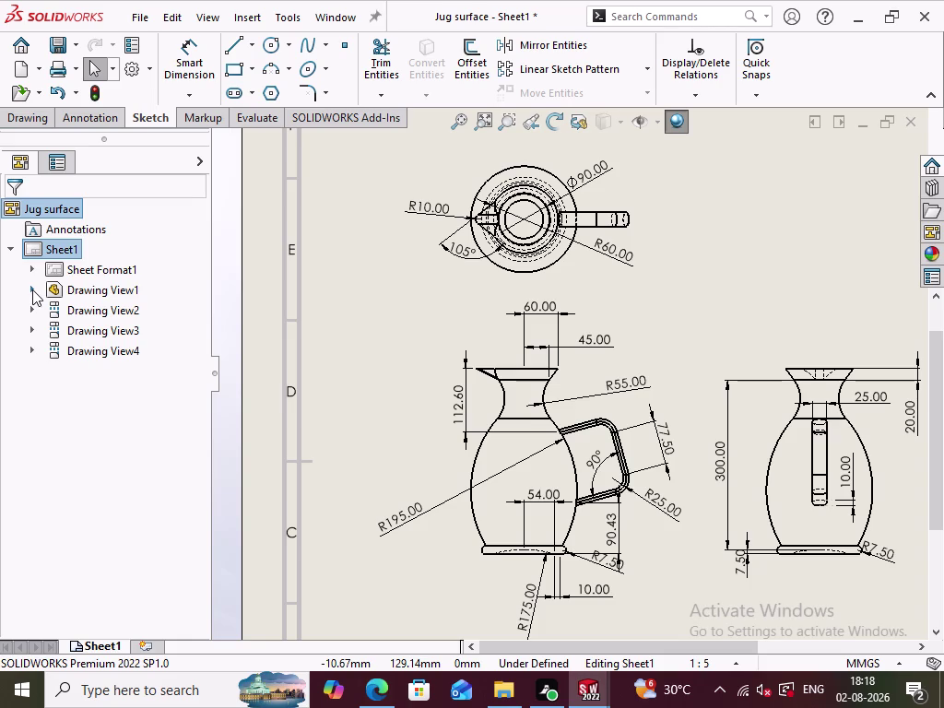
click(55, 310)
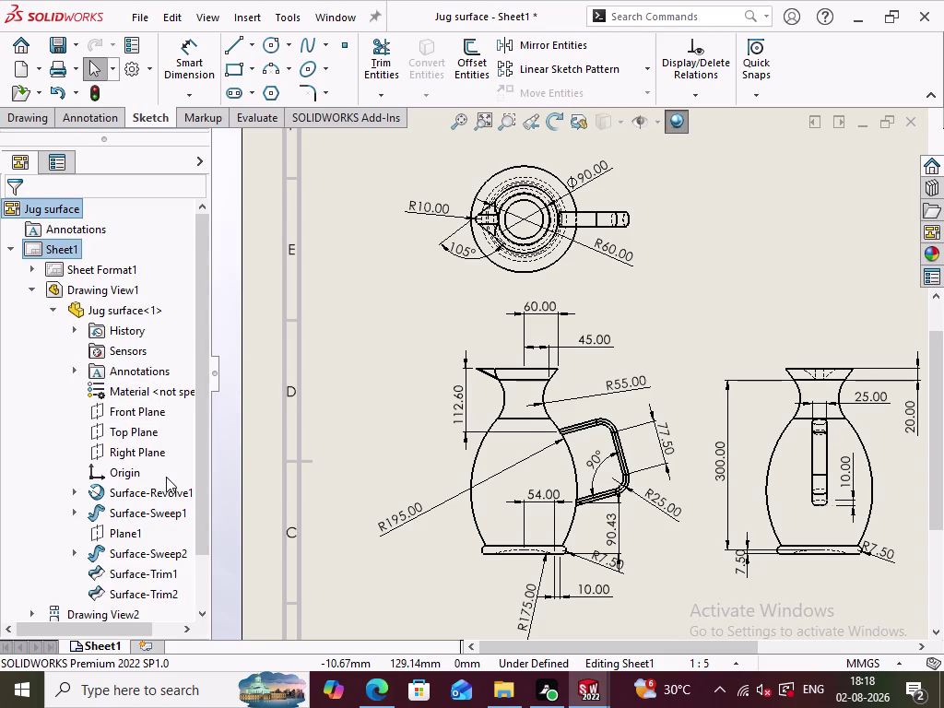
scroll(down, 3)
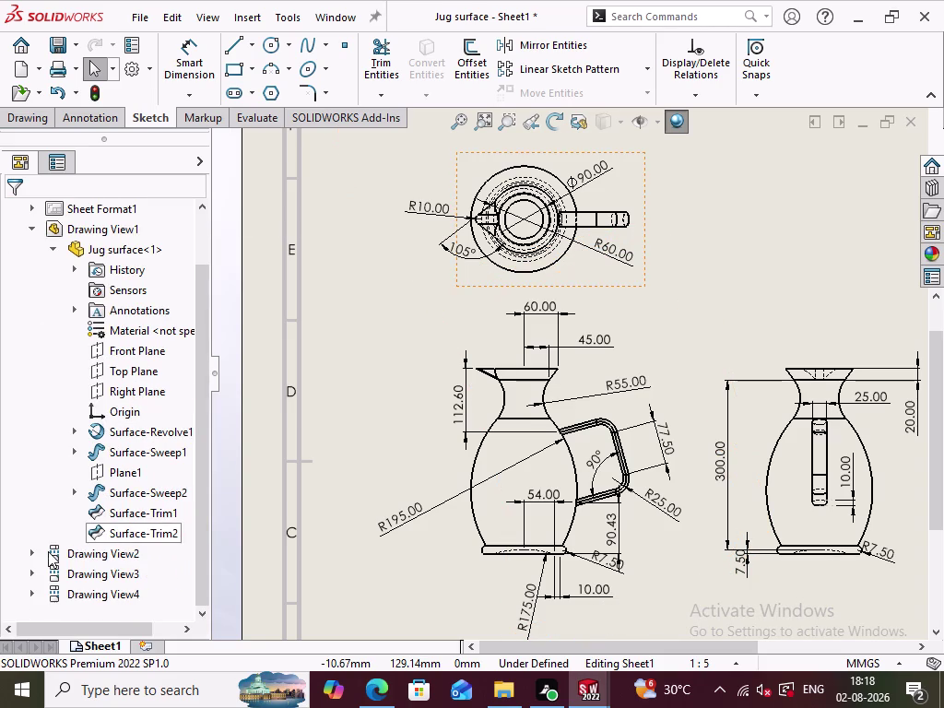
click(35, 551)
click(55, 570)
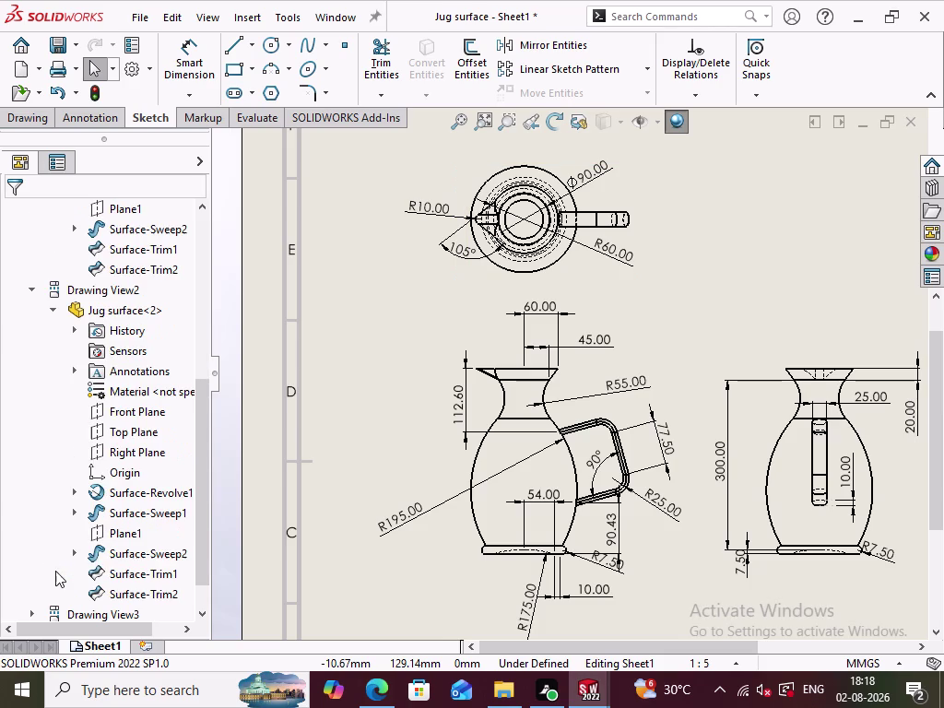
scroll(up, 3)
scroll(up, 3)
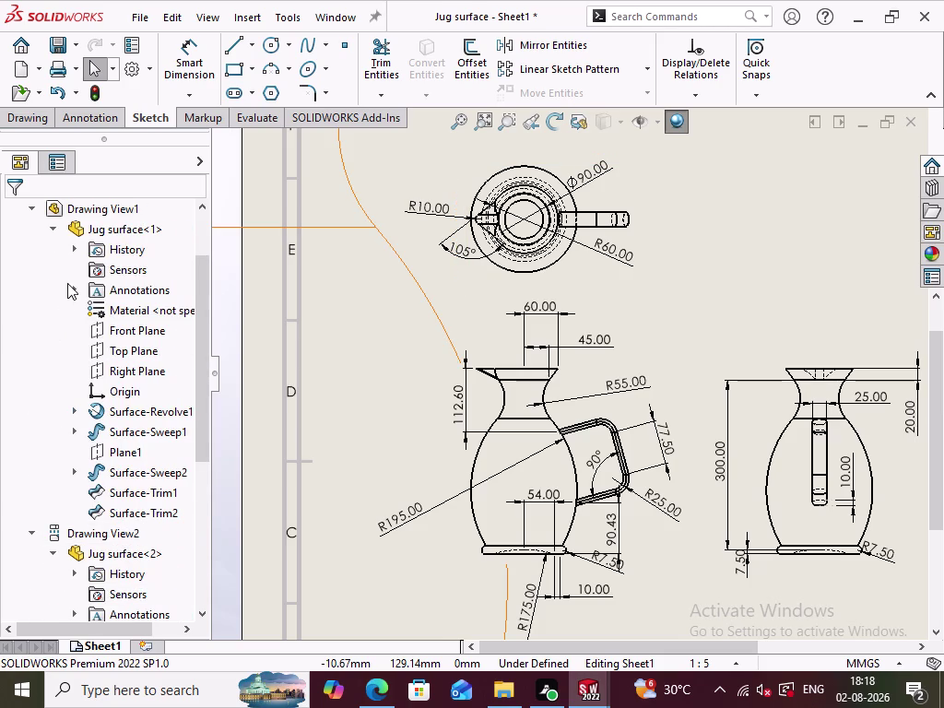
Expand and collapse the jug's feature history twice, then collapse Drawing View1.
click(77, 243)
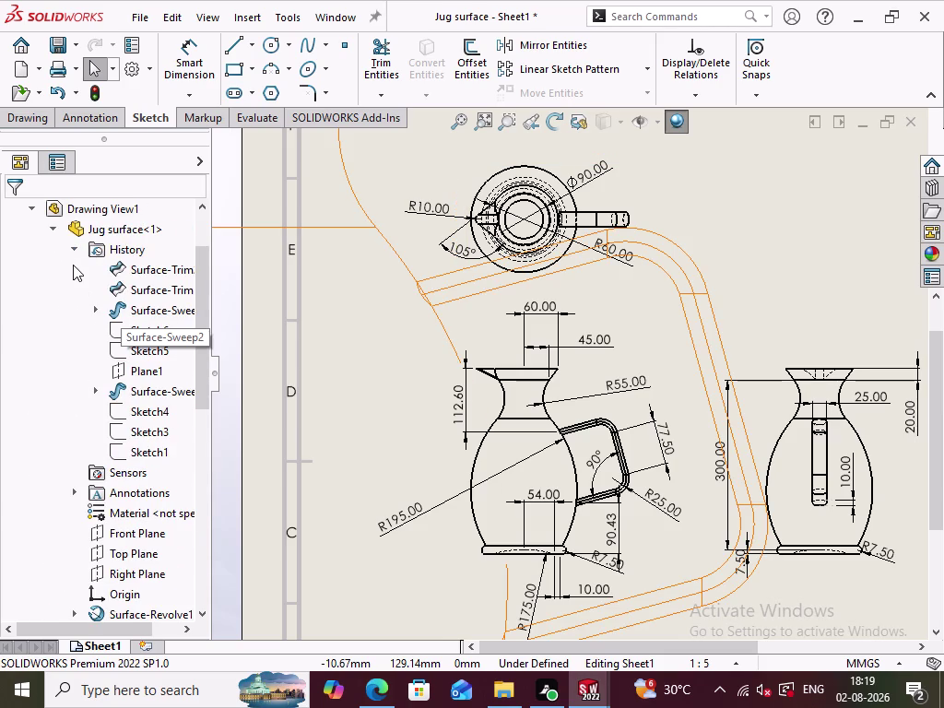
click(74, 246)
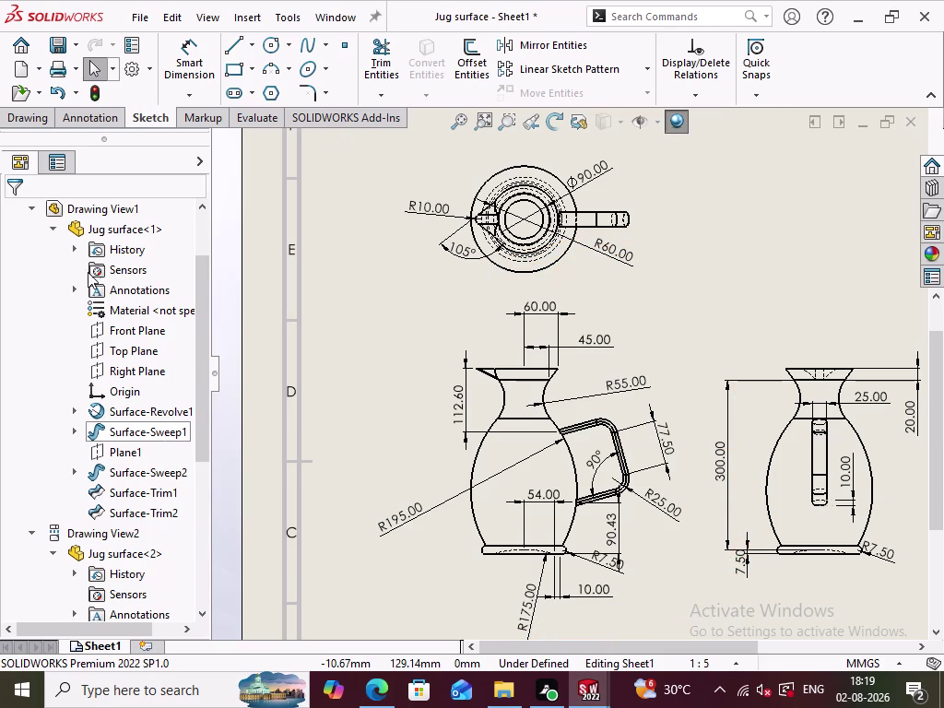
click(76, 246)
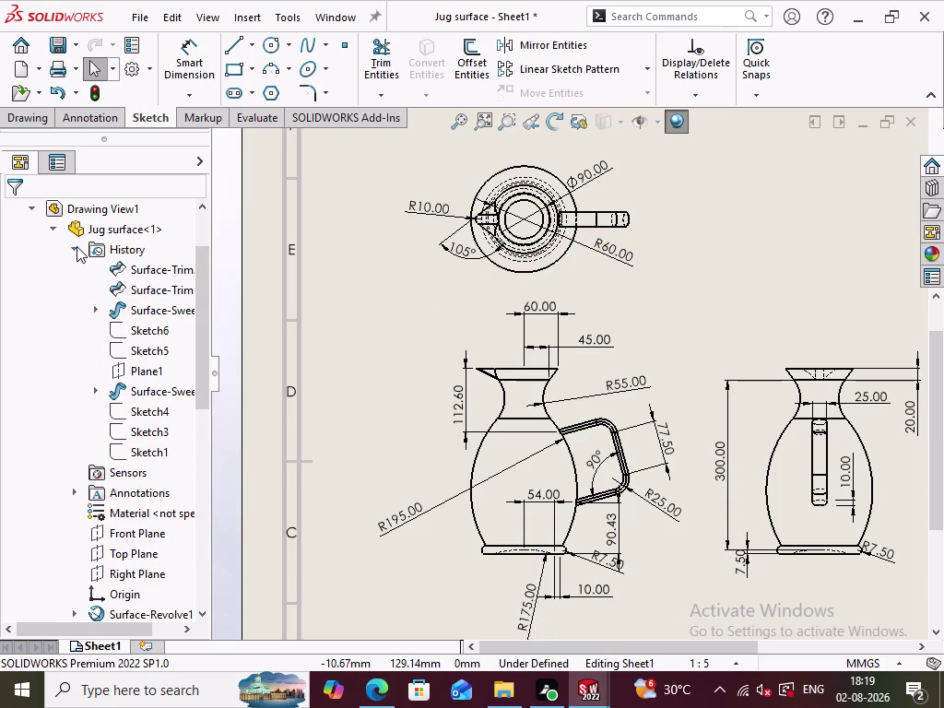
click(77, 246)
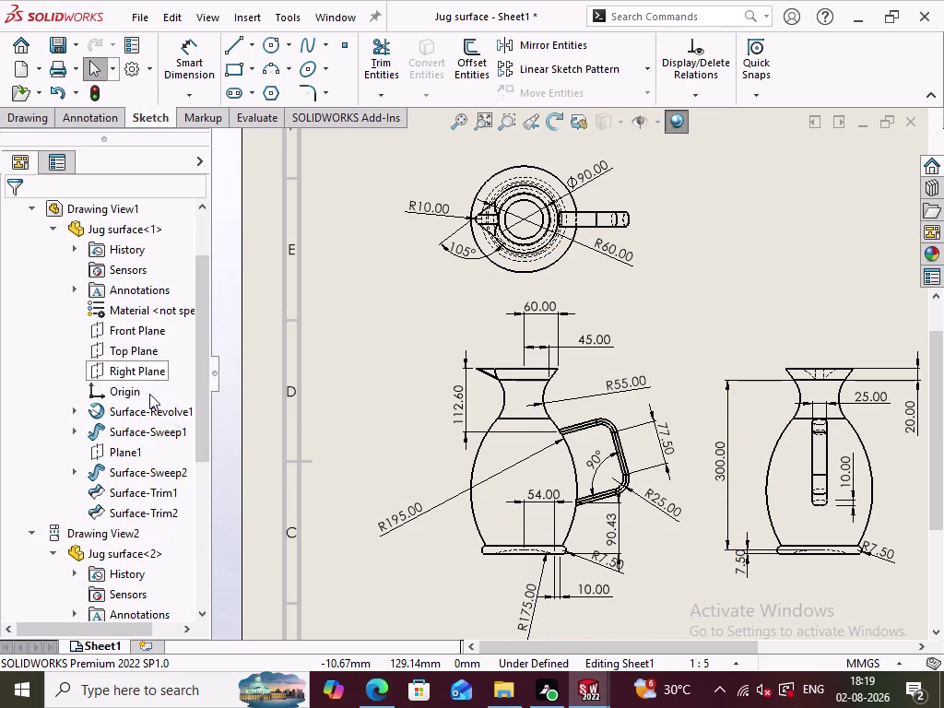
scroll(up, 3)
click(32, 272)
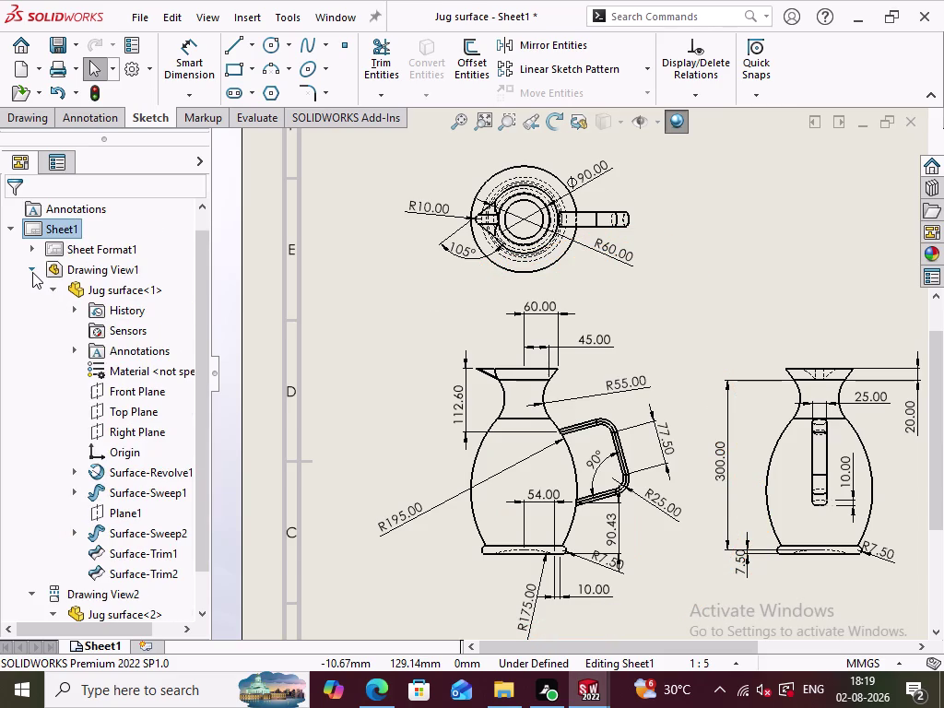
click(27, 289)
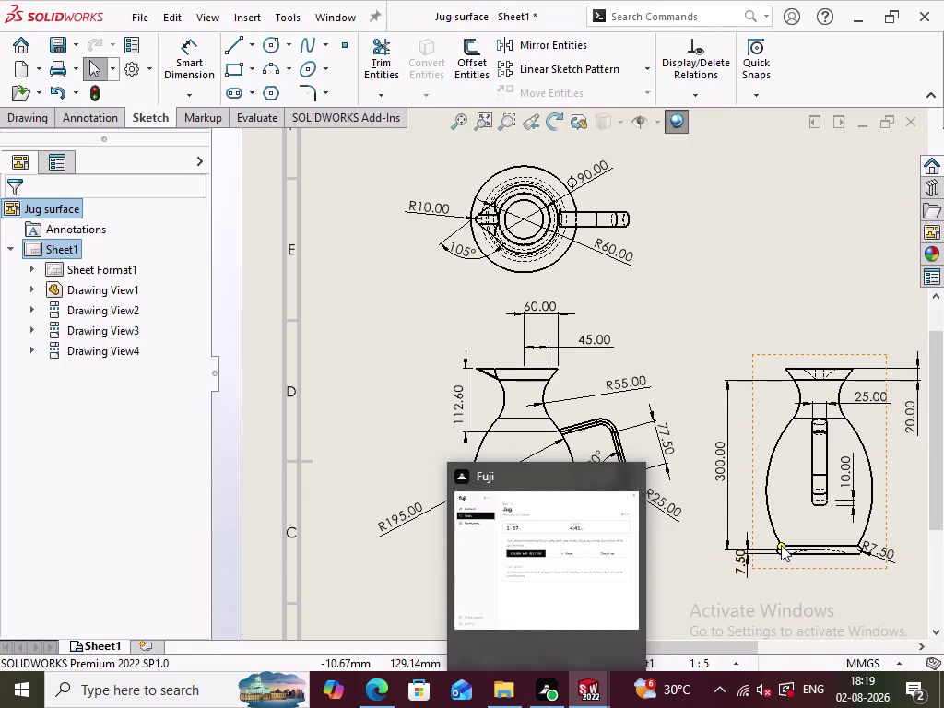
scroll(up, 3)
scroll(up, 3)
scroll(down, 3)
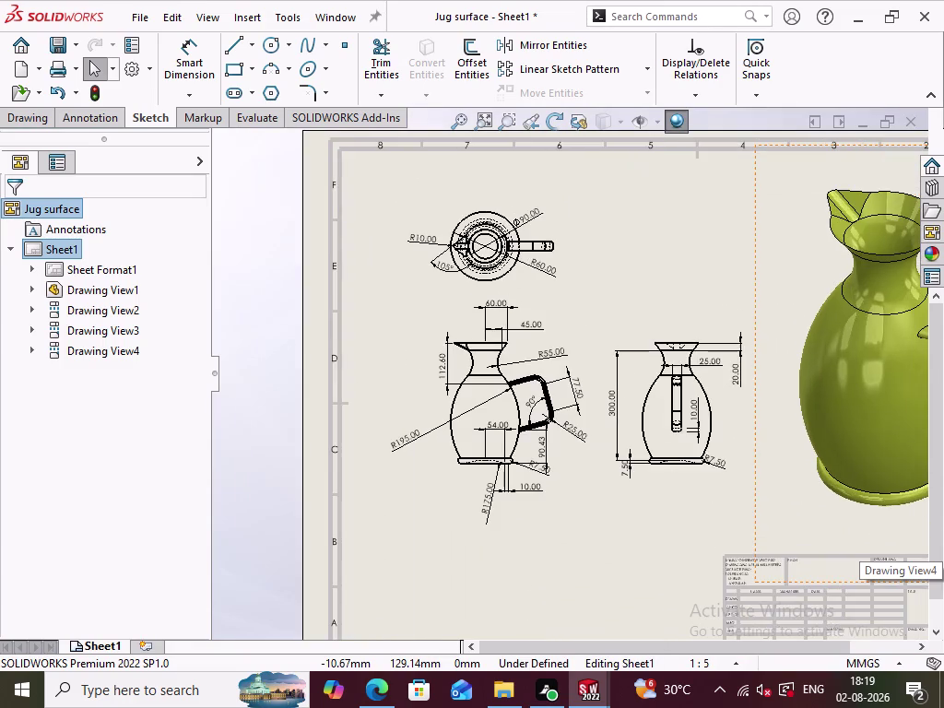
scroll(up, 3)
scroll(up, 3)
scroll(down, 3)
scroll(down, 3)
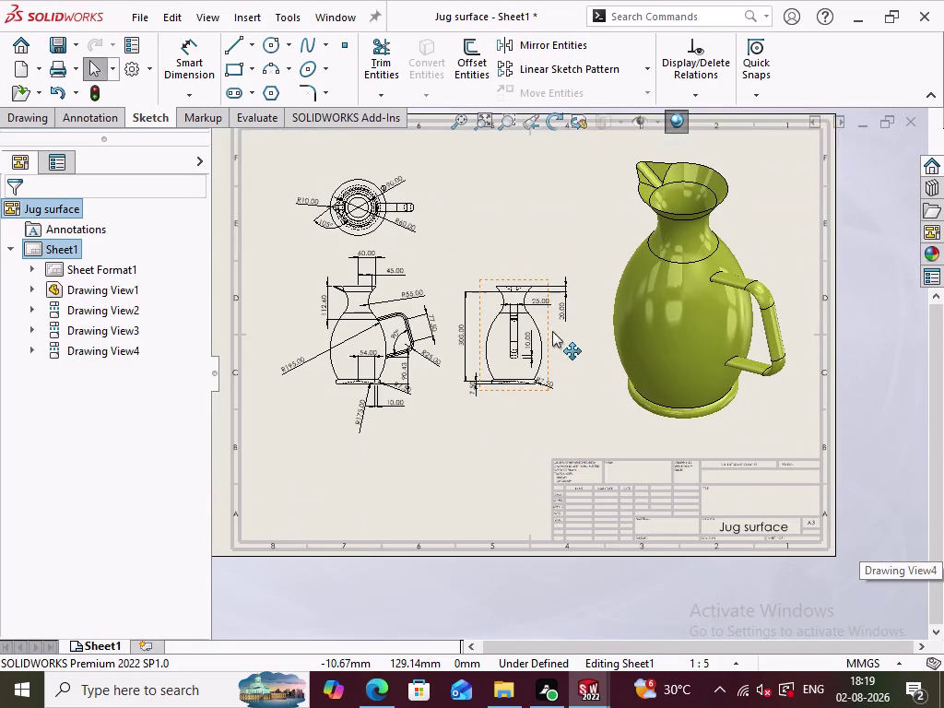
scroll(down, 3)
middle_drag(478, 274, 516, 317)
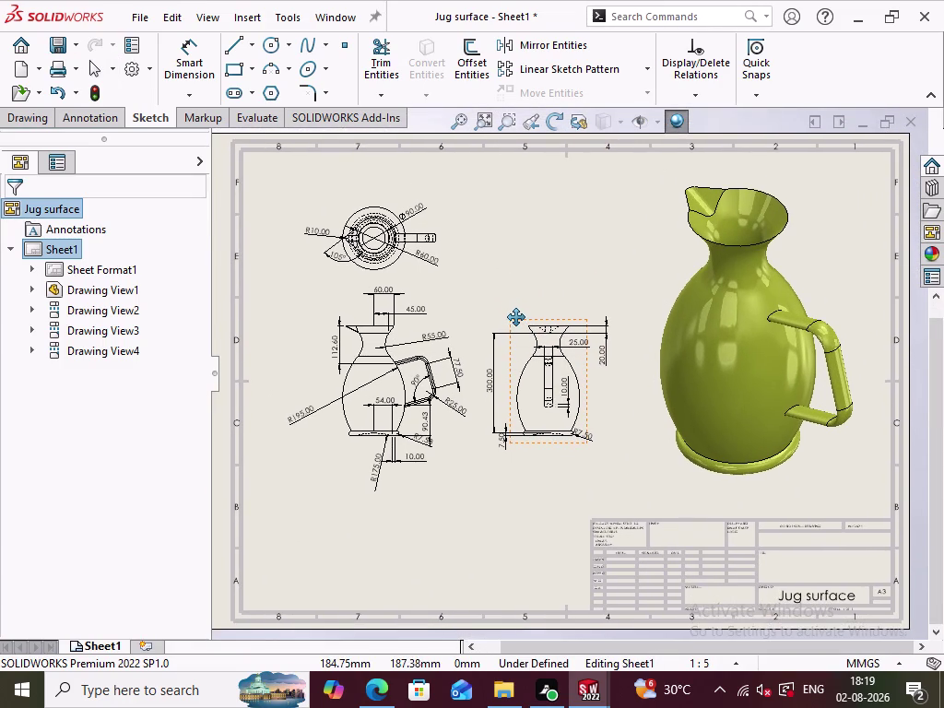
middle_drag(516, 317, 519, 318)
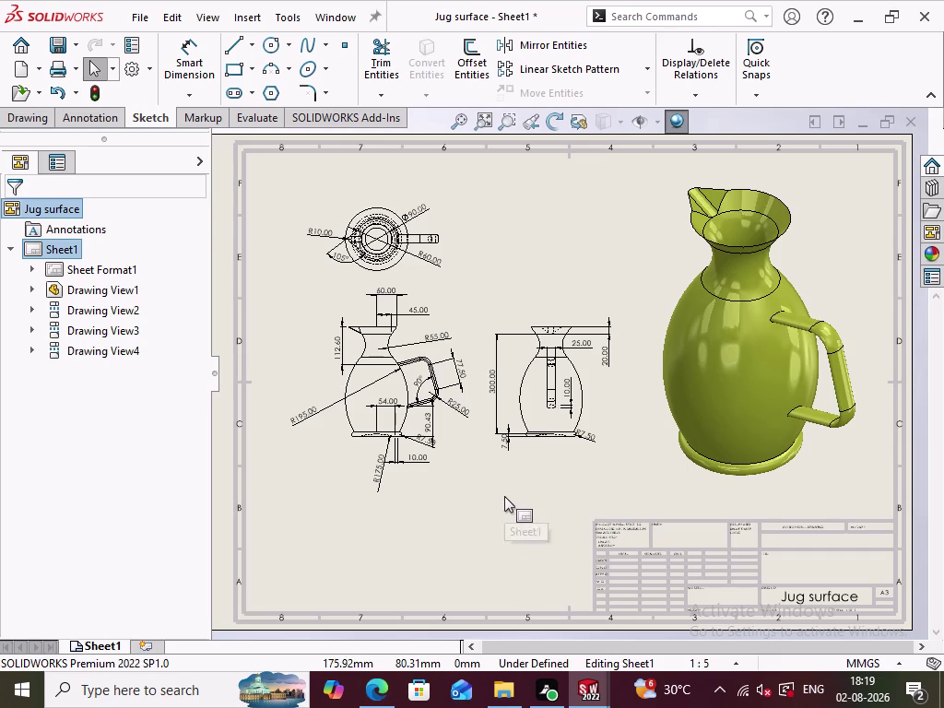
key(ctrl+s)
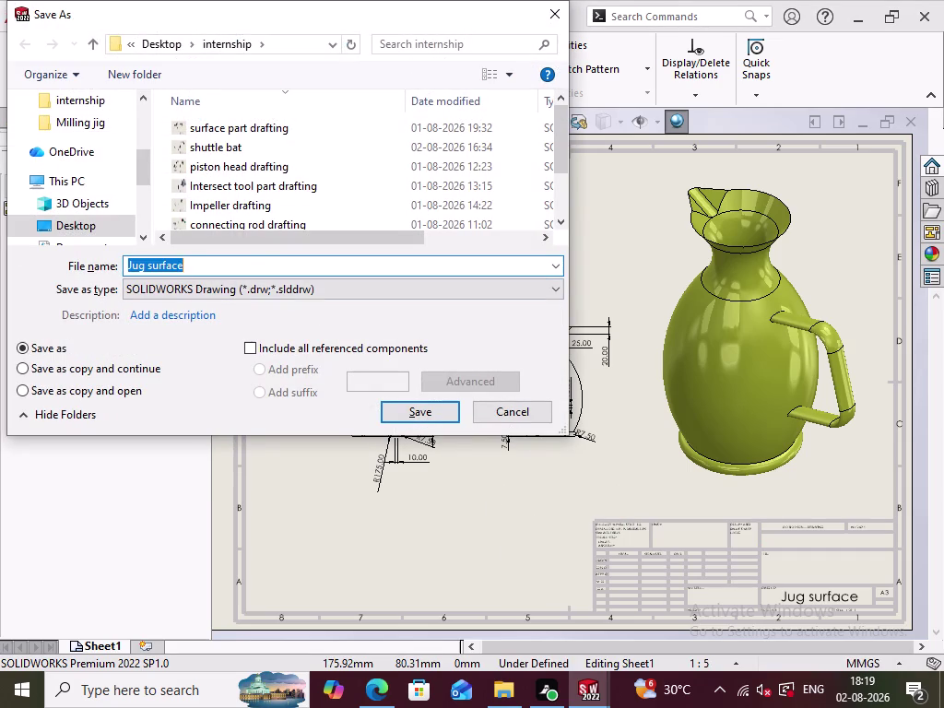
Save the drawing as Jug surface in Desktop > internship, then choose Save As.
click(235, 267)
click(414, 409)
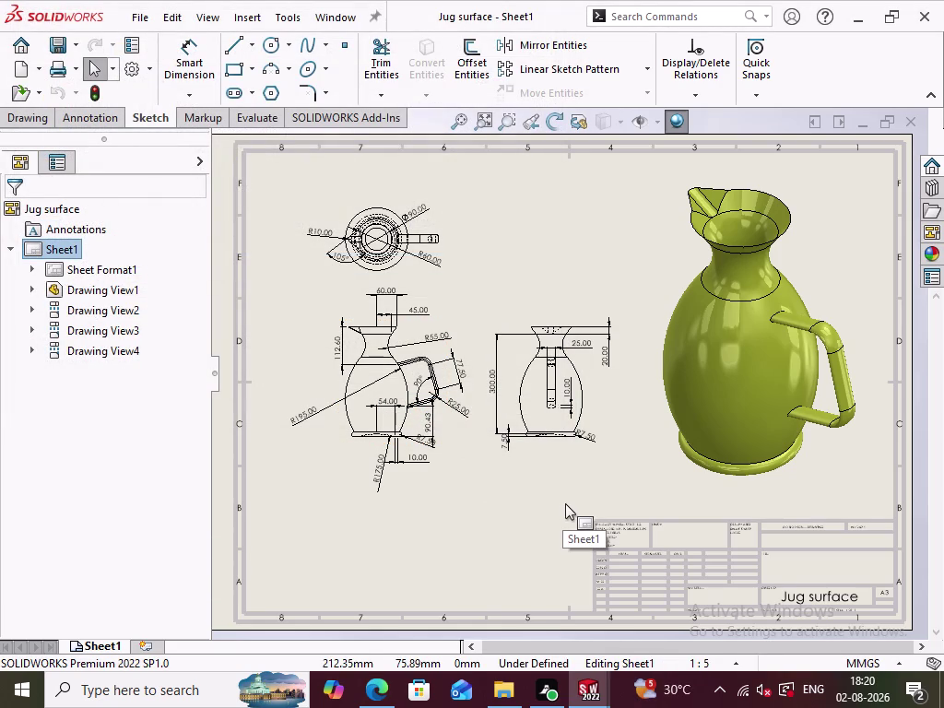
click(77, 49)
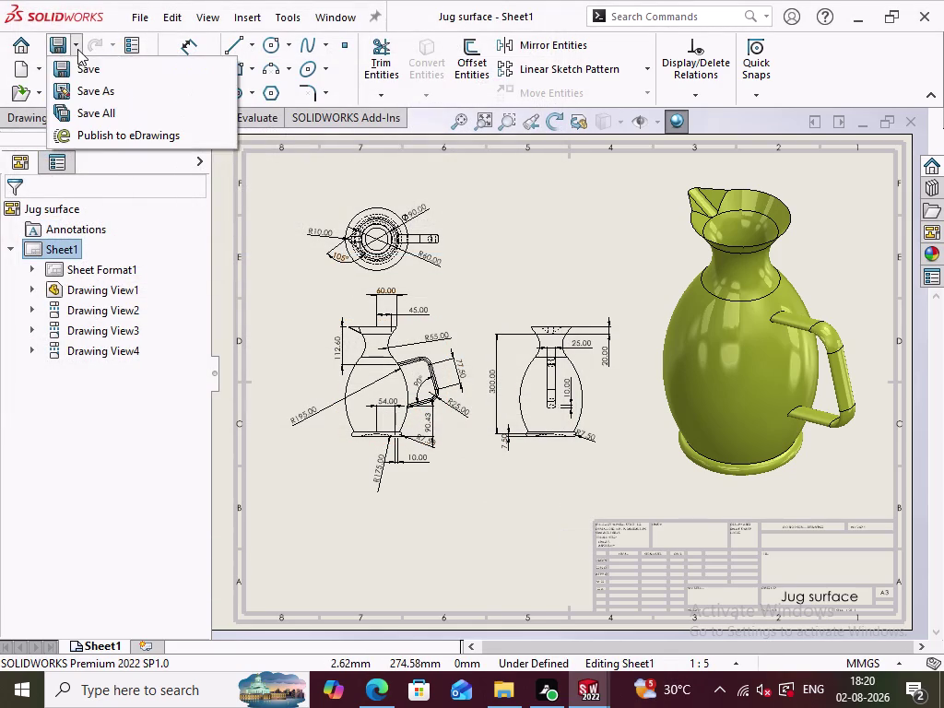
click(539, 227)
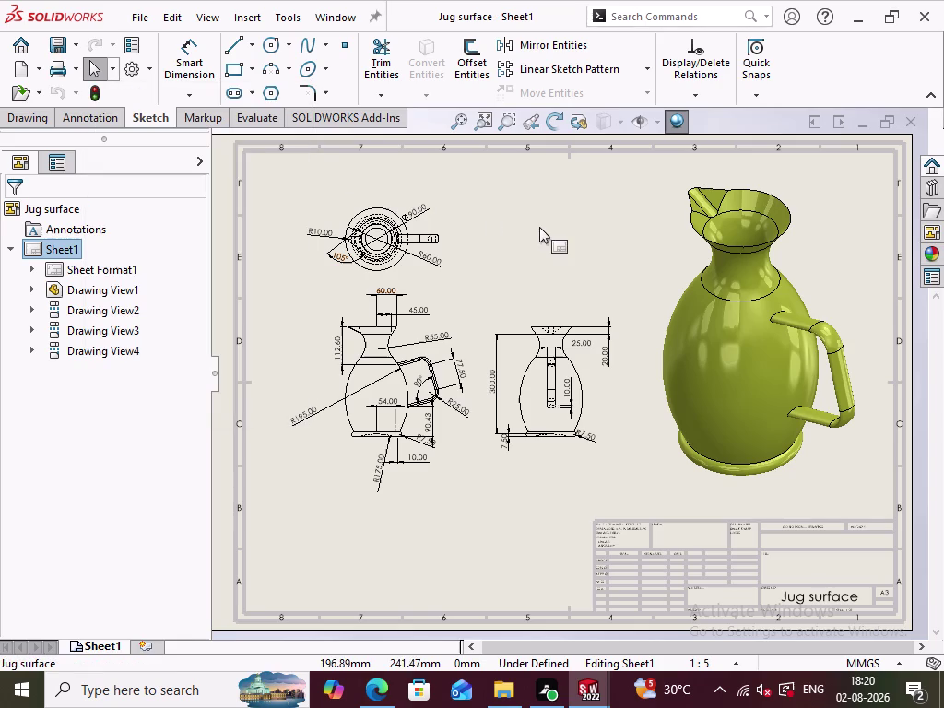
click(71, 43)
click(93, 88)
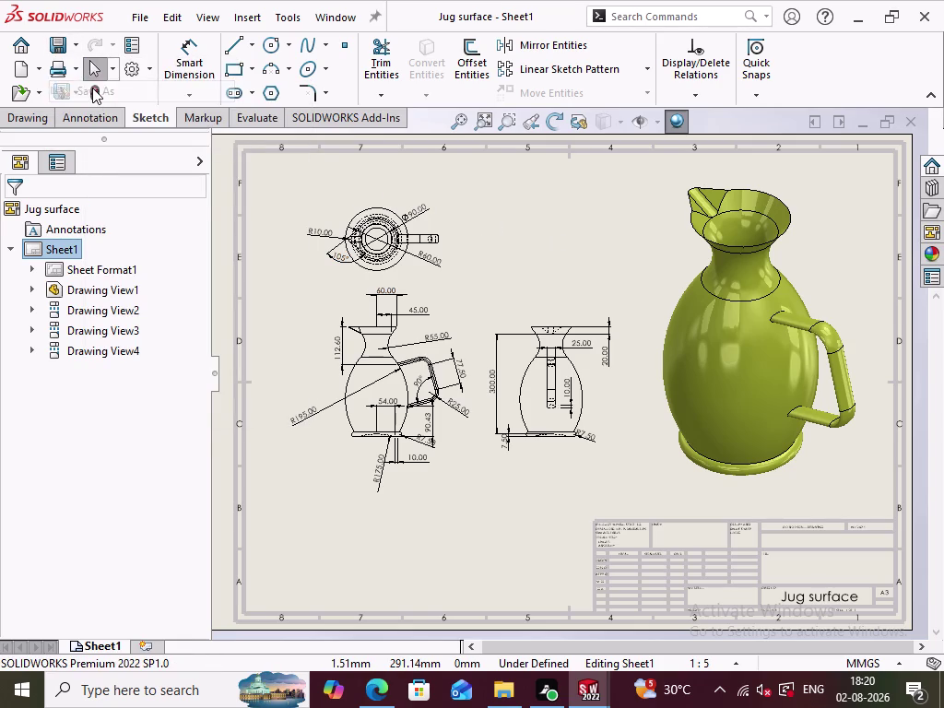
Export the drawing as Jug surface in Adobe PDF format (*.pdf).
click(433, 295)
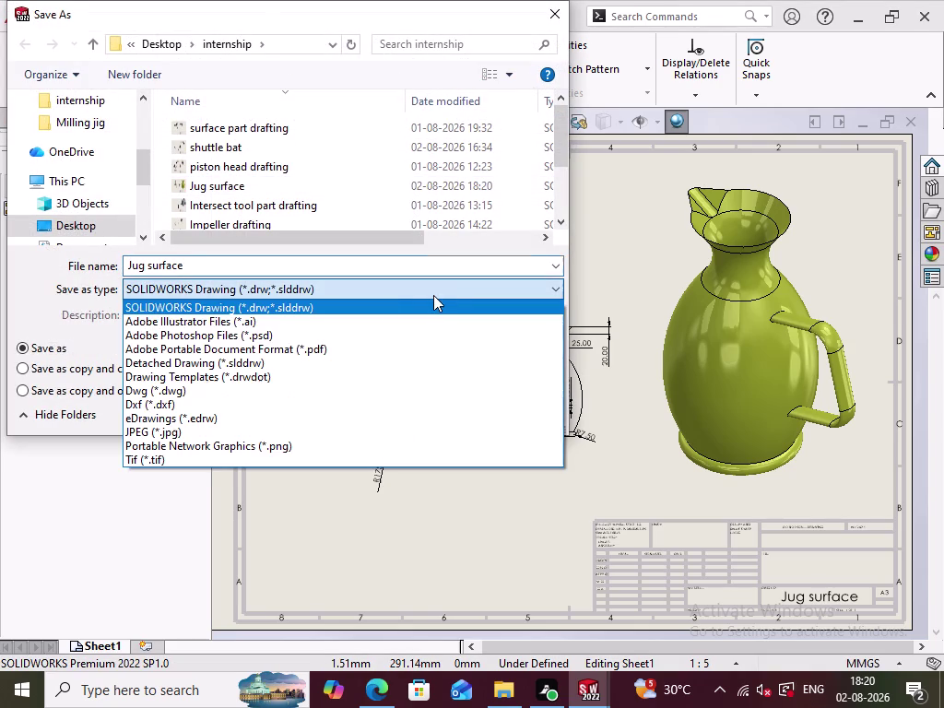
click(293, 348)
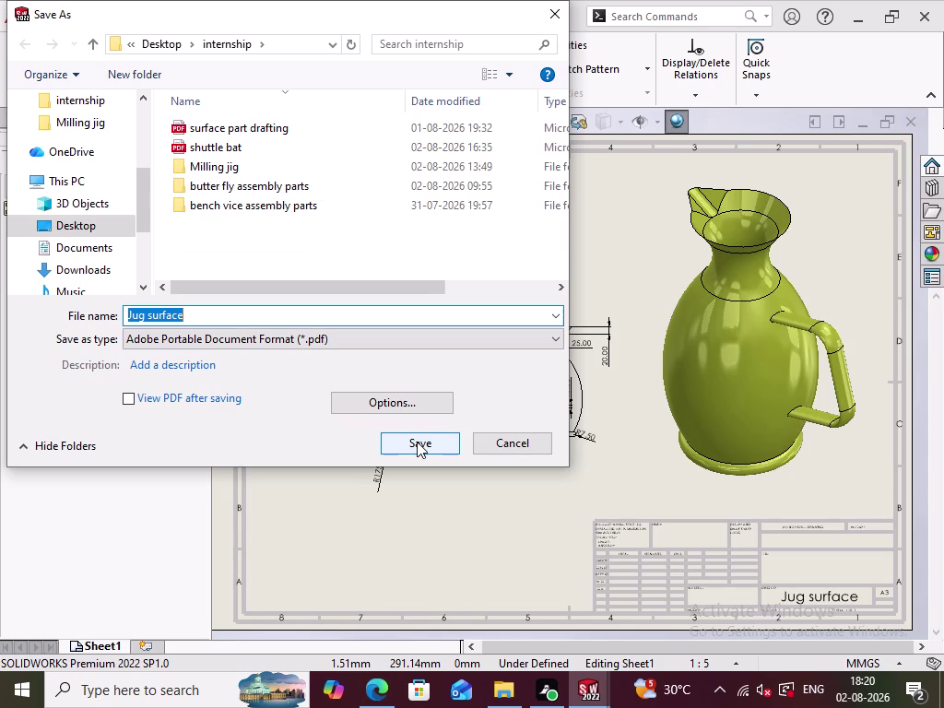
click(416, 441)
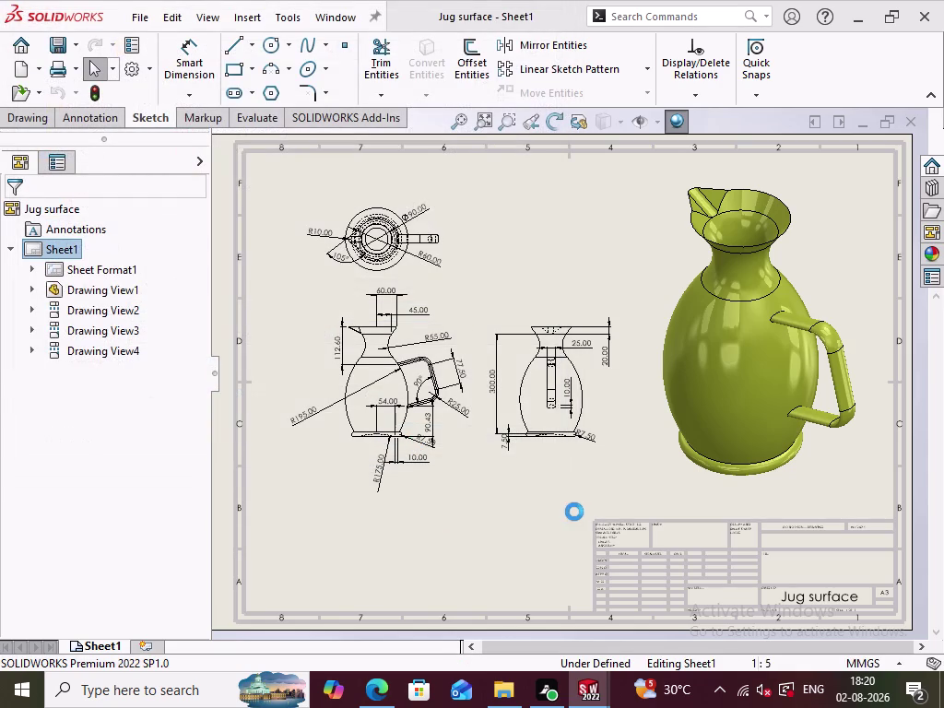